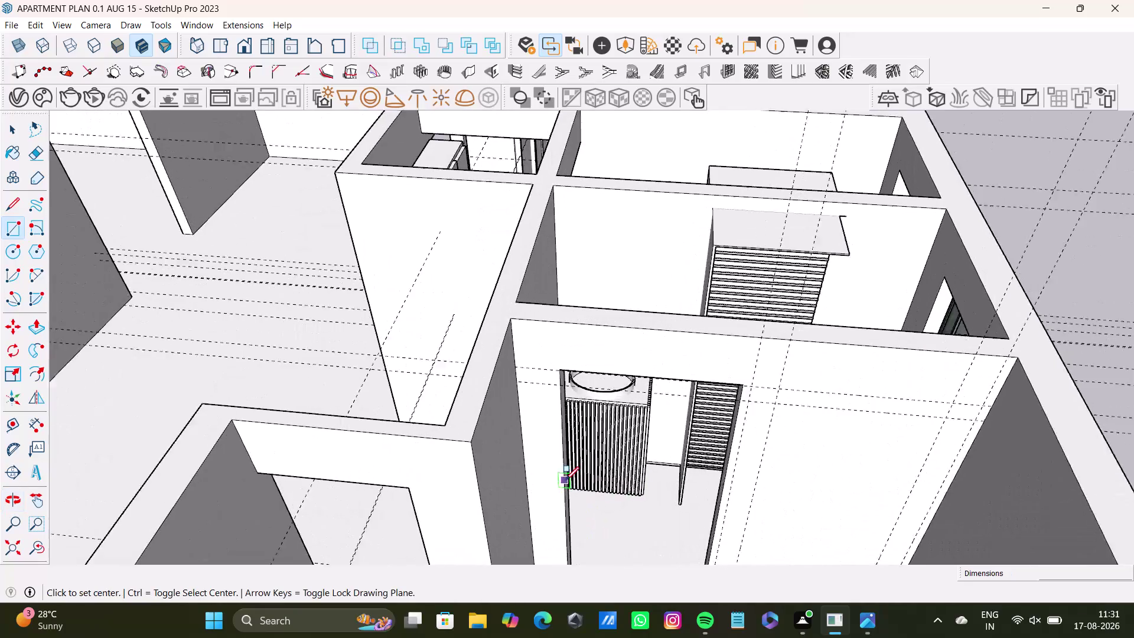
Cancel the rectangle tool and orbit in close to the AC niche wall.
middle_drag(565, 480, 535, 510)
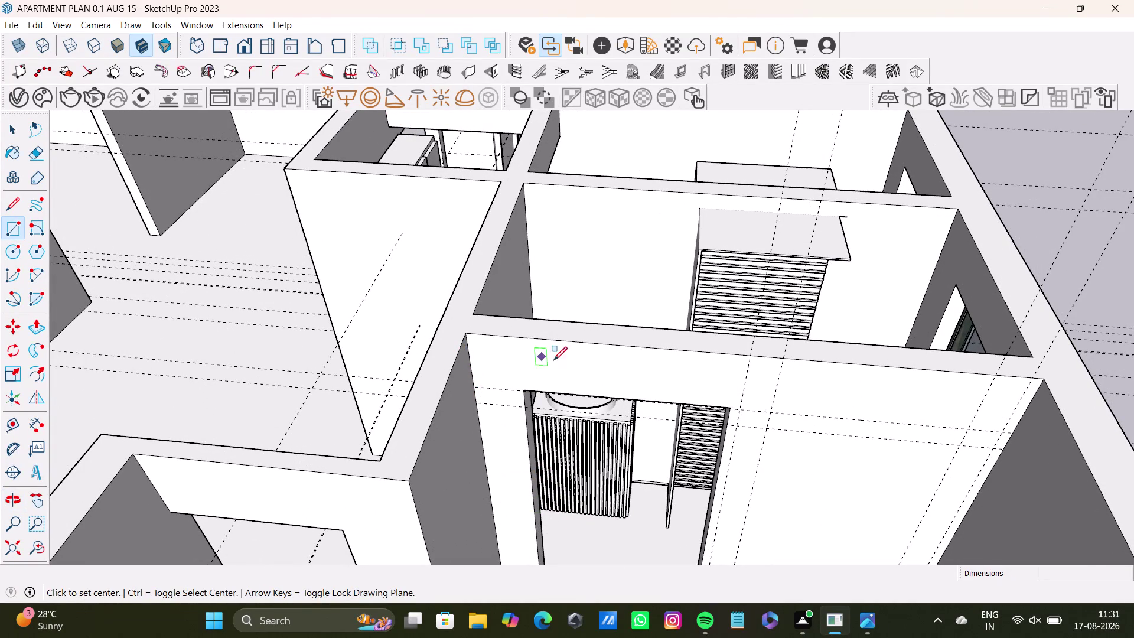
scroll(down, 3)
middle_drag(602, 462, 519, 372)
middle_drag(534, 393, 592, 403)
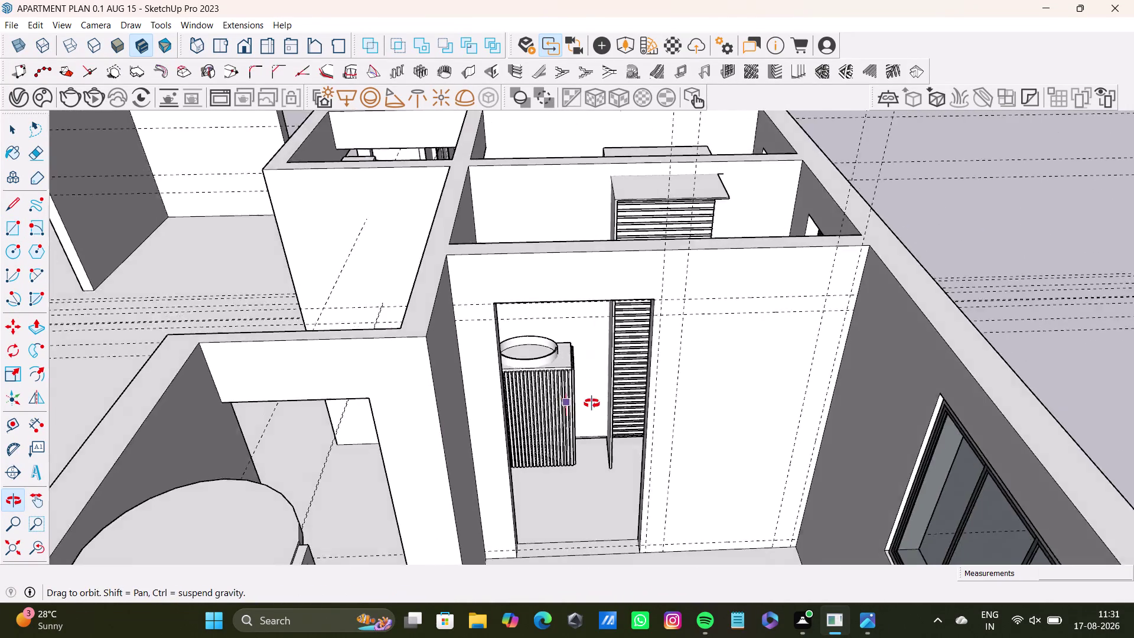
middle_drag(591, 403, 507, 387)
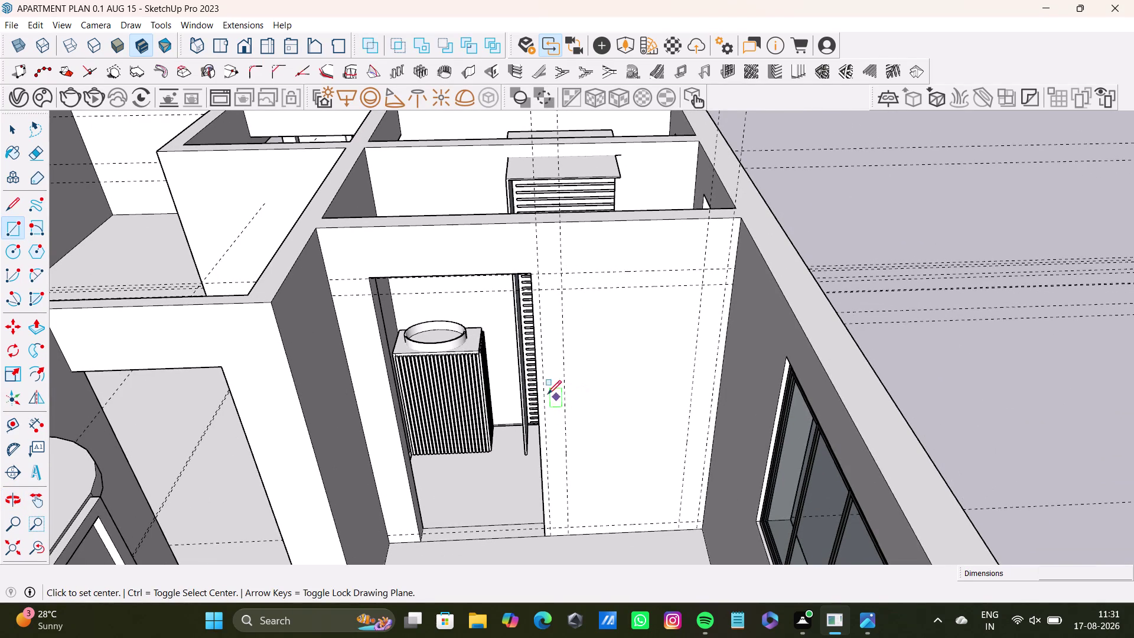
key(space)
click(16, 228)
scroll(up, 3)
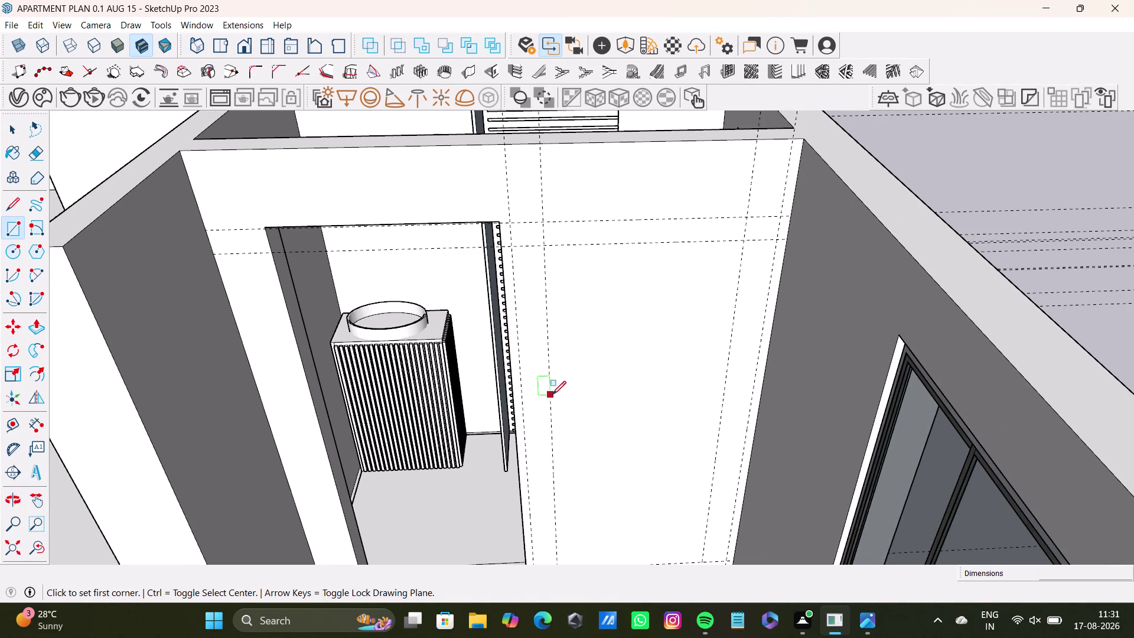
click(552, 394)
key(space)
middle_drag(475, 401, 482, 334)
middle_drag(529, 352, 528, 355)
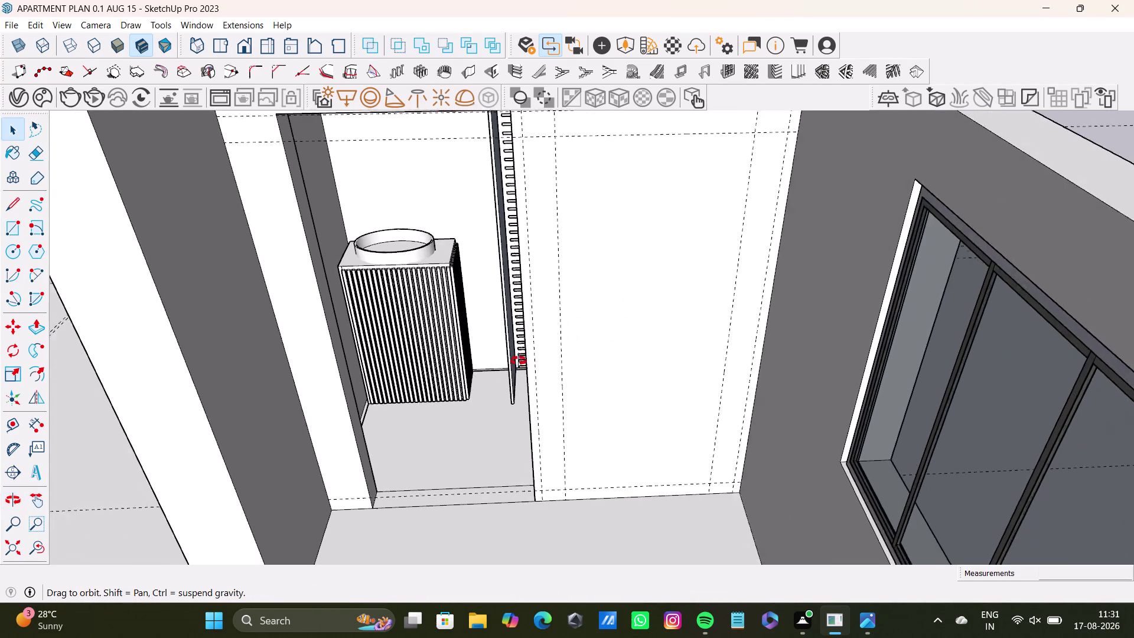
middle_drag(529, 355, 516, 435)
middle_drag(529, 437, 534, 336)
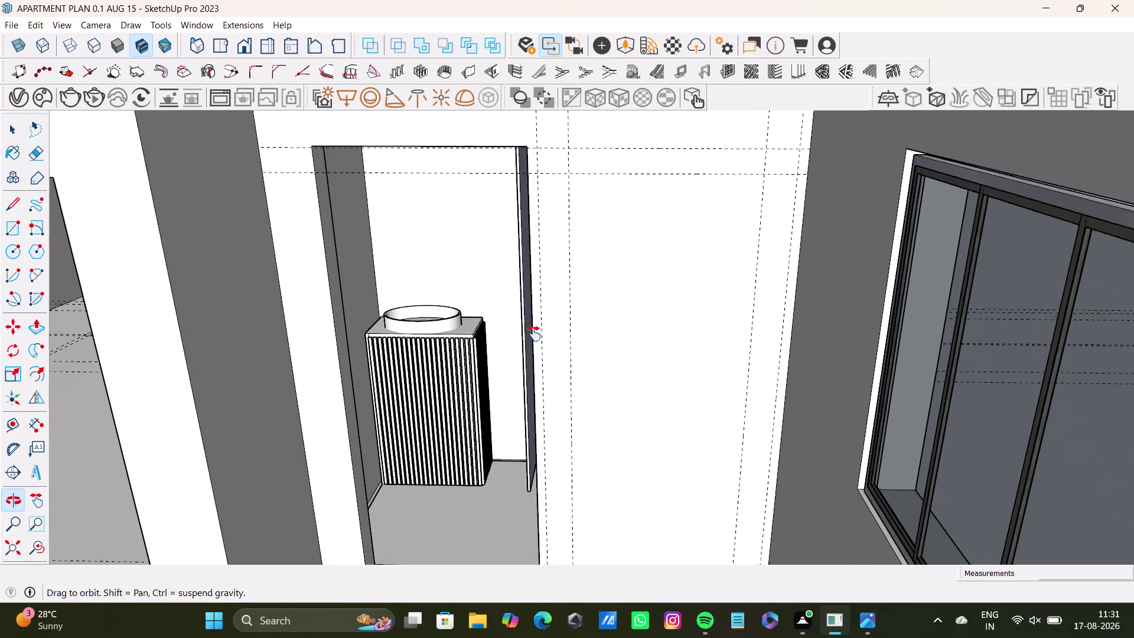
middle_drag(534, 337, 534, 330)
scroll(down, 3)
click(7, 548)
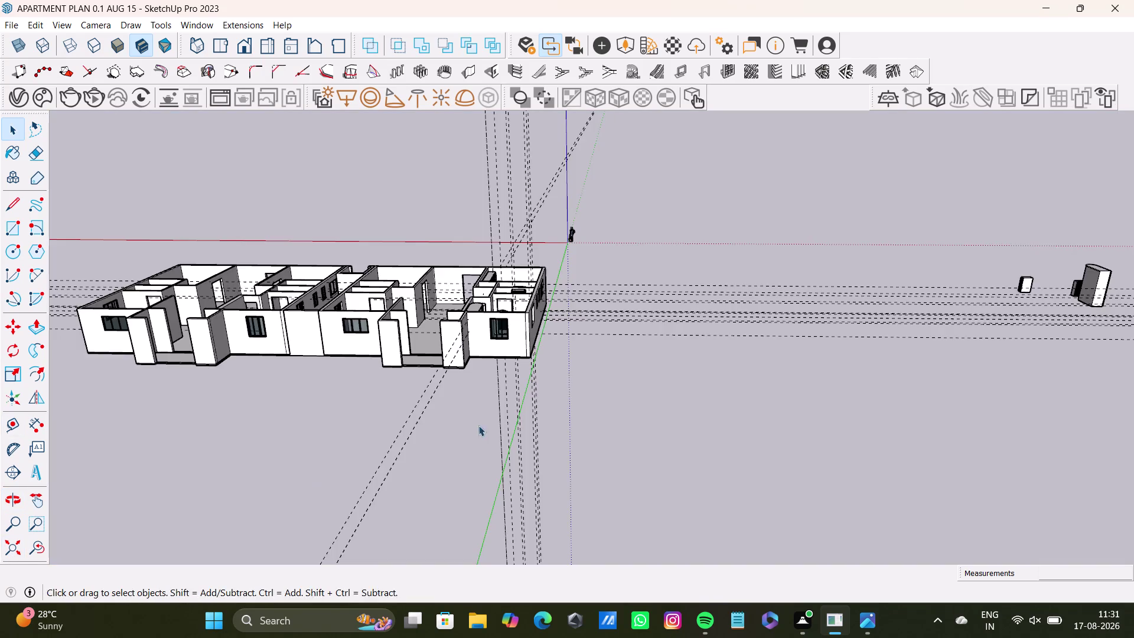
middle_drag(485, 408, 519, 506)
scroll(up, 3)
middle_drag(519, 335, 555, 443)
scroll(up, 3)
middle_drag(564, 443, 570, 375)
scroll(up, 3)
middle_drag(576, 380, 606, 365)
middle_drag(600, 376, 586, 385)
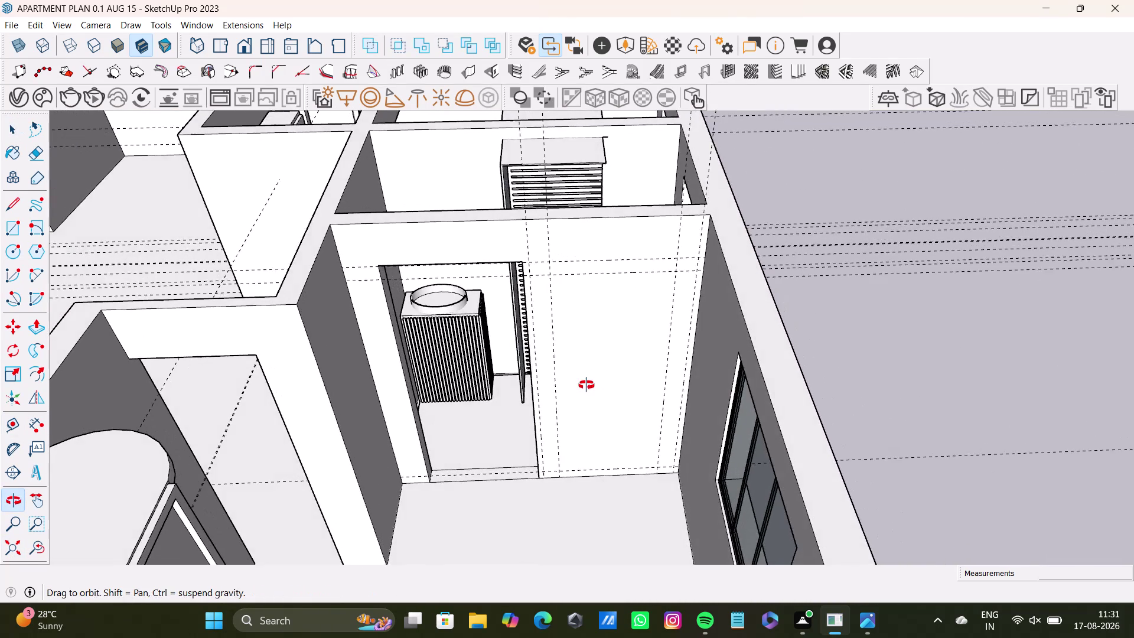
middle_drag(587, 385, 622, 387)
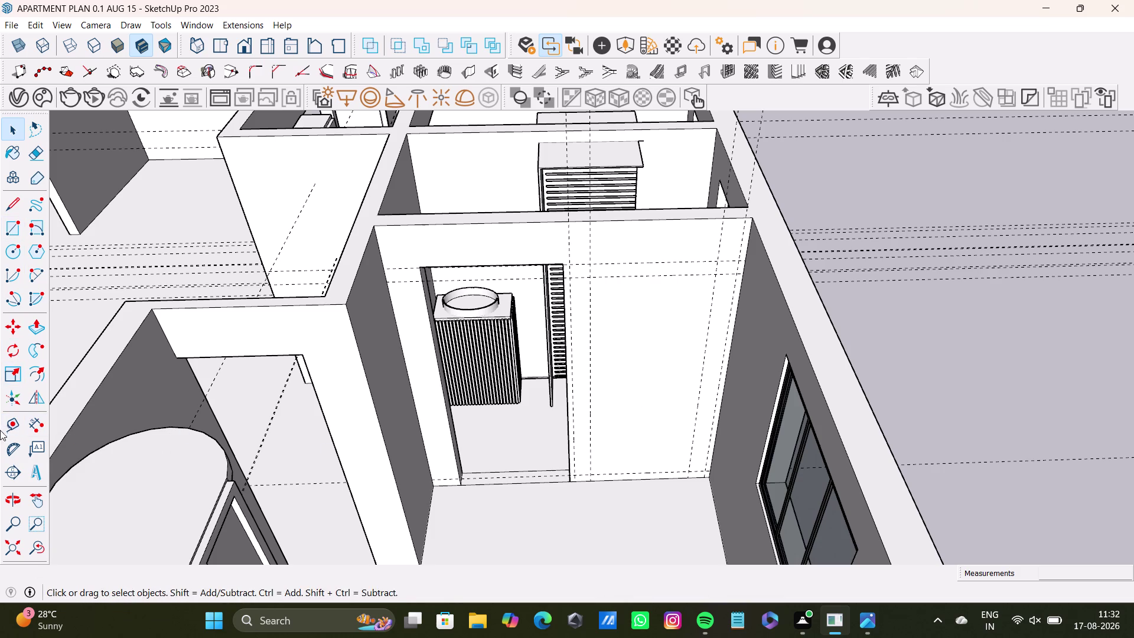
Pull a vertical guide about 2' 6 1/2" up from the wall's bottom edge.
drag(10, 425, 19, 424)
scroll(up, 3)
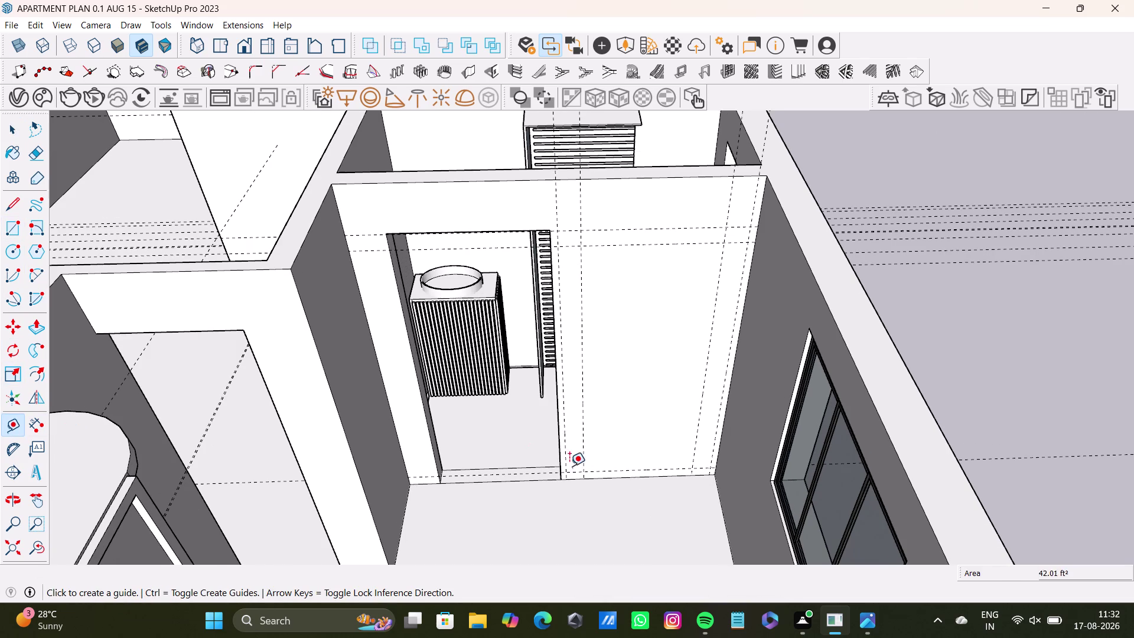
click(605, 472)
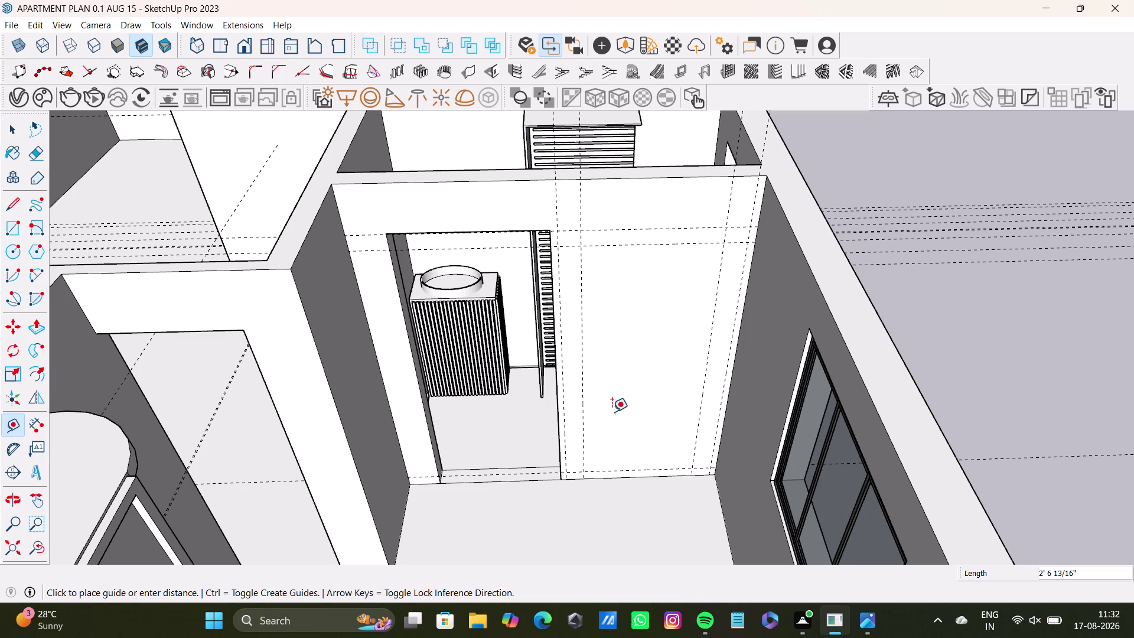
key(Up)
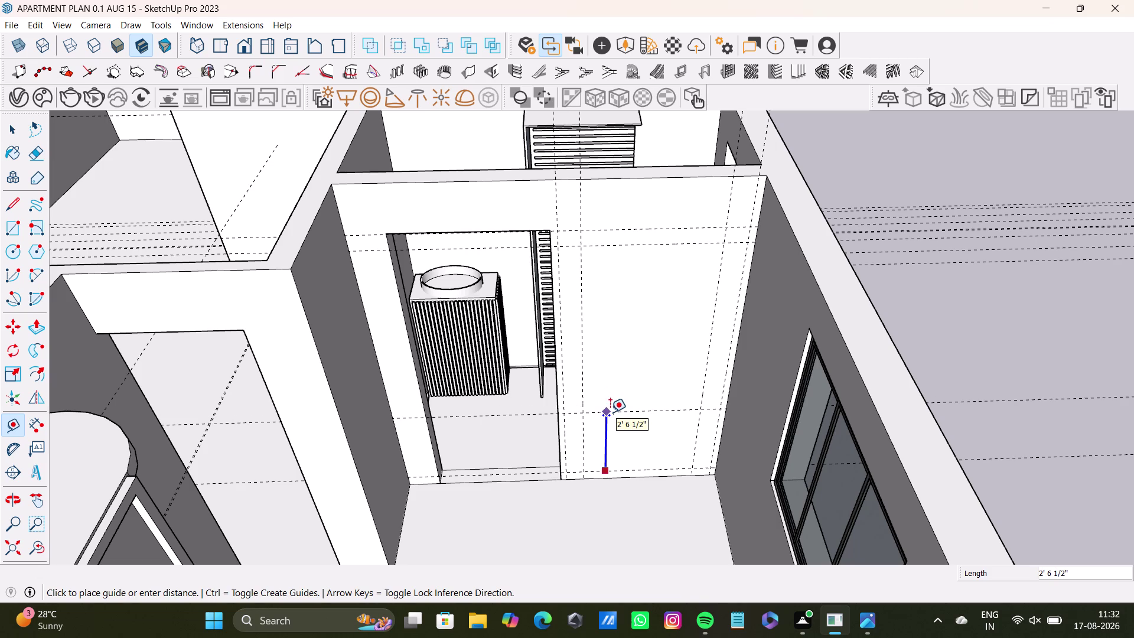
click(610, 412)
scroll(down, 3)
Zoom out and orbit around the full apartment floor model.
middle_drag(609, 441, 594, 458)
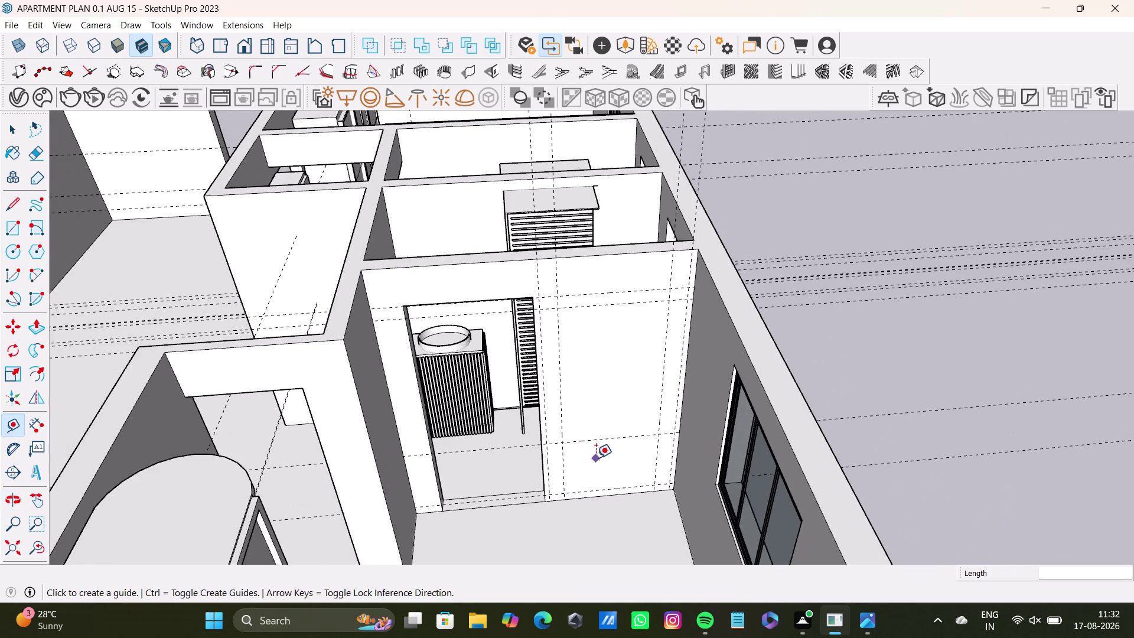
middle_drag(593, 458, 568, 401)
middle_drag(576, 423, 441, 471)
middle_drag(440, 431, 625, 497)
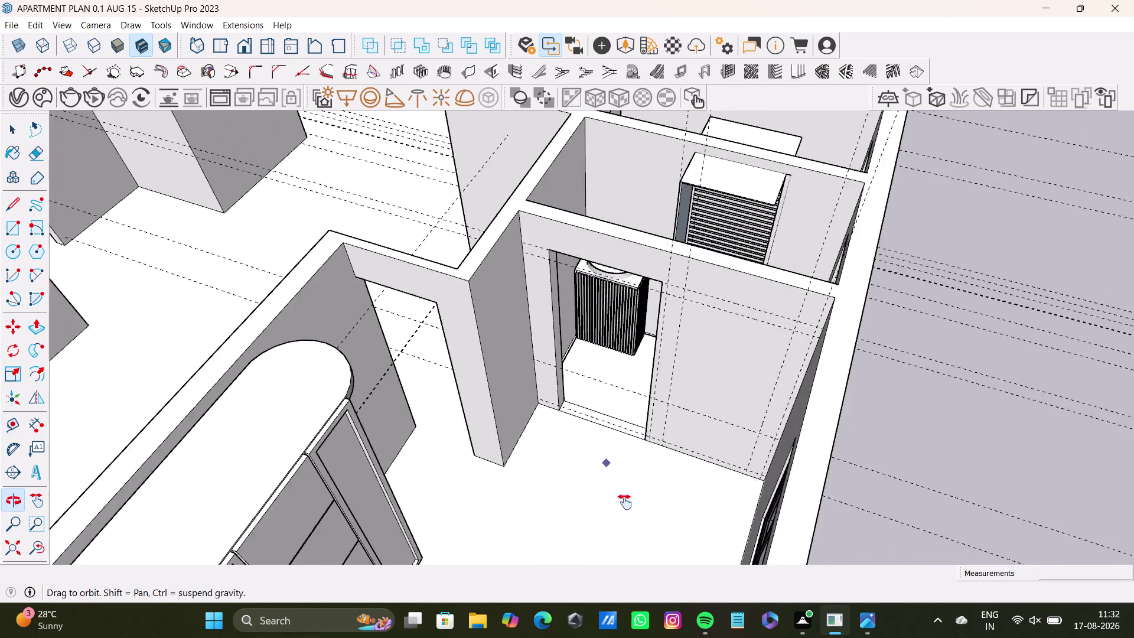
middle_drag(625, 497, 625, 501)
scroll(down, 3)
middle_drag(623, 483, 823, 511)
scroll(down, 3)
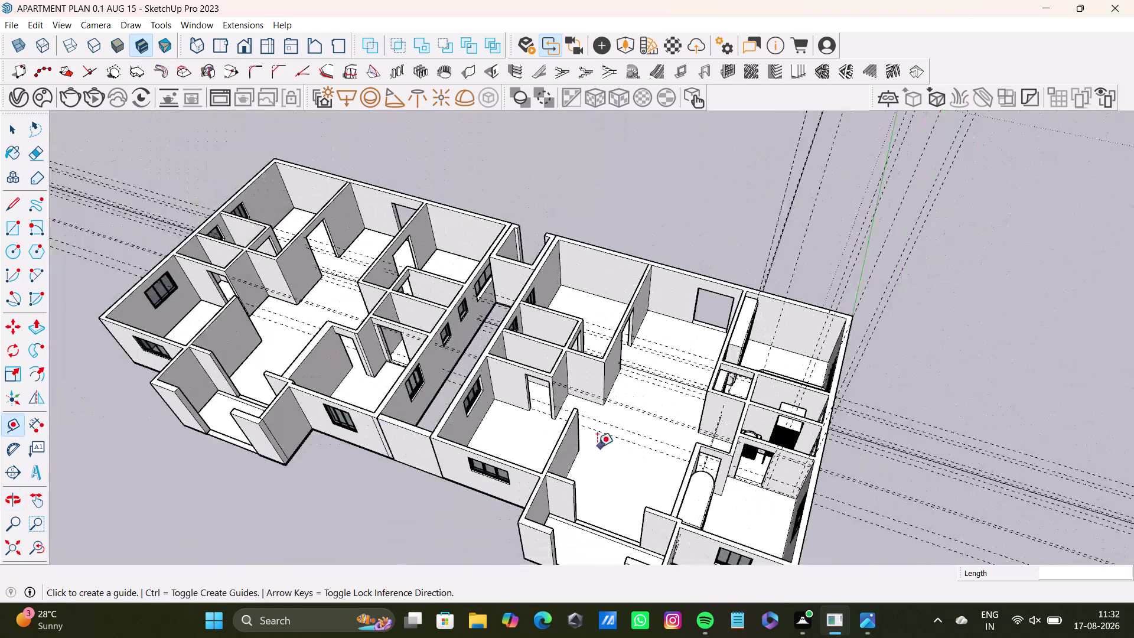
scroll(down, 3)
middle_drag(596, 515, 536, 356)
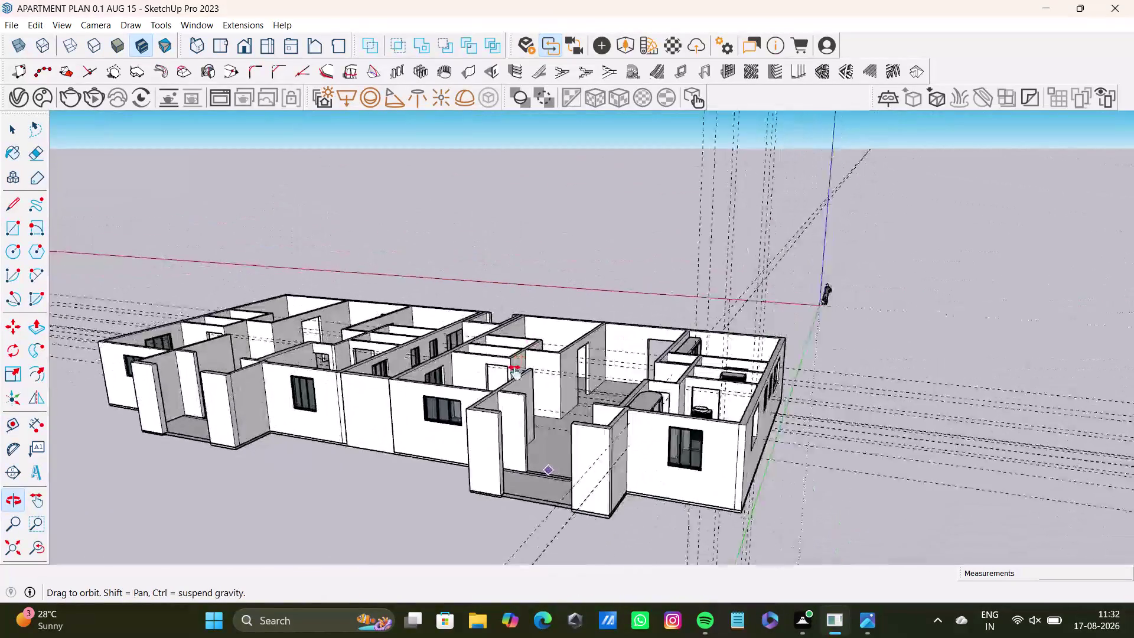
middle_drag(535, 356, 497, 393)
middle_drag(527, 467, 651, 615)
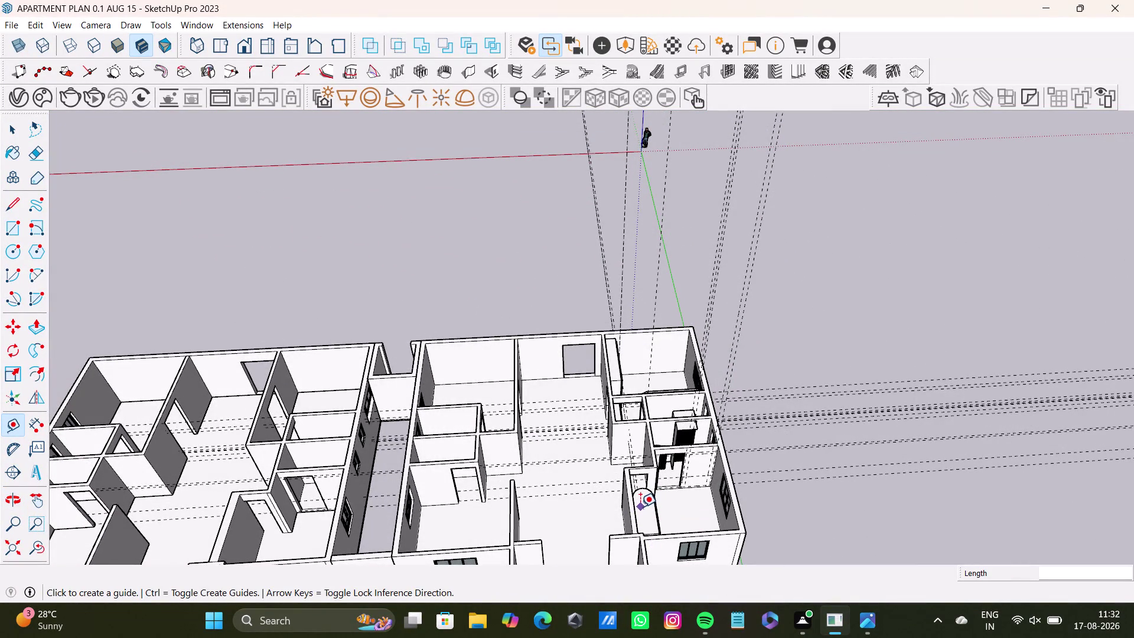
Zoom back in to face the wall beside the AC niche.
middle_drag(657, 492, 634, 543)
scroll(up, 3)
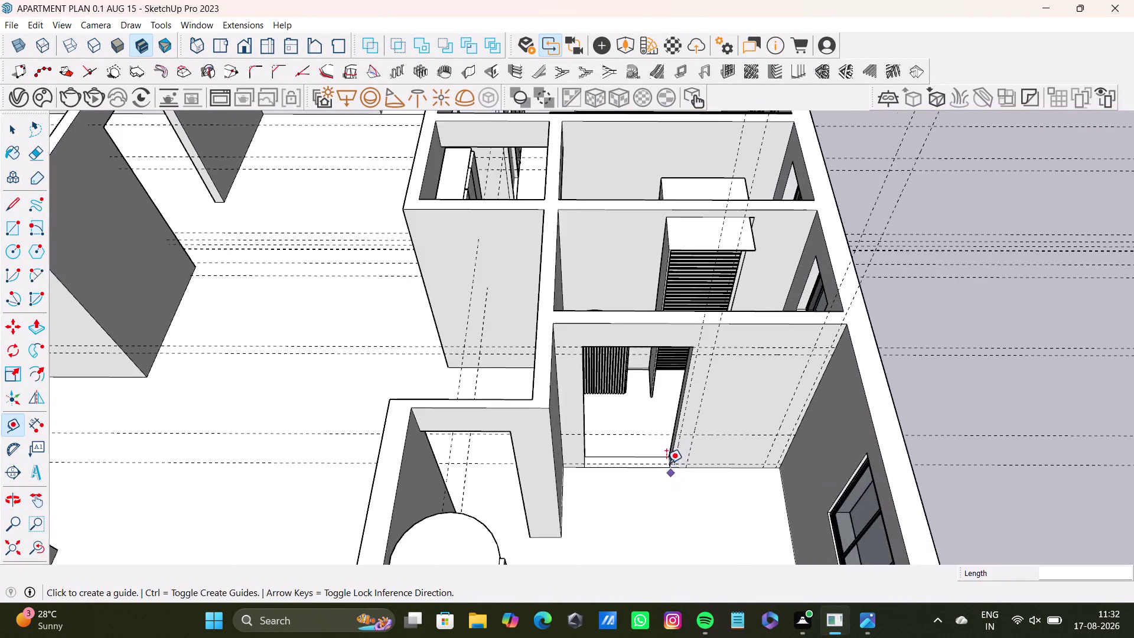
middle_drag(681, 465, 577, 508)
scroll(up, 3)
middle_drag(616, 403, 608, 314)
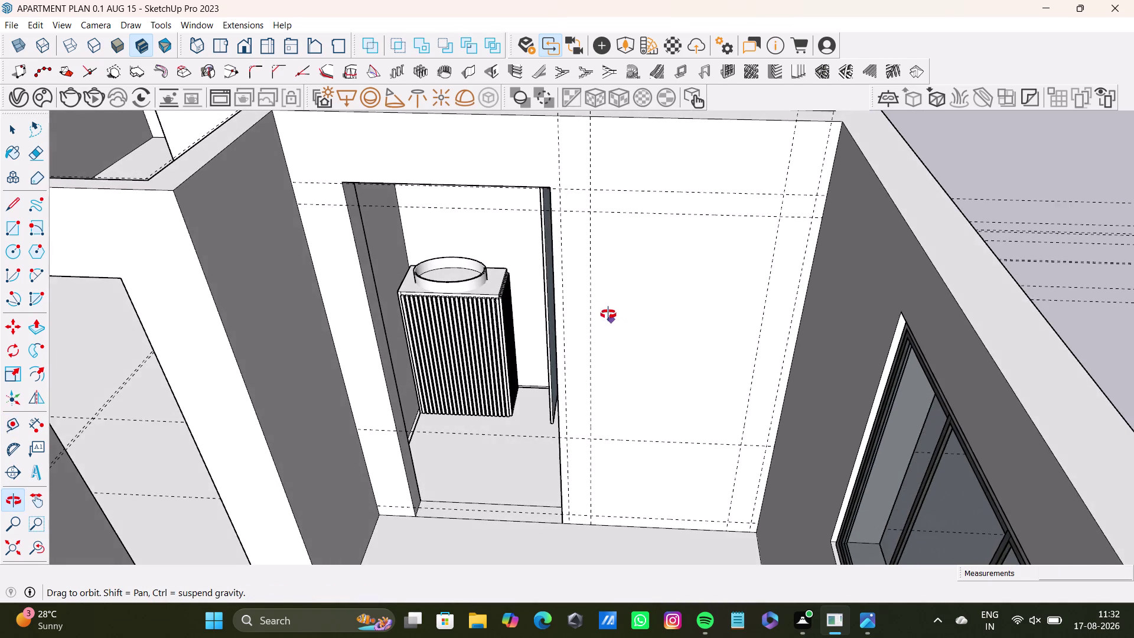
middle_drag(608, 314, 604, 345)
middle_drag(613, 365, 636, 344)
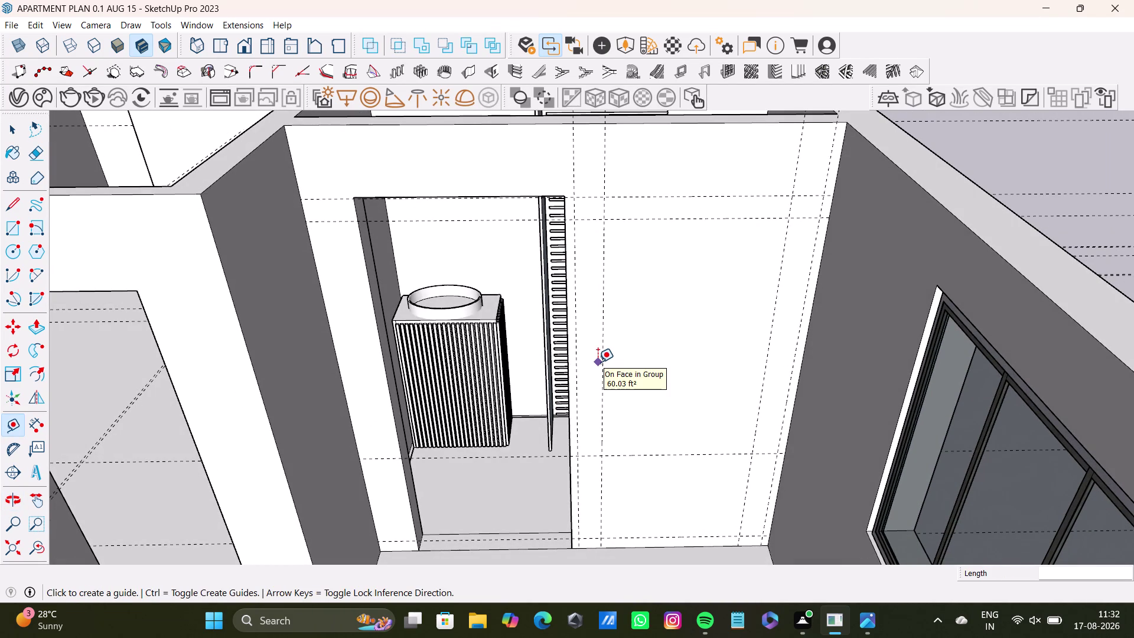
click(18, 224)
scroll(up, 3)
click(603, 218)
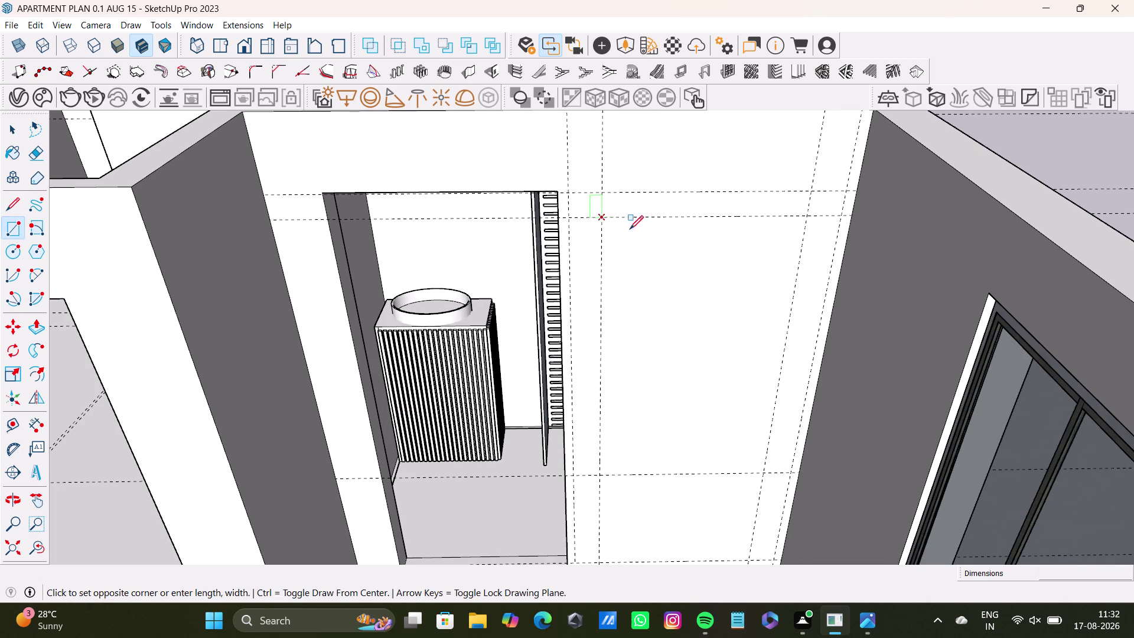
click(763, 470)
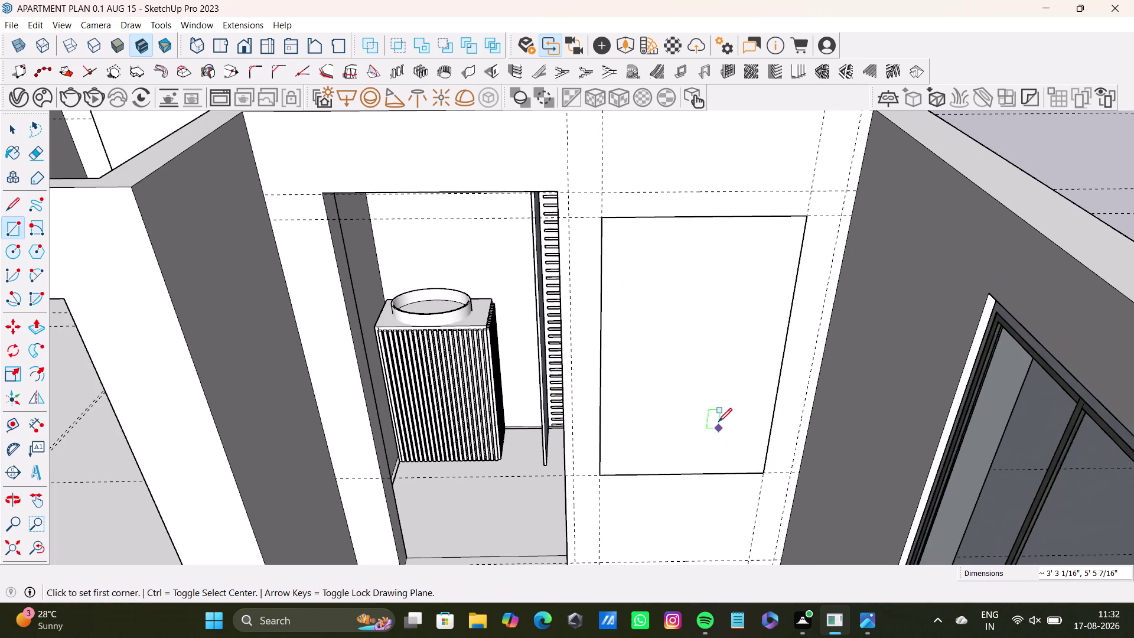
key(space)
click(693, 217)
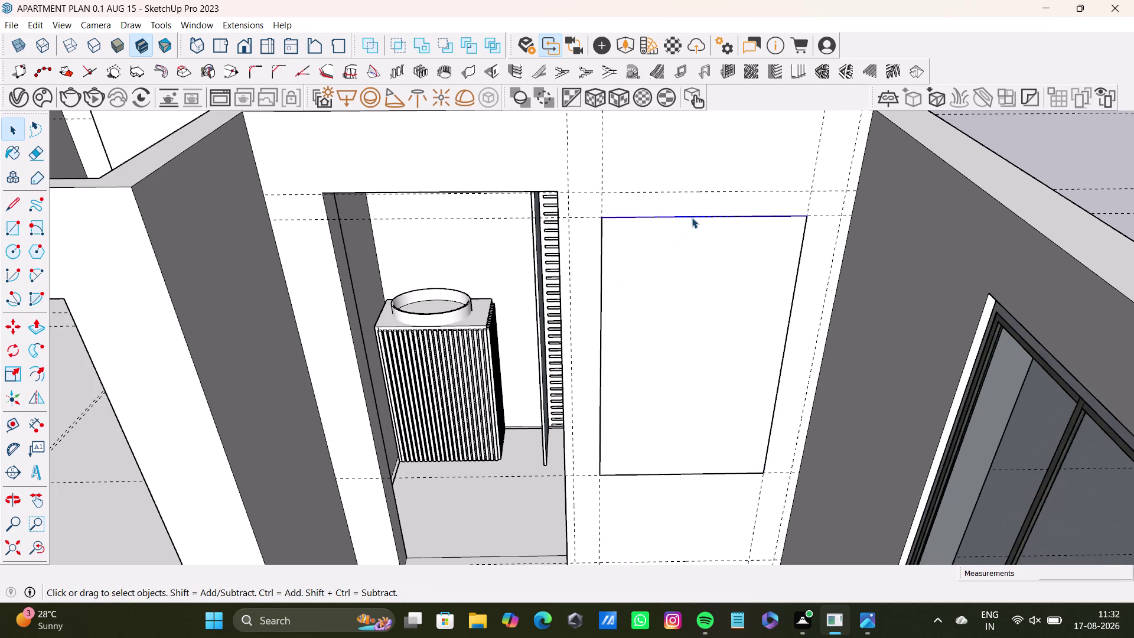
key(Delete)
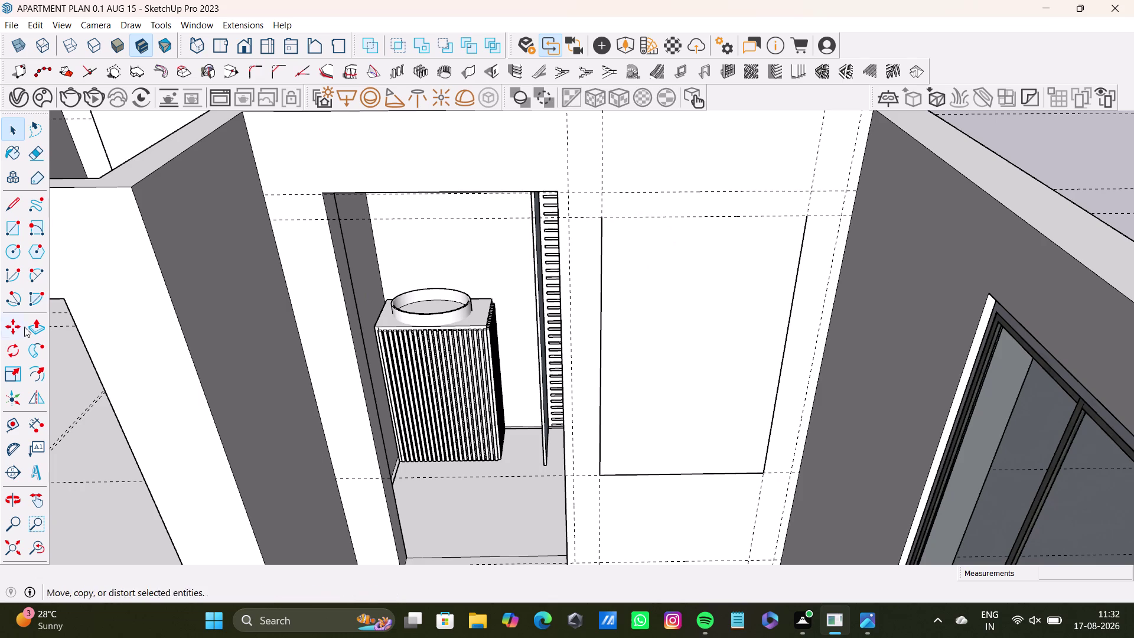
click(35, 273)
click(599, 218)
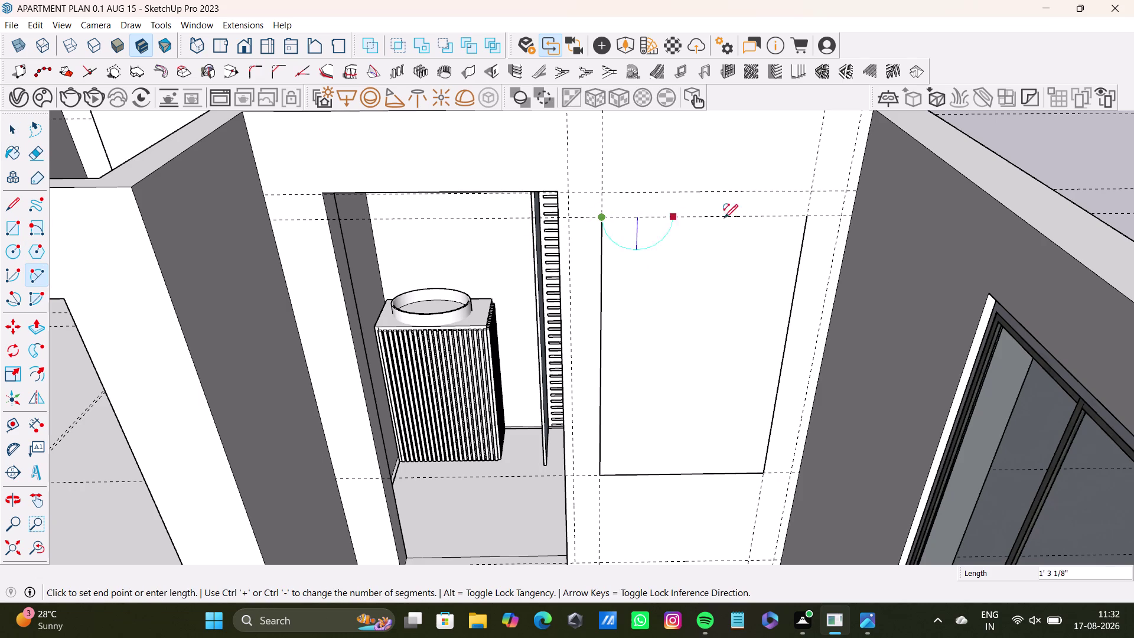
click(806, 216)
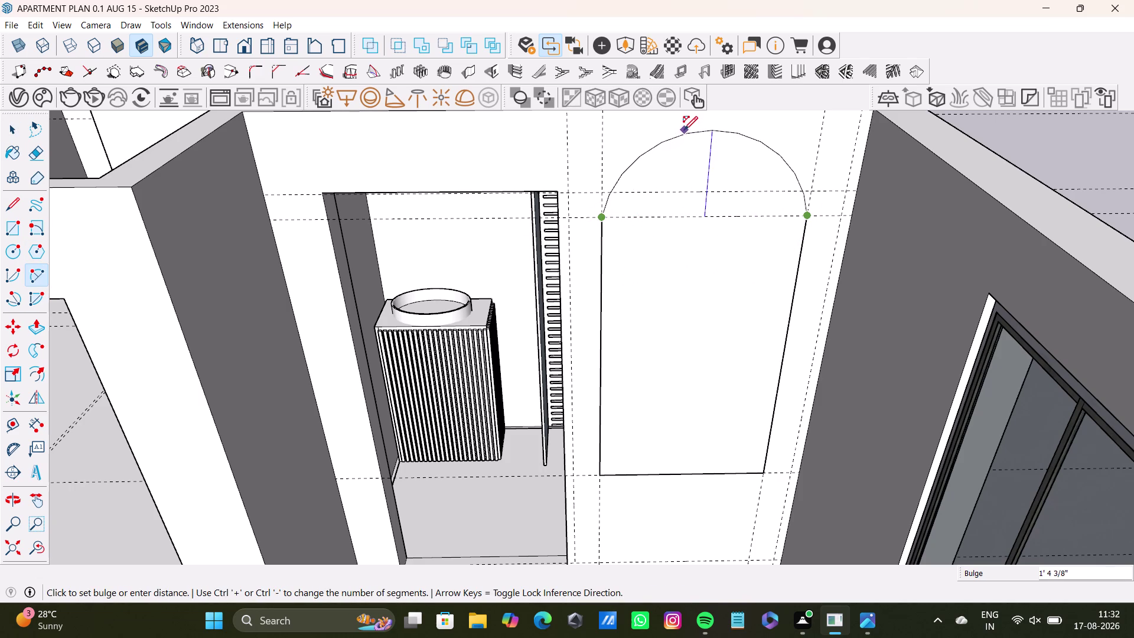
click(686, 125)
scroll(down, 3)
middle_drag(733, 322, 689, 370)
middle_drag(686, 390, 659, 362)
key(ctrl+z)
key(ctrl+z)
key(ctrl+z)
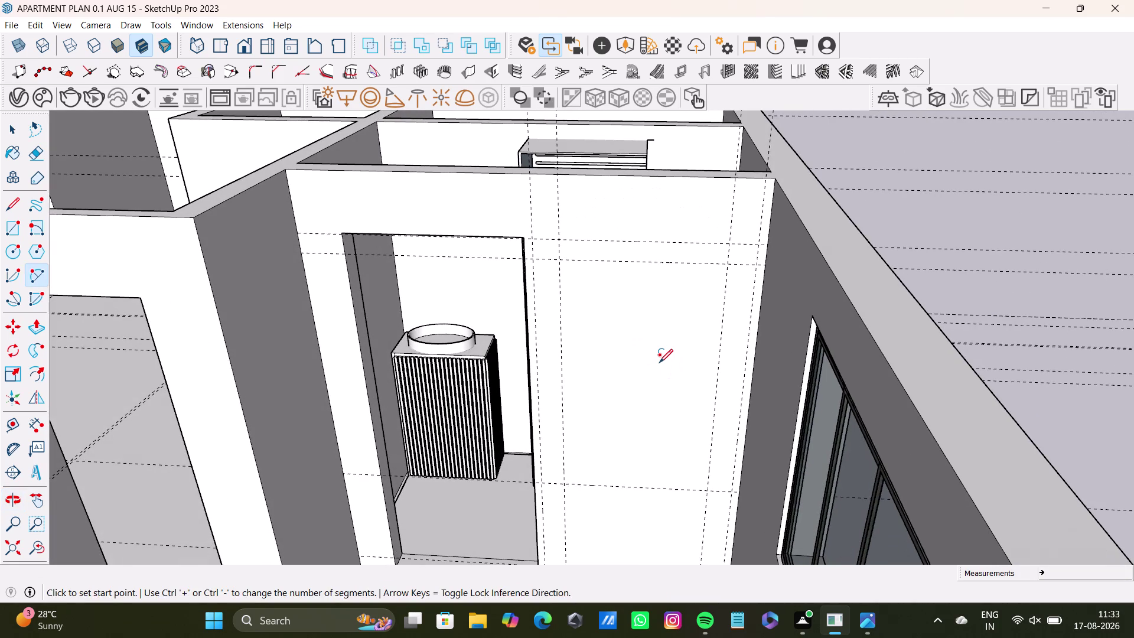
Undo the last edit and orbit to face the niche-side wall.
key(ctrl+z)
middle_drag(676, 441, 686, 375)
middle_drag(686, 373, 686, 405)
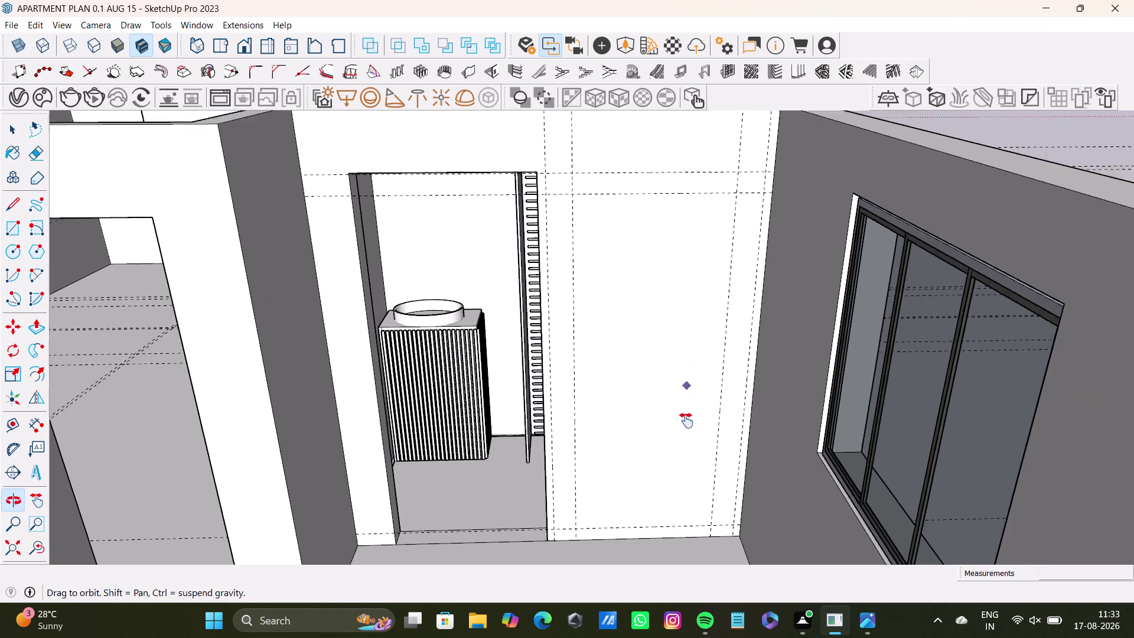
middle_drag(686, 405, 686, 426)
middle_drag(687, 422, 676, 442)
scroll(up, 3)
middle_drag(668, 416, 670, 341)
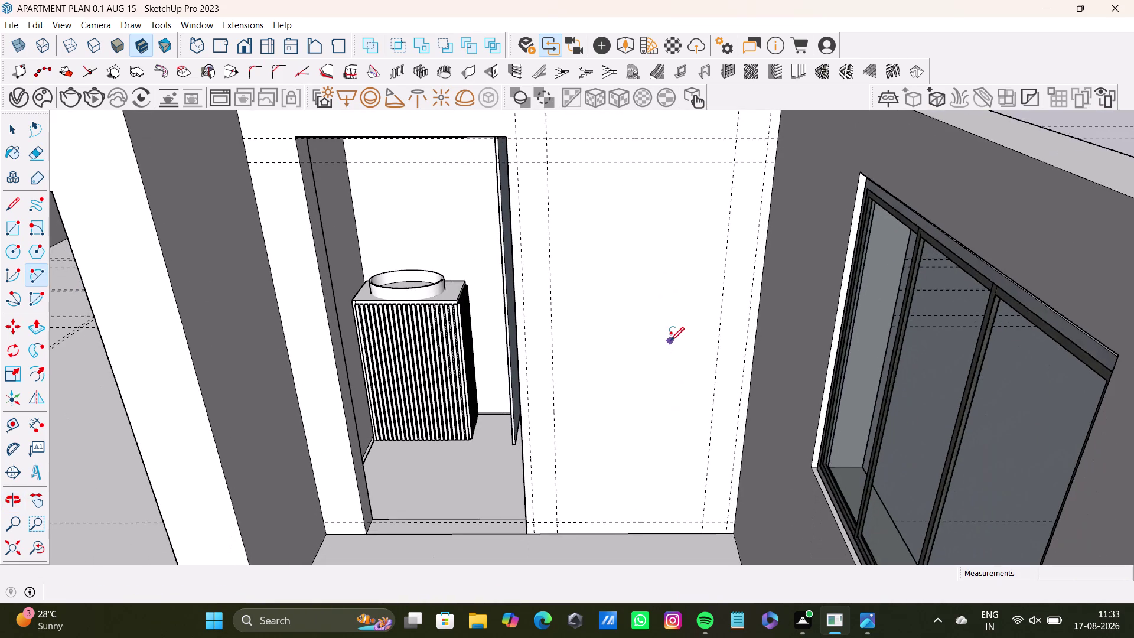
middle_drag(670, 341, 670, 332)
Try starting an arc at the wall's top guide, then cancel it.
click(651, 154)
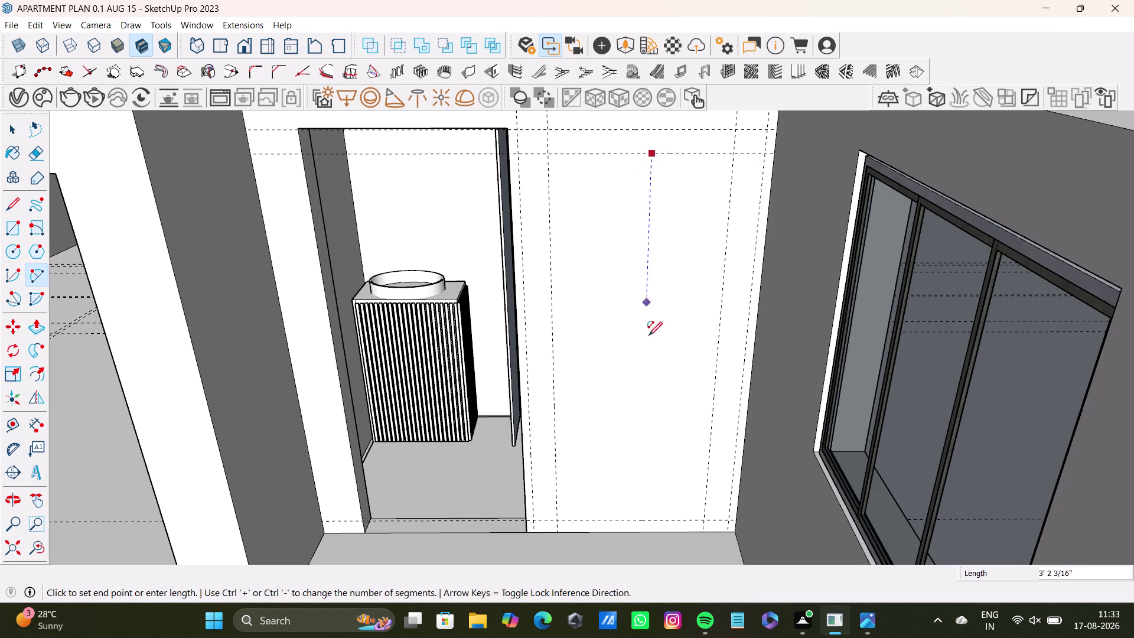
key(space)
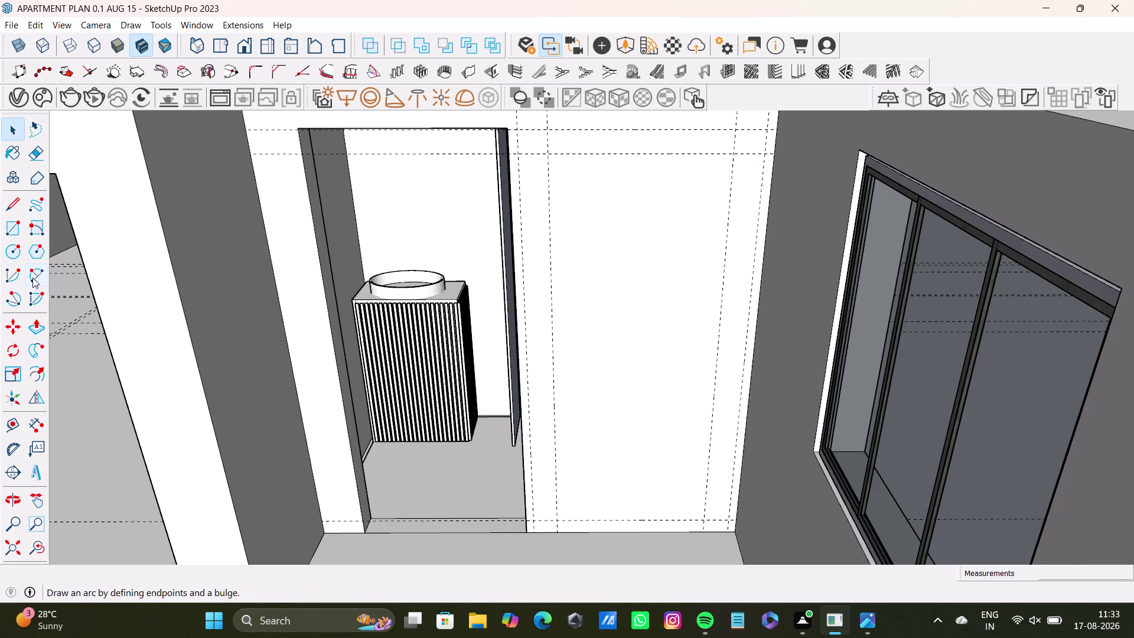
click(33, 275)
click(676, 153)
key(space)
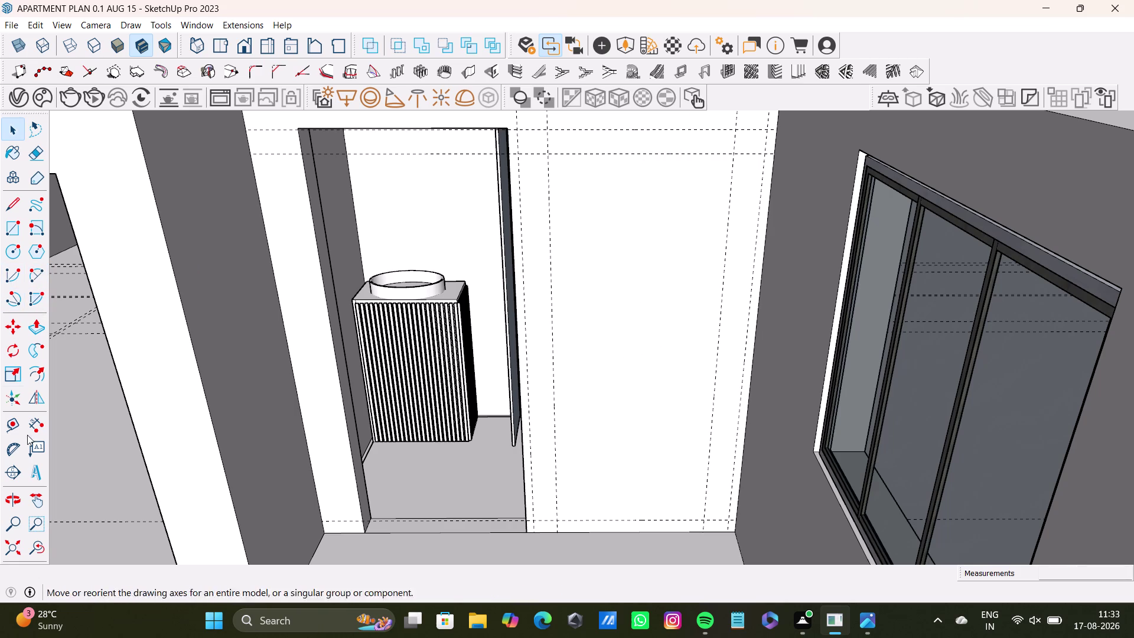
Pull a horizontal guide down from the wall's top edge to mark the panel top.
click(5, 424)
click(598, 153)
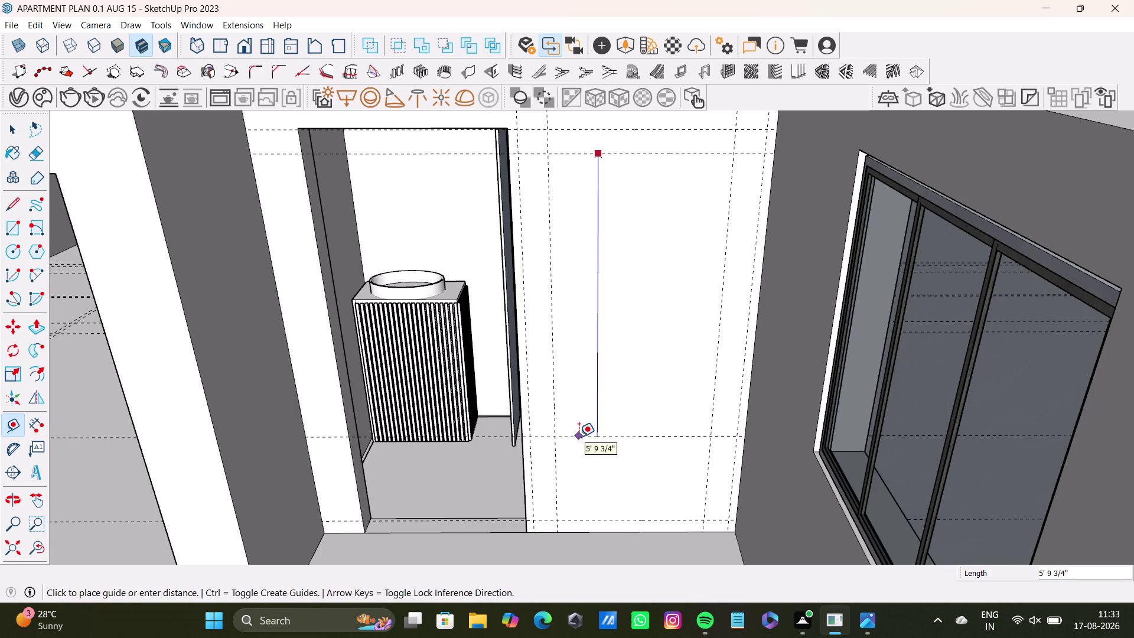
key(space)
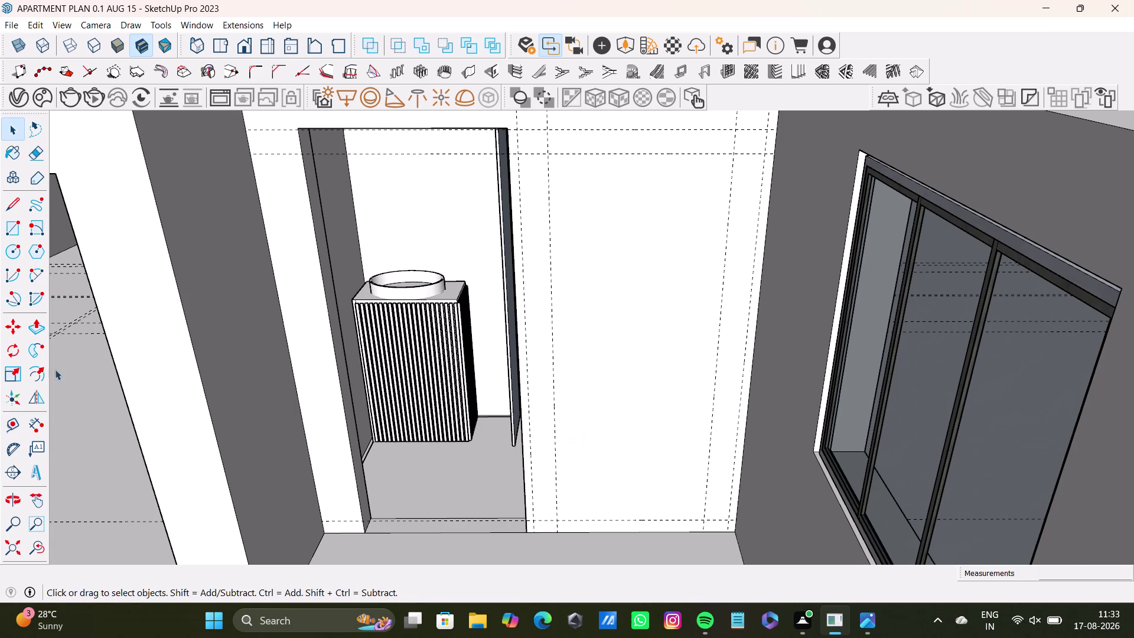
click(10, 422)
click(634, 151)
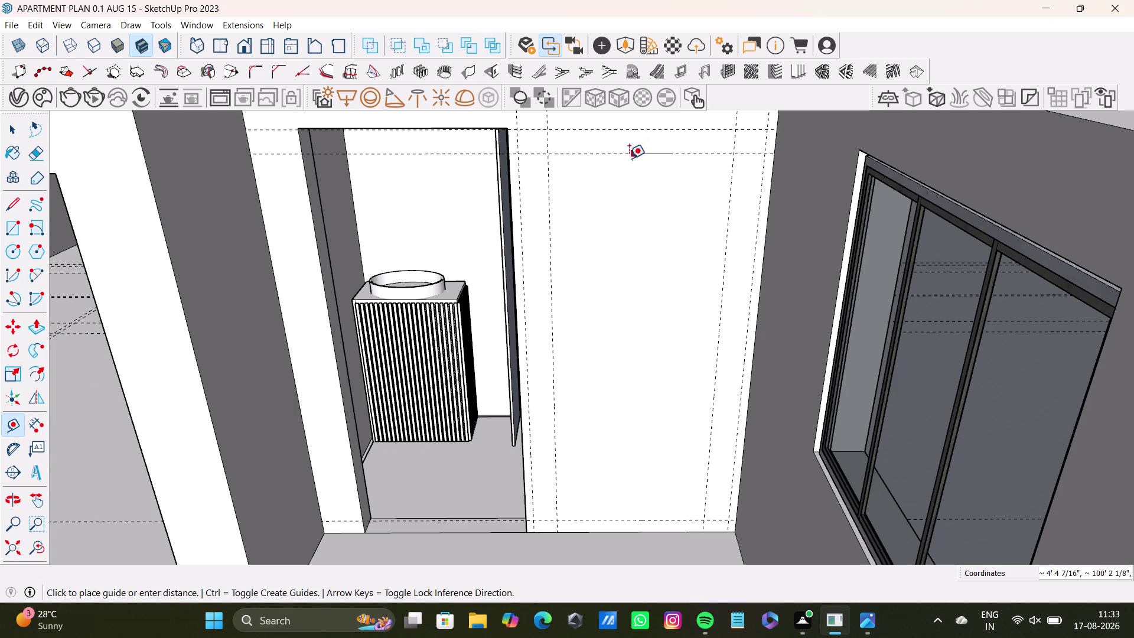
click(620, 220)
middle_drag(664, 296, 664, 262)
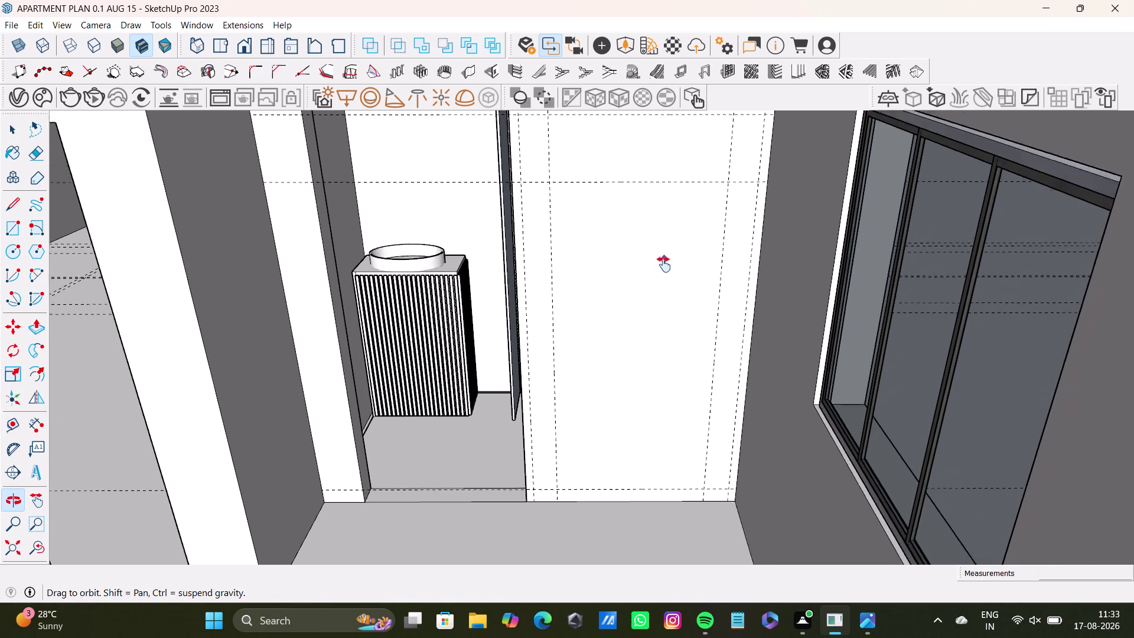
middle_drag(664, 262, 662, 281)
middle_drag(660, 288, 662, 279)
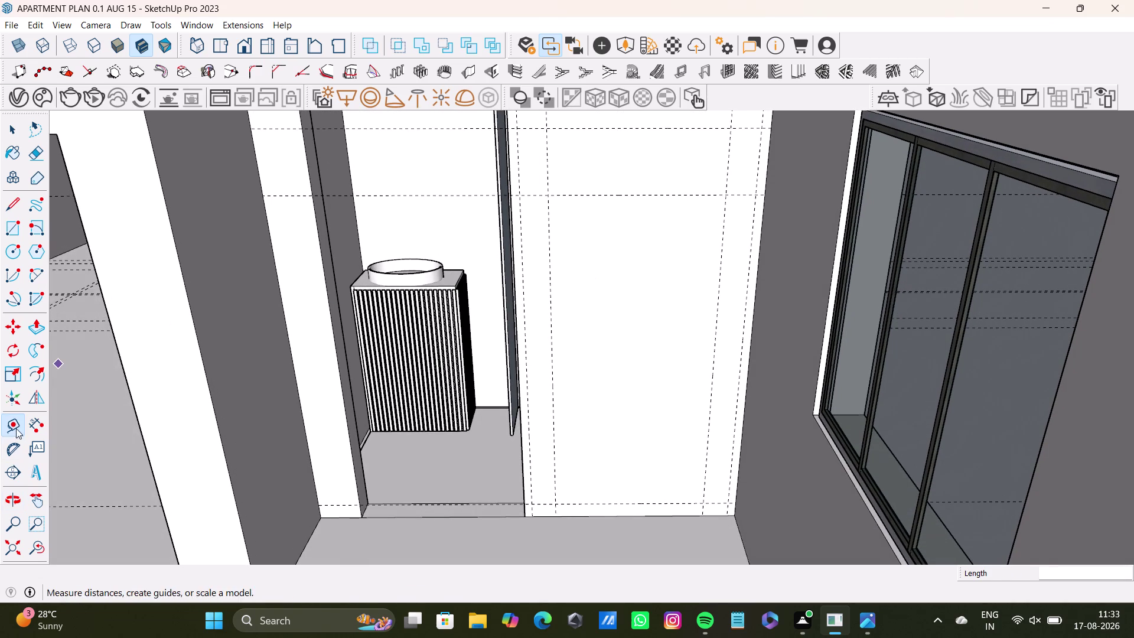
click(16, 426)
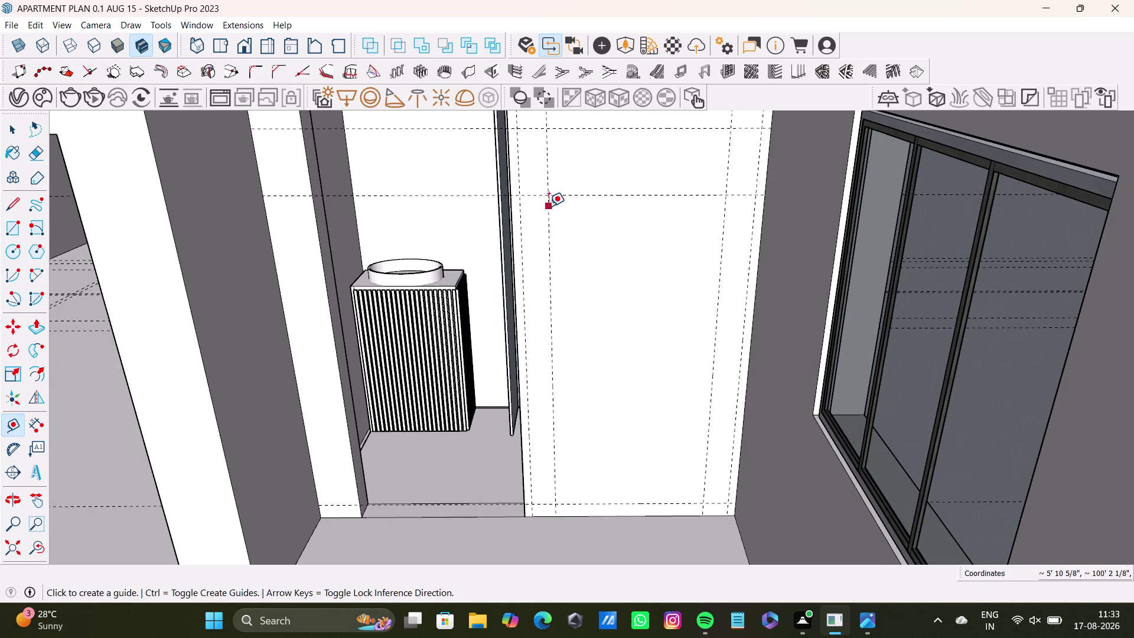
Draw a rectangle from a guide intersection, delete its top edge, then undo both.
click(7, 229)
scroll(up, 3)
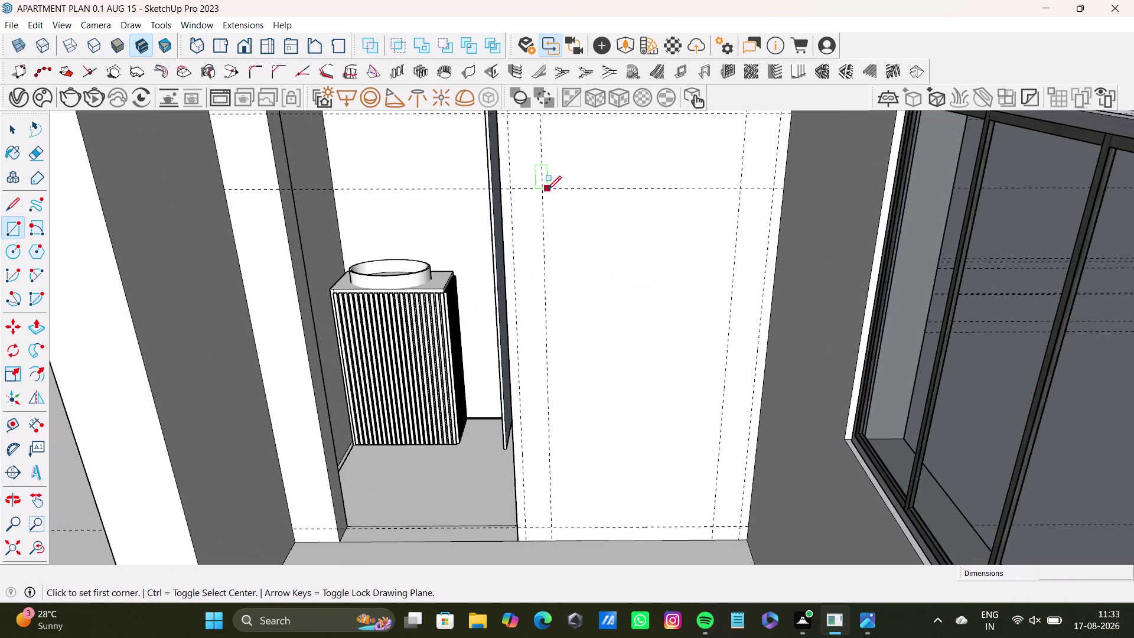
click(542, 190)
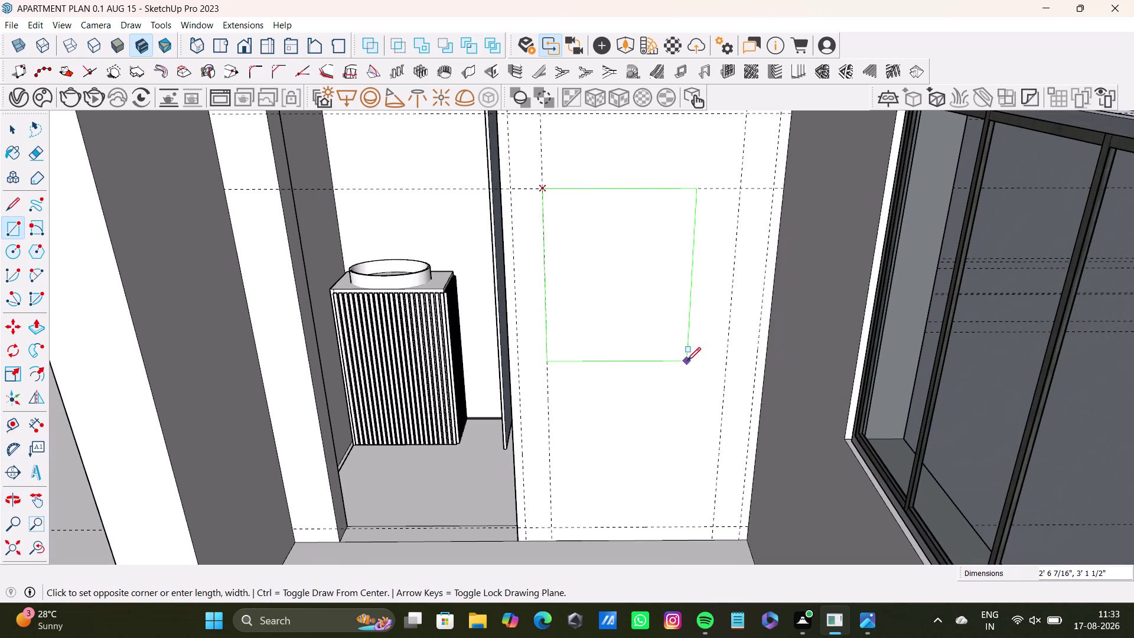
key(Right)
key(Left)
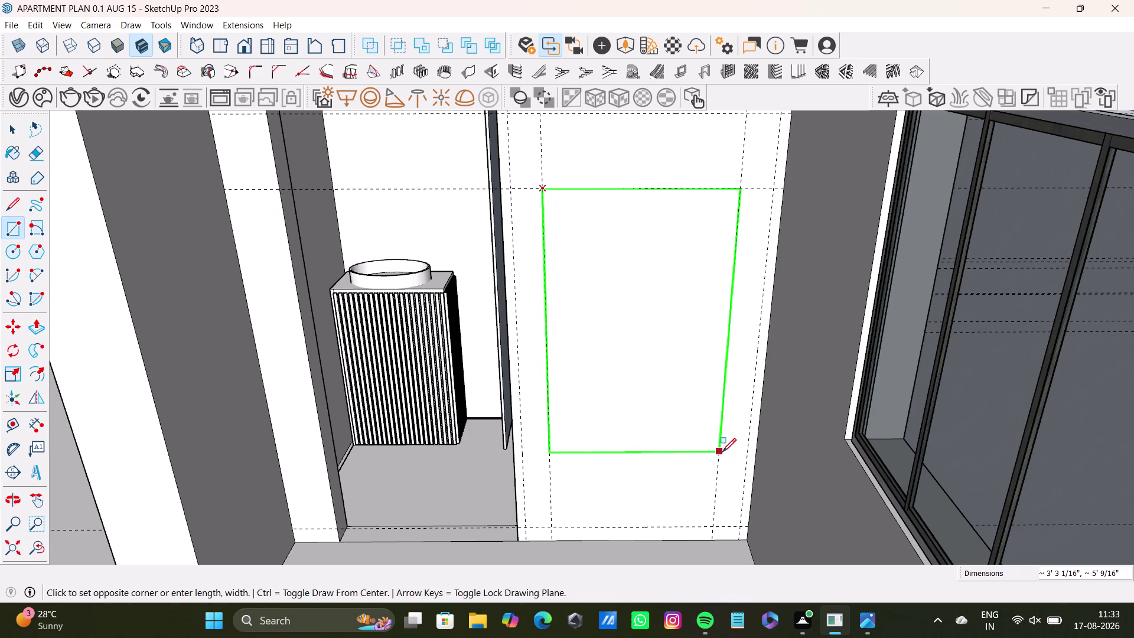
click(722, 453)
key(space)
click(625, 189)
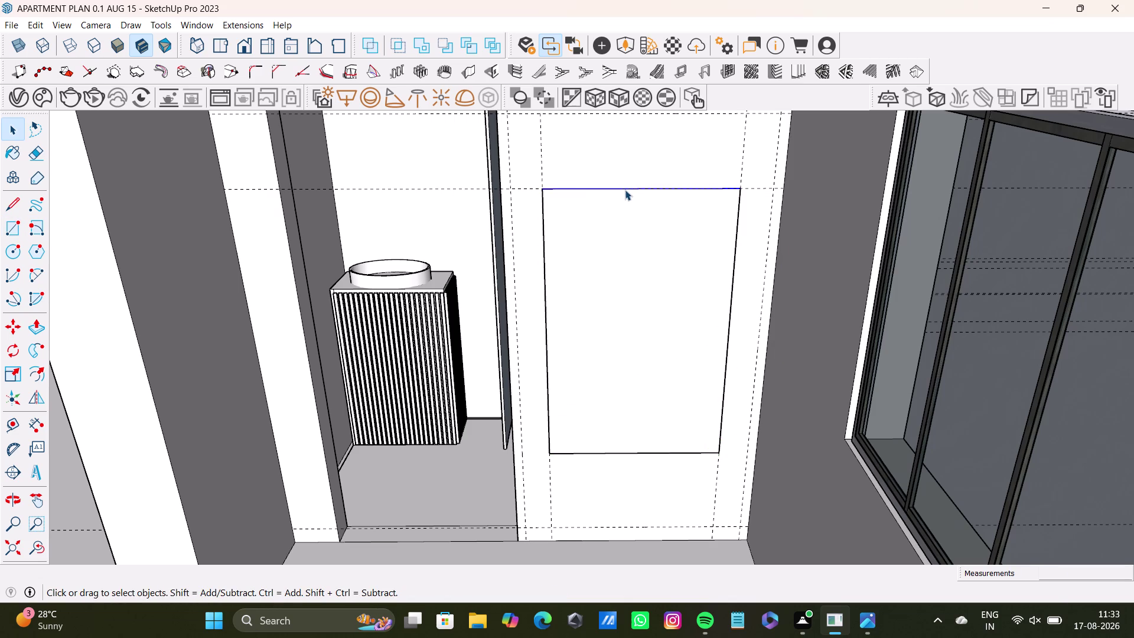
key(Delete)
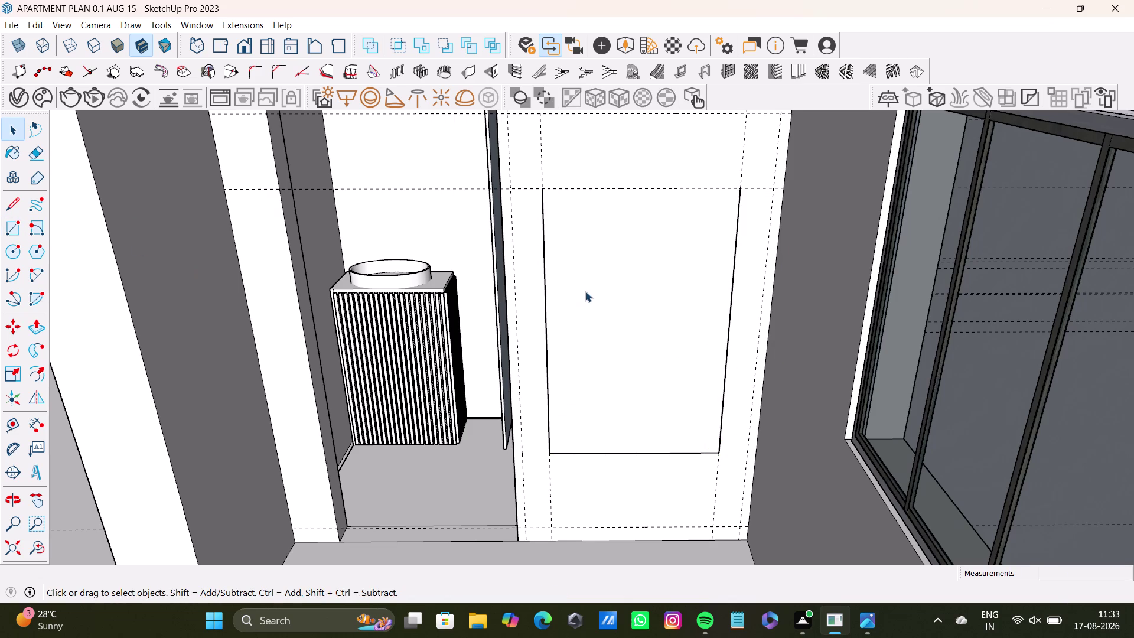
middle_click(585, 291)
key(ctrl+z)
key(ctrl+z)
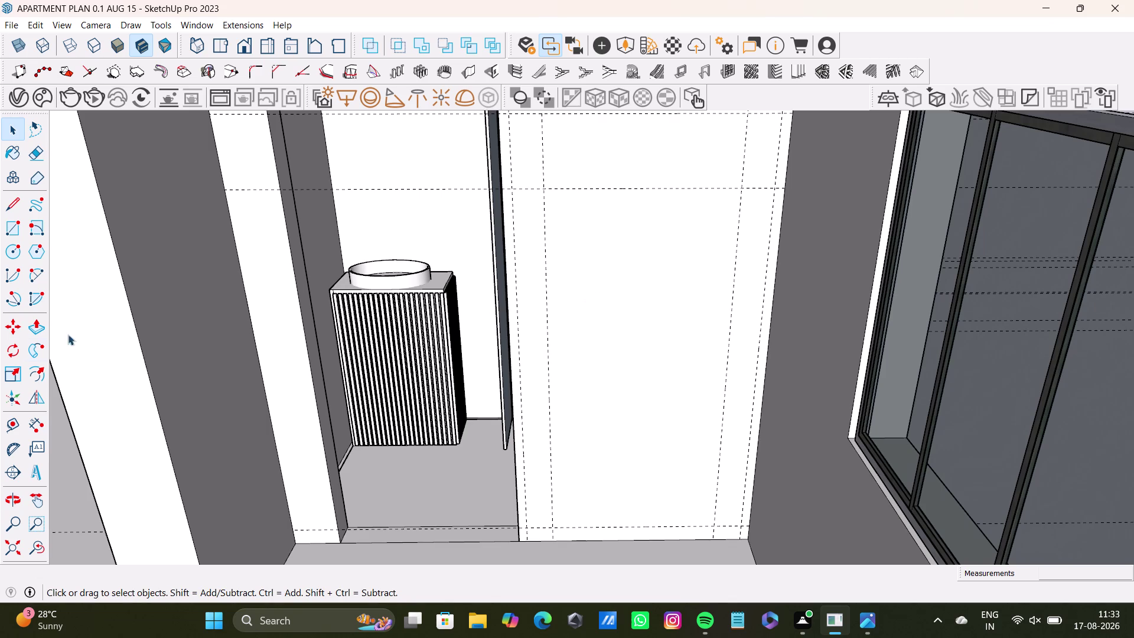
Add left and right vertical guides marking the panel's sides.
click(6, 424)
click(548, 390)
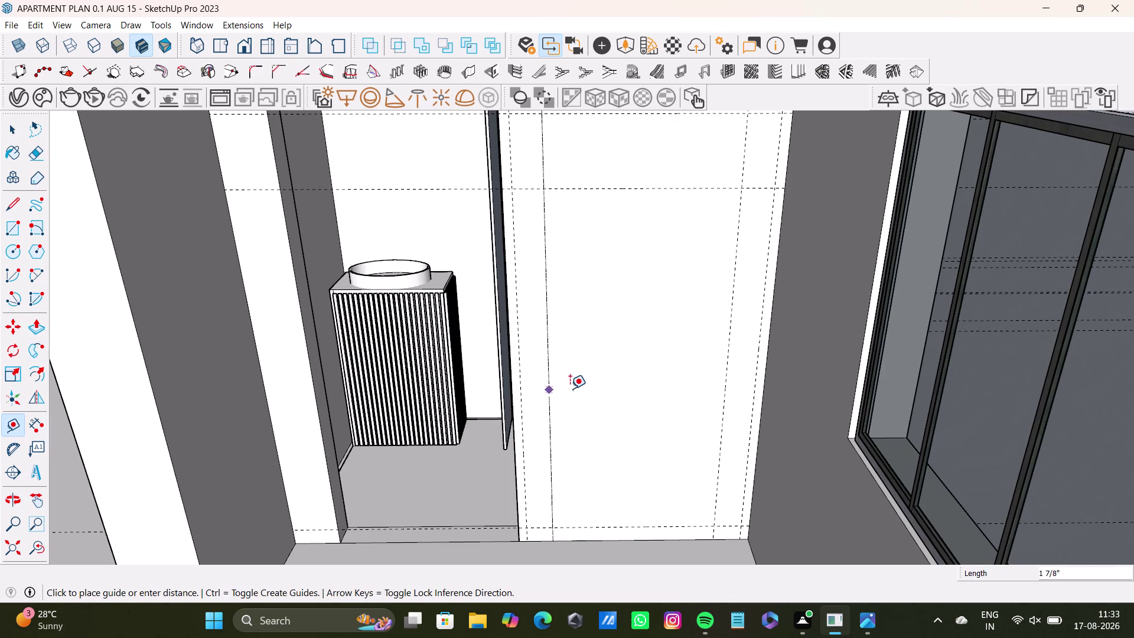
click(580, 388)
click(728, 362)
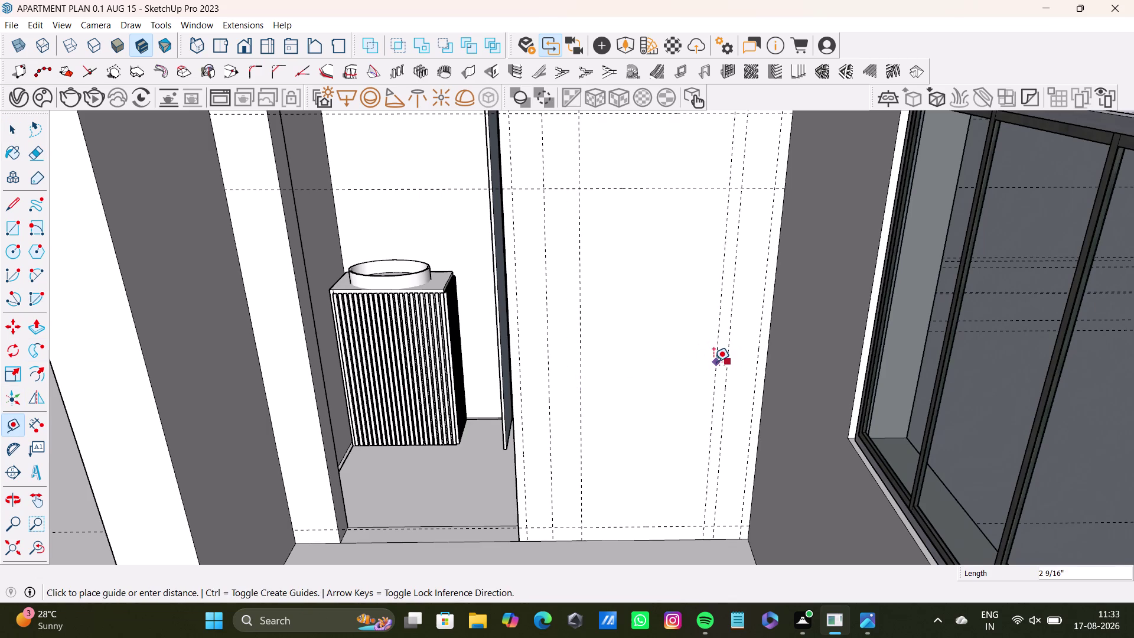
click(705, 360)
middle_drag(695, 355, 687, 407)
Trace lines down the left guide, across the bottom, and up the right guide.
middle_drag(692, 402, 693, 397)
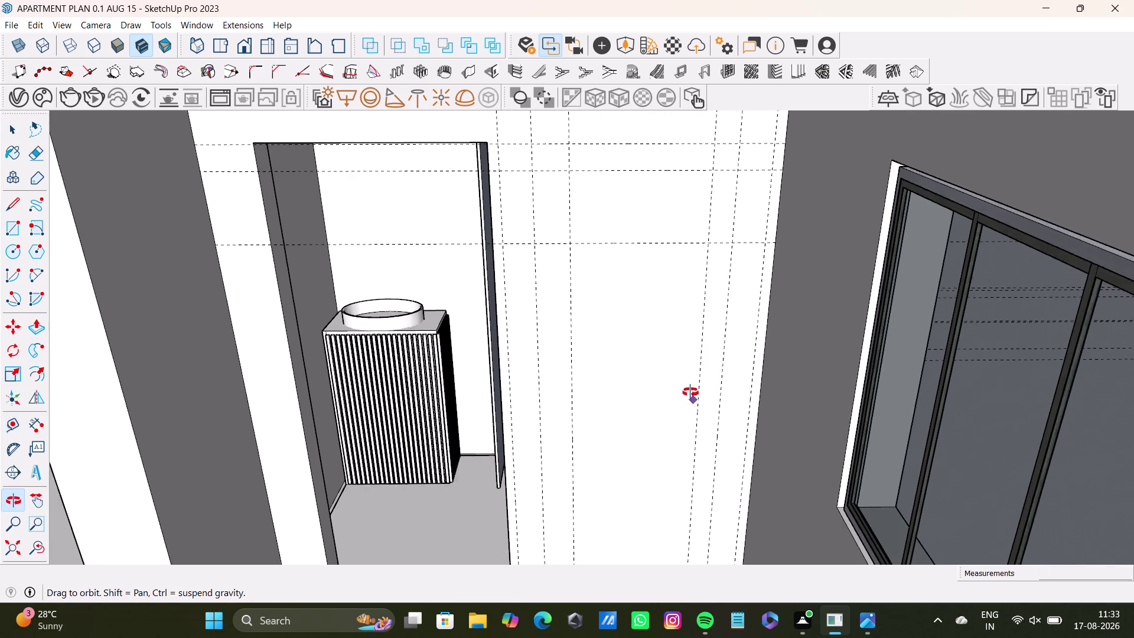
middle_drag(693, 396, 683, 375)
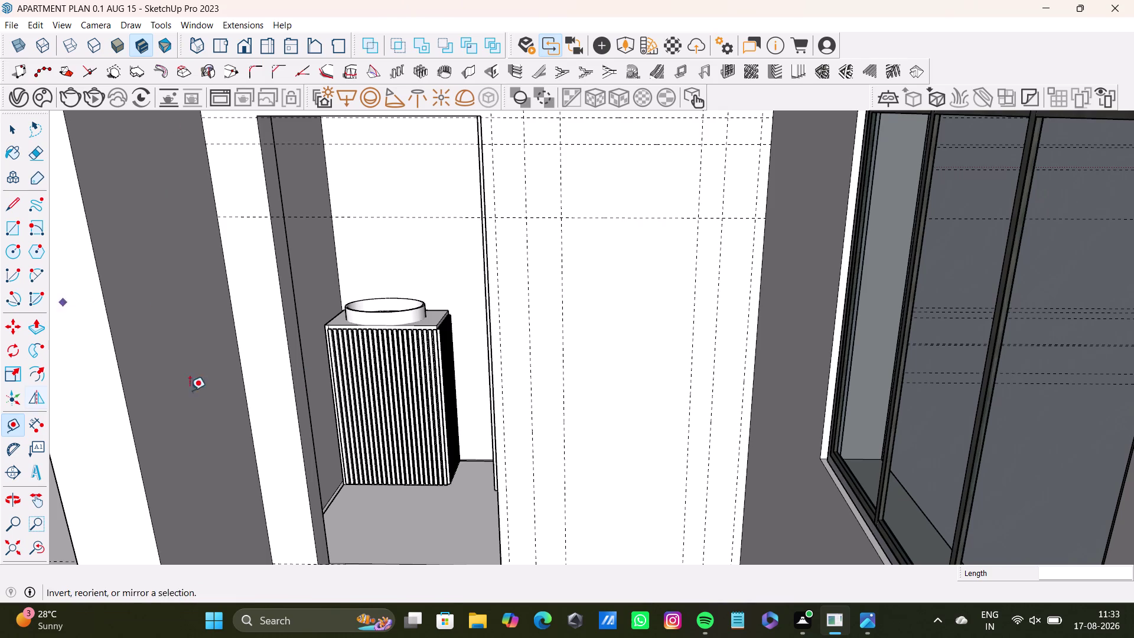
click(13, 207)
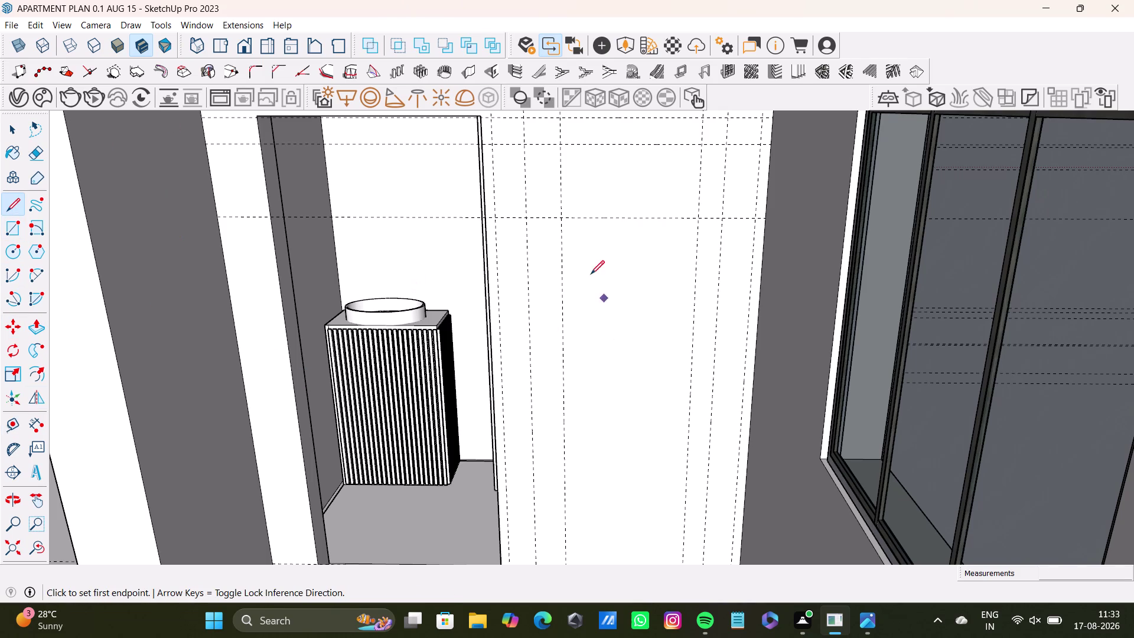
click(560, 215)
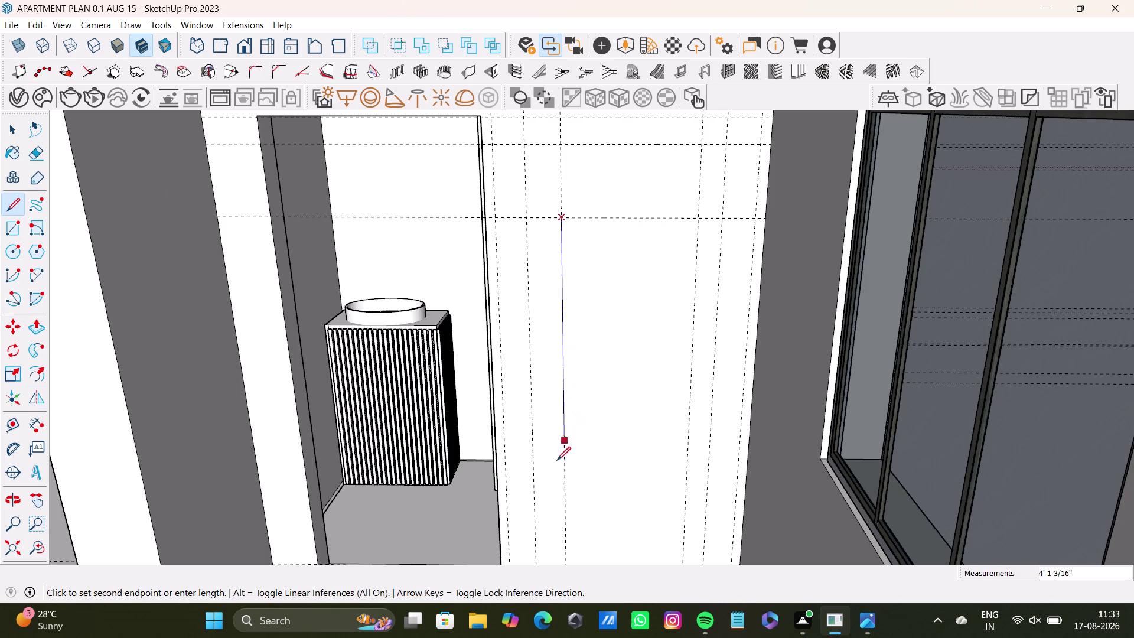
click(564, 501)
click(686, 502)
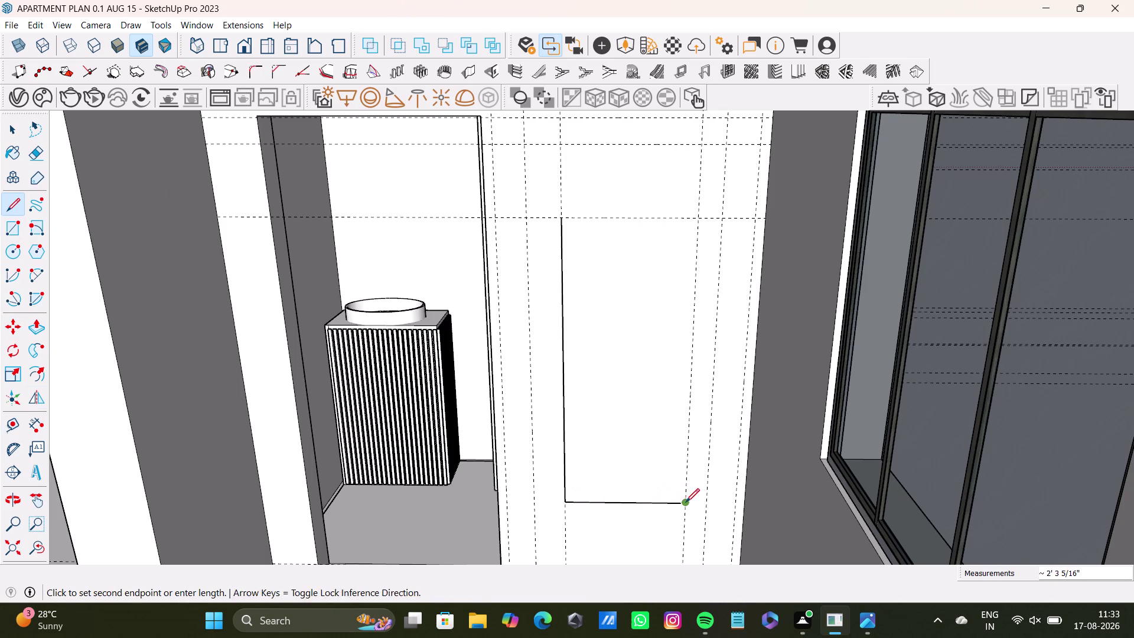
click(700, 220)
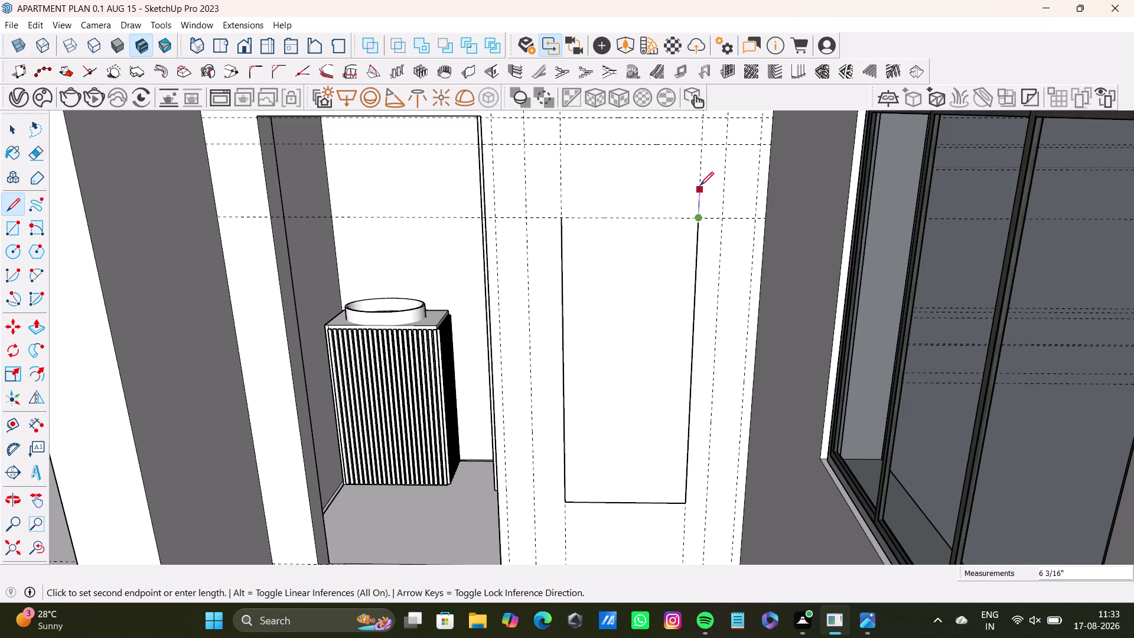
key(space)
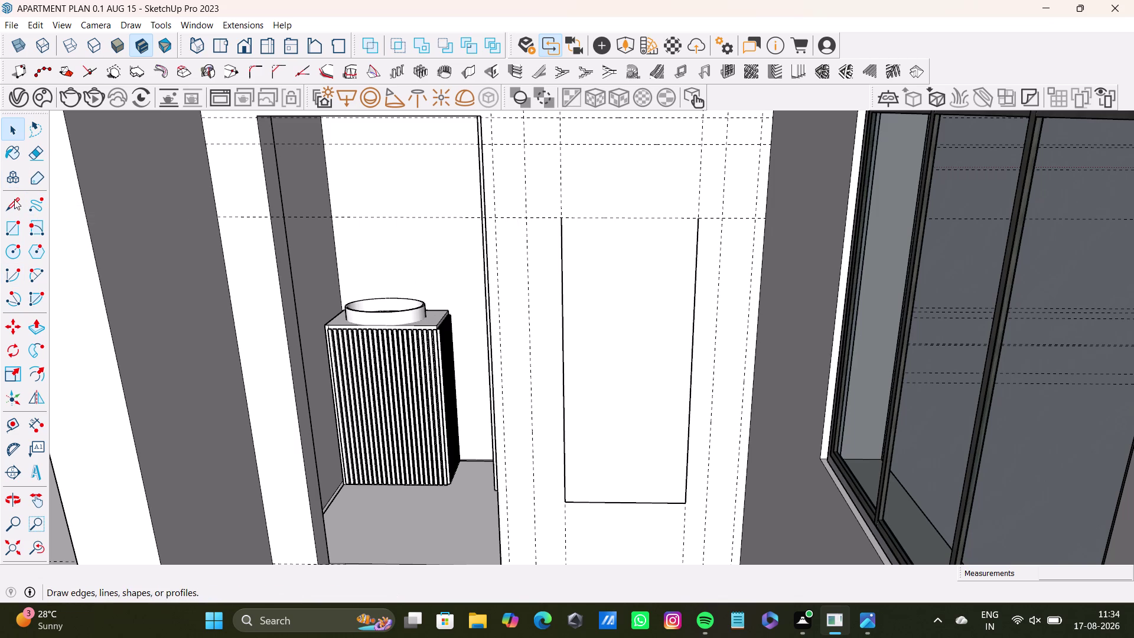
Draw a half-circle 2 Point Arc between the outline's top-left and top-right corners.
click(15, 207)
scroll(up, 3)
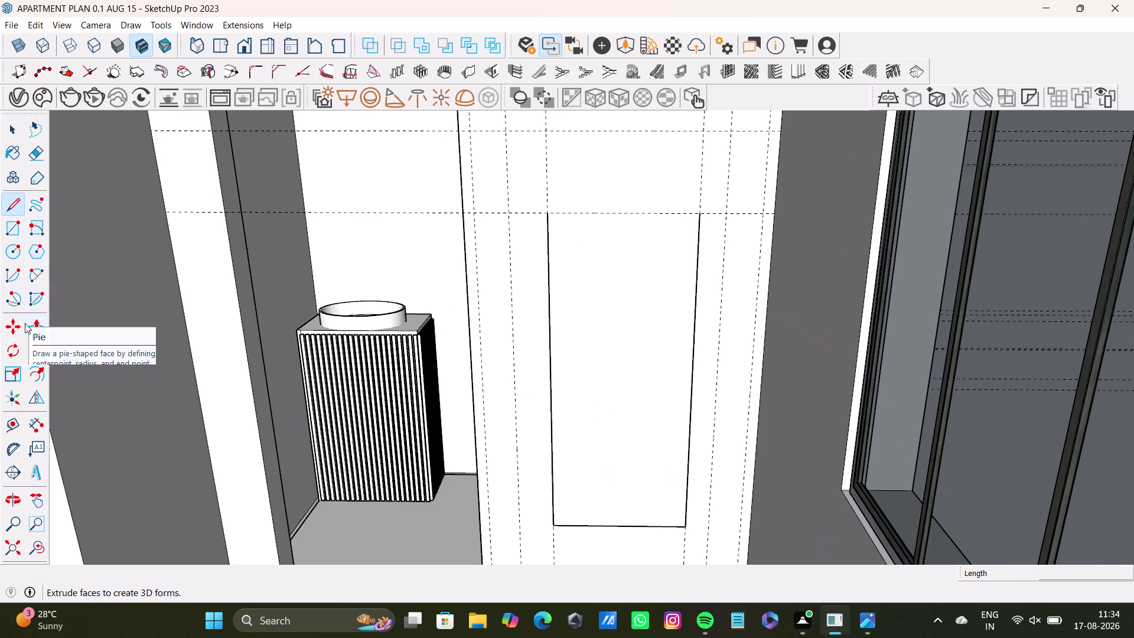
click(37, 277)
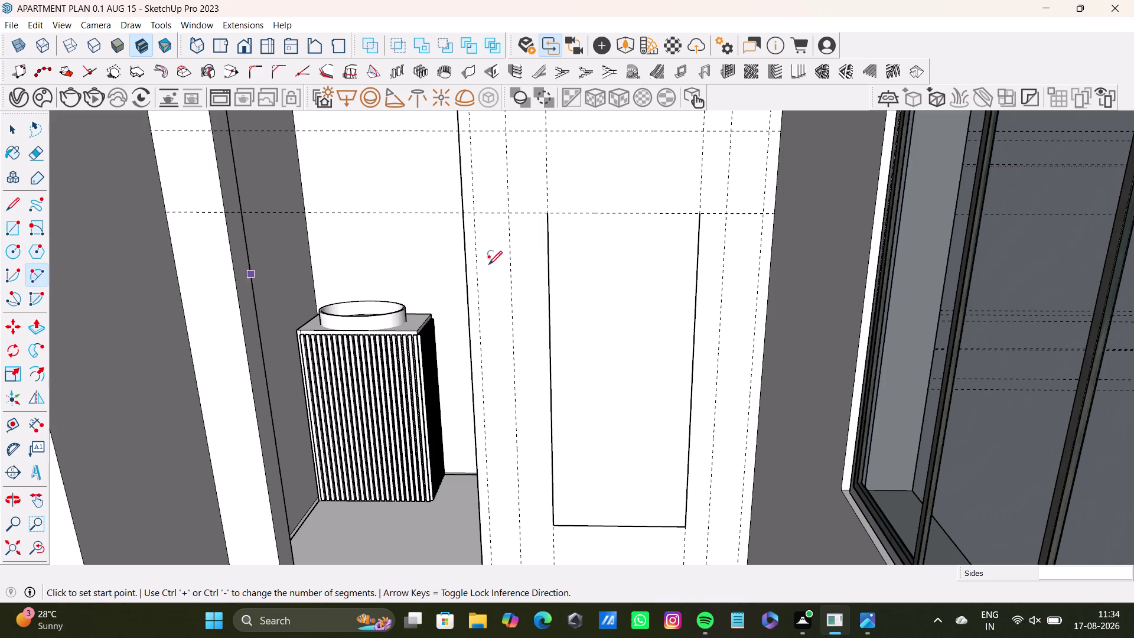
click(546, 212)
click(697, 214)
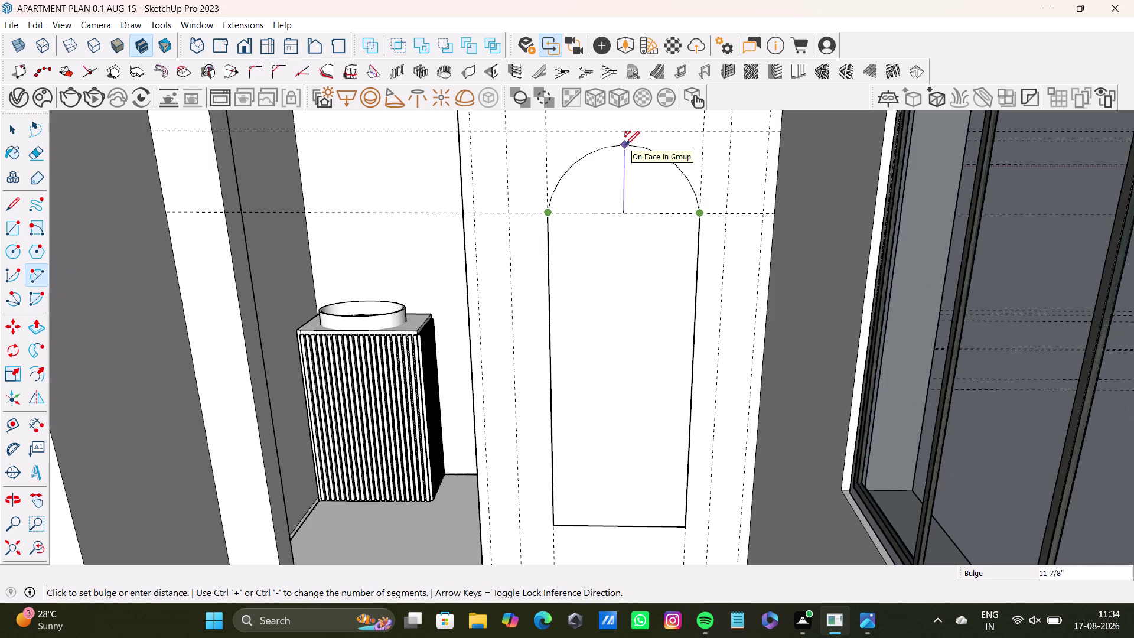
key(Up)
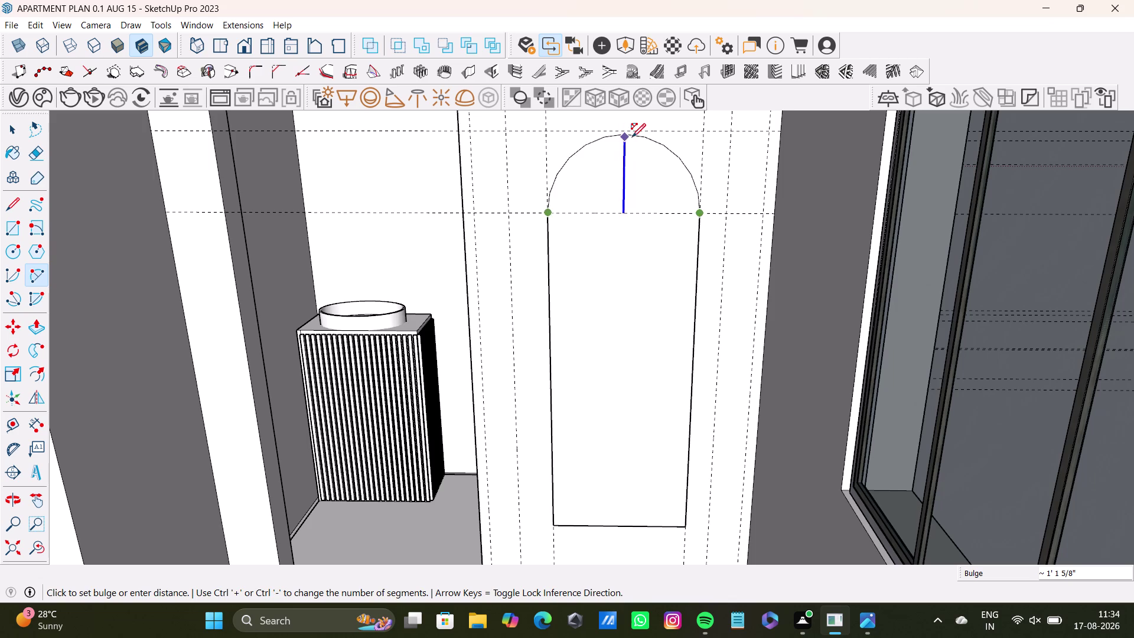
middle_drag(637, 140, 638, 202)
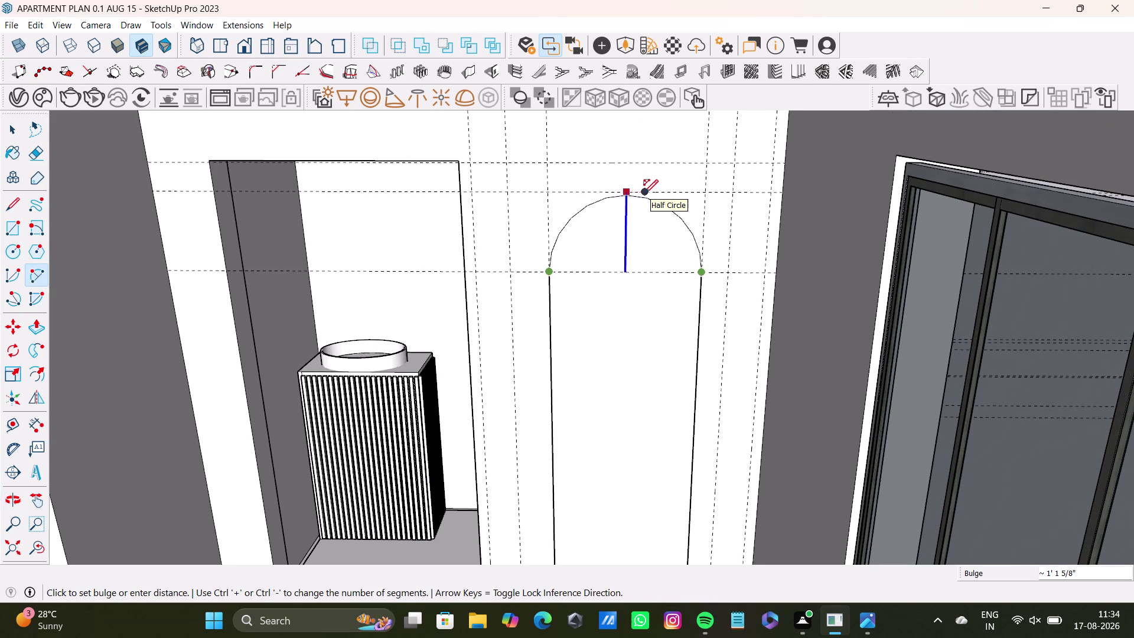
click(644, 193)
key(space)
scroll(down, 3)
middle_drag(554, 332, 607, 288)
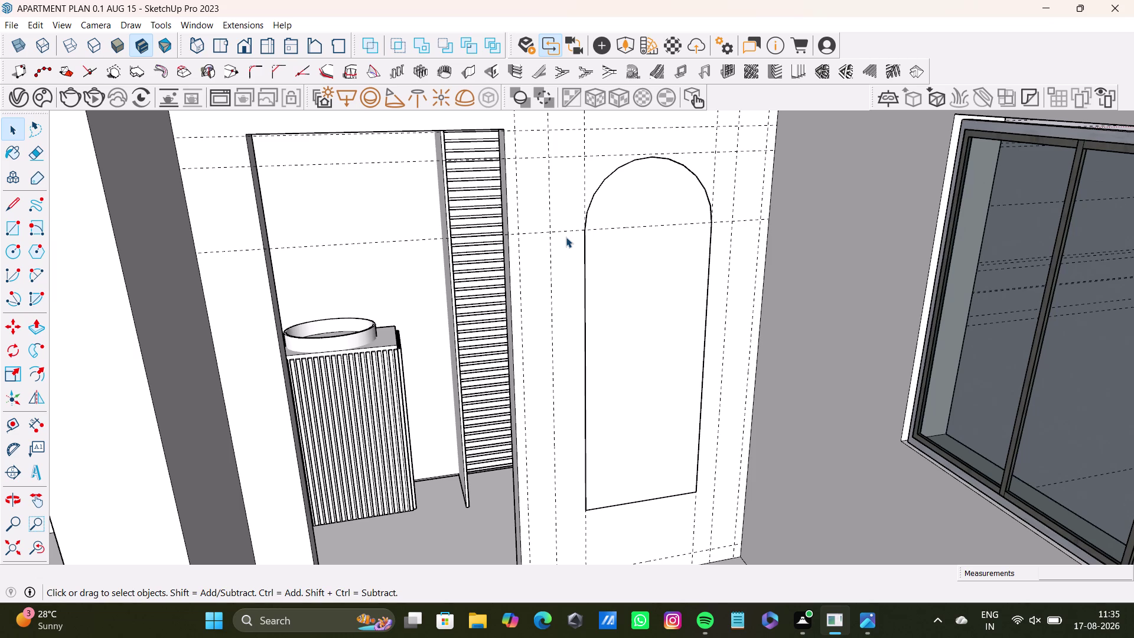
Select the arched face with its edges and view it from lower down.
key(space)
click(640, 306)
click(641, 325)
double_click(644, 373)
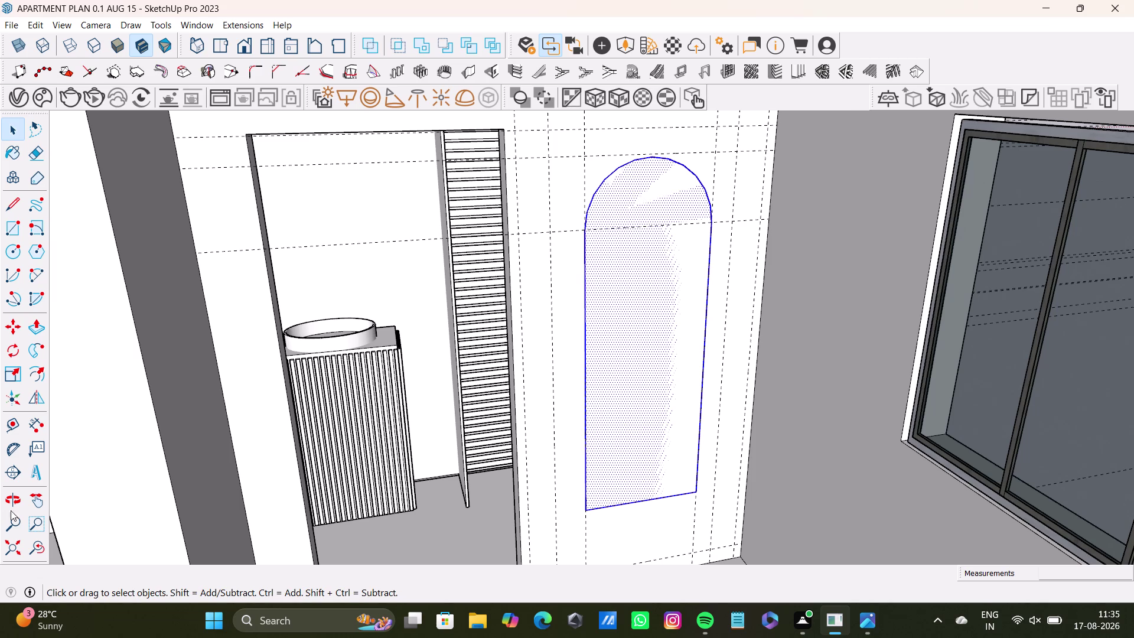
middle_drag(470, 462, 472, 463)
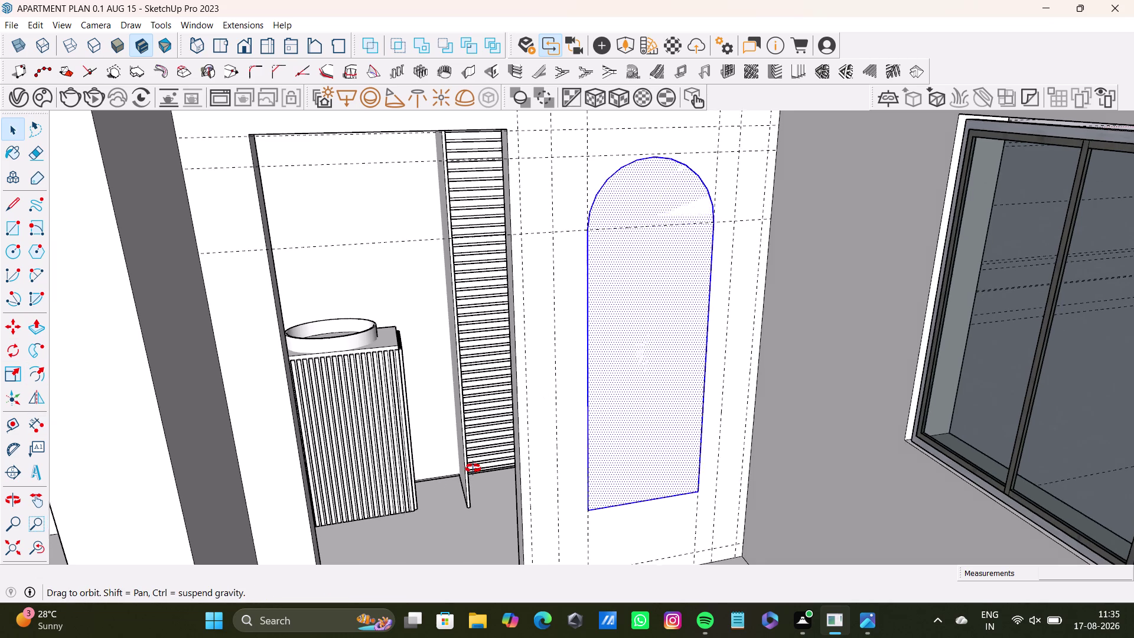
middle_drag(472, 462, 448, 429)
middle_drag(450, 426, 440, 426)
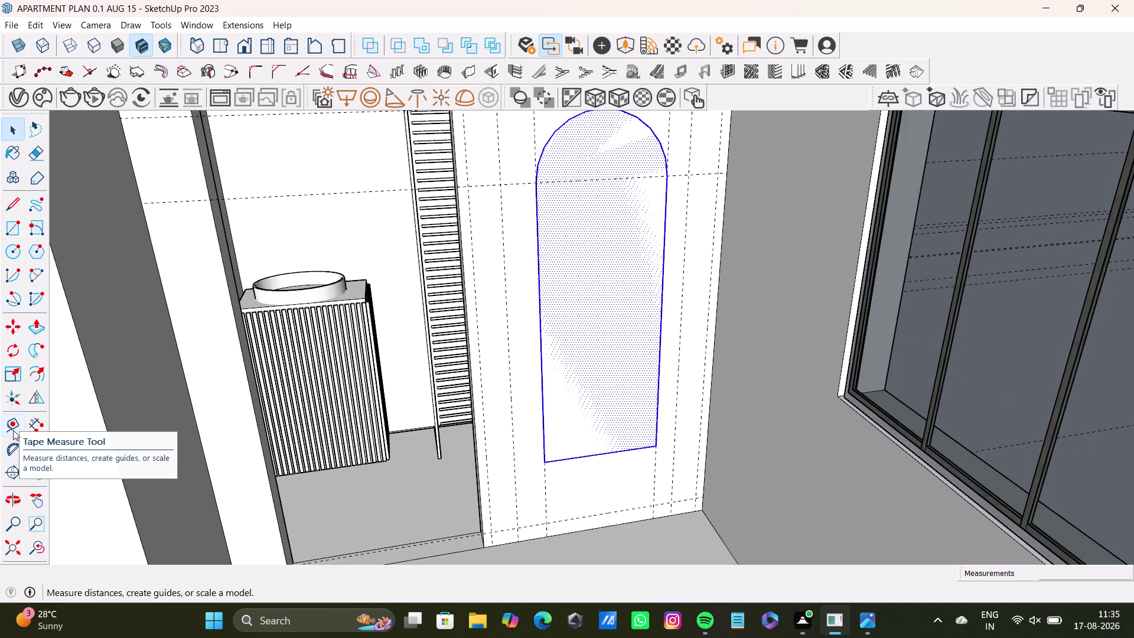
Offset the arch outline inward and orbit to inspect the panel edges.
click(35, 375)
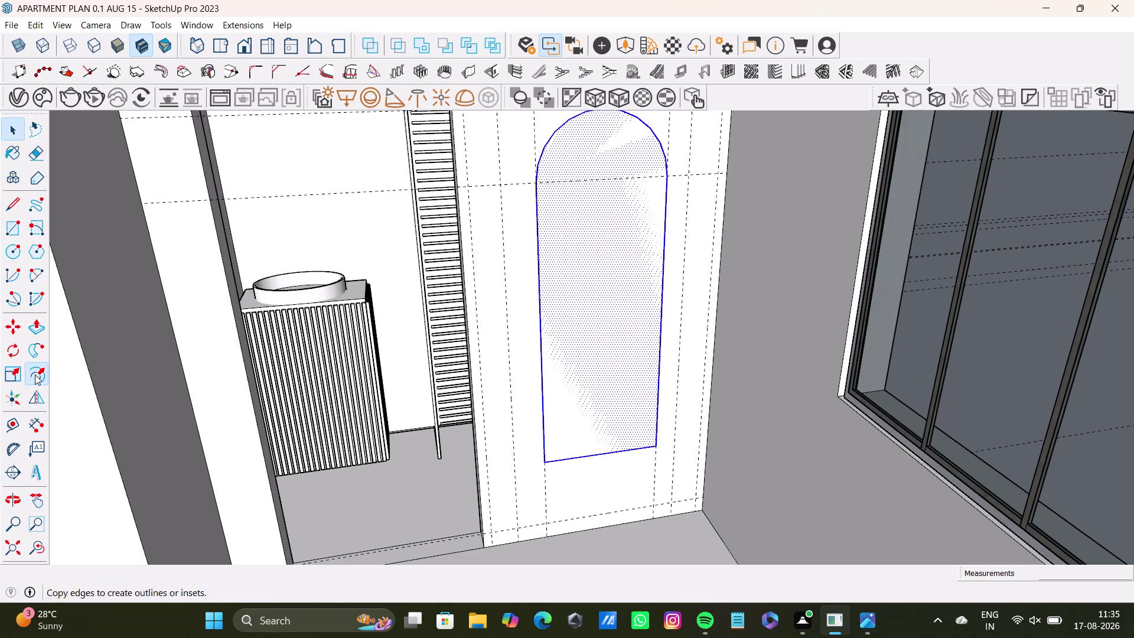
click(581, 356)
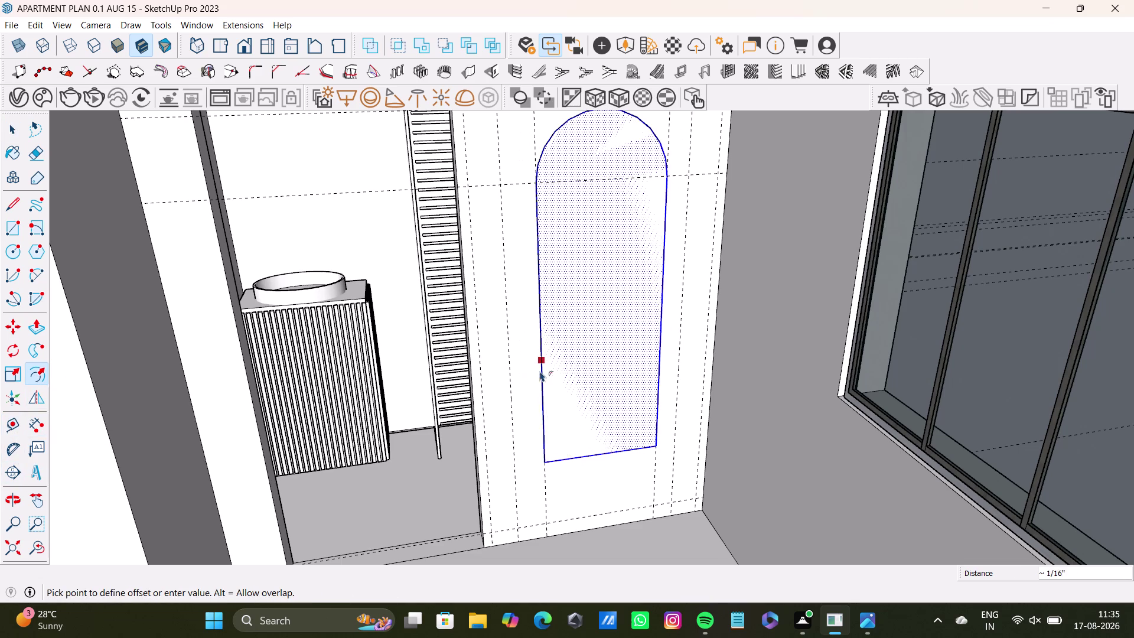
click(535, 374)
middle_drag(576, 392, 571, 421)
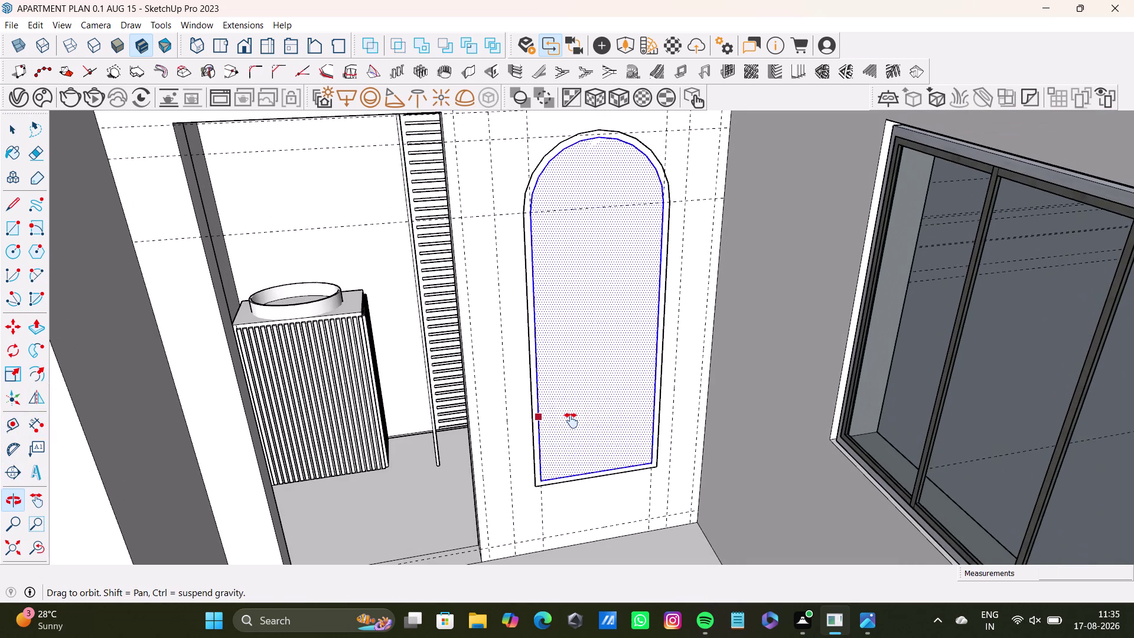
middle_drag(571, 420, 571, 416)
middle_drag(578, 486, 611, 434)
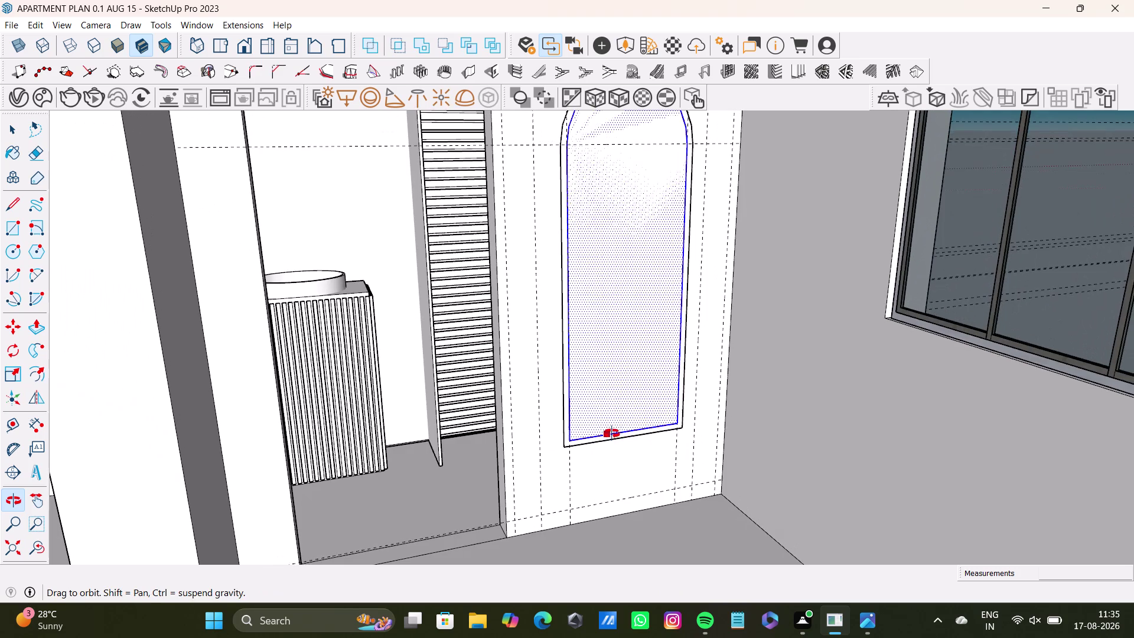
middle_drag(611, 433, 611, 434)
middle_drag(653, 392, 598, 422)
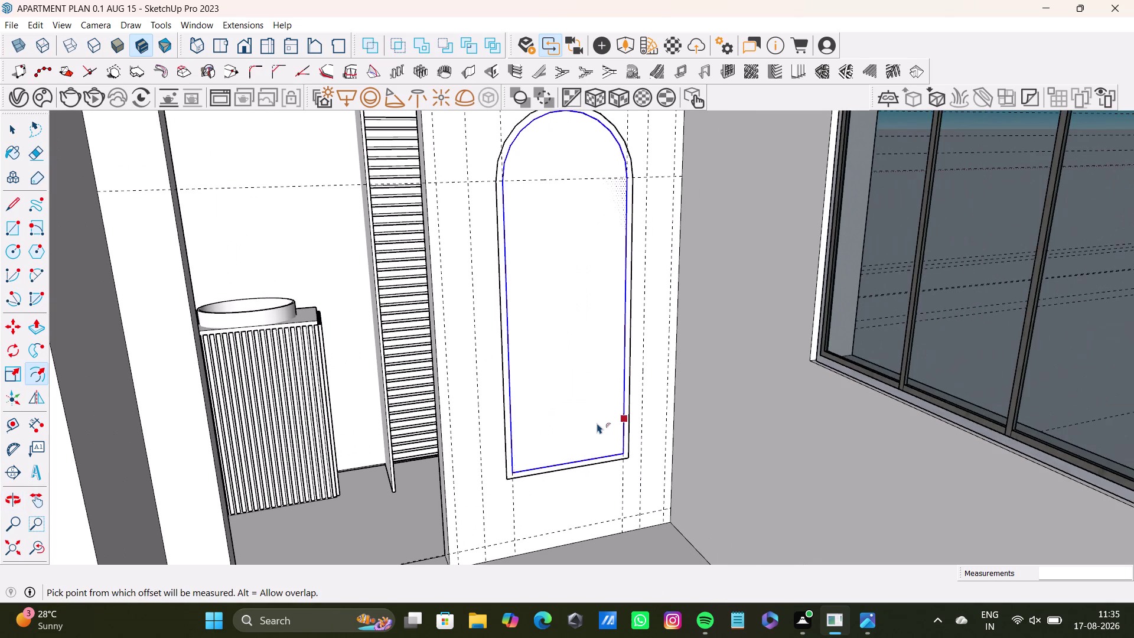
Undo the offset and arch edits five times to remove the panel.
key(ctrl+z)
key(ctrl+z)
key(ctrl+z)
key(ctrl+z)
key(ctrl+z)
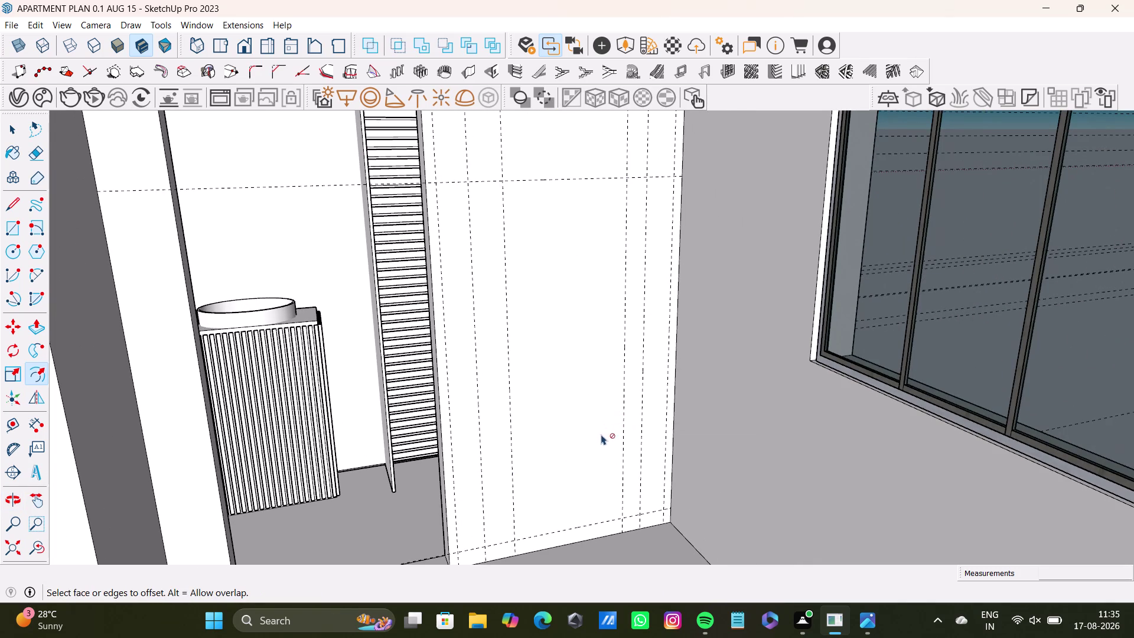
middle_drag(601, 435, 574, 447)
middle_drag(591, 424, 608, 457)
middle_drag(612, 459, 595, 467)
middle_drag(598, 428, 621, 398)
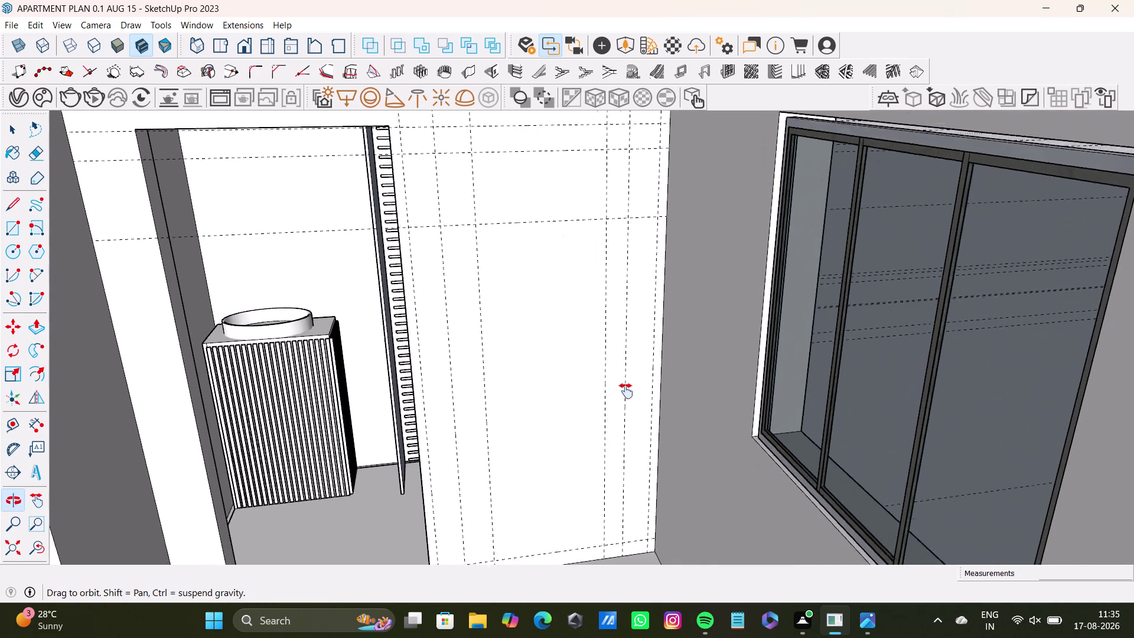
middle_drag(621, 398, 649, 374)
middle_drag(654, 399, 612, 402)
middle_drag(625, 389, 640, 435)
middle_drag(619, 429, 676, 415)
middle_drag(674, 425, 657, 431)
middle_drag(653, 413, 715, 425)
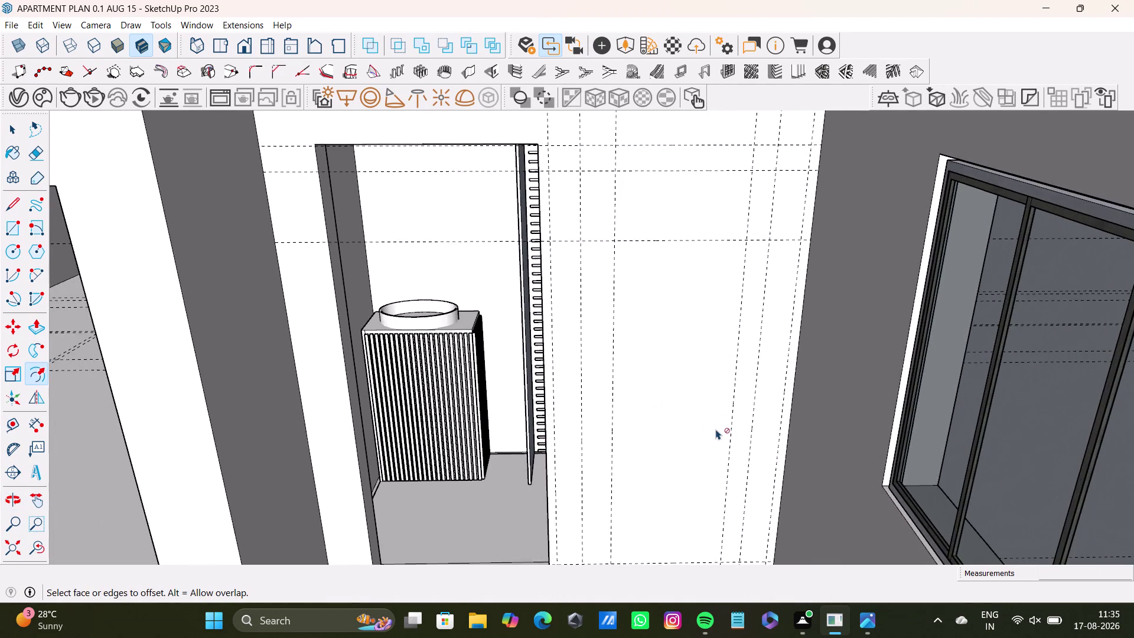
middle_drag(716, 428, 708, 410)
middle_drag(711, 409, 721, 394)
middle_drag(716, 426, 706, 424)
key(space)
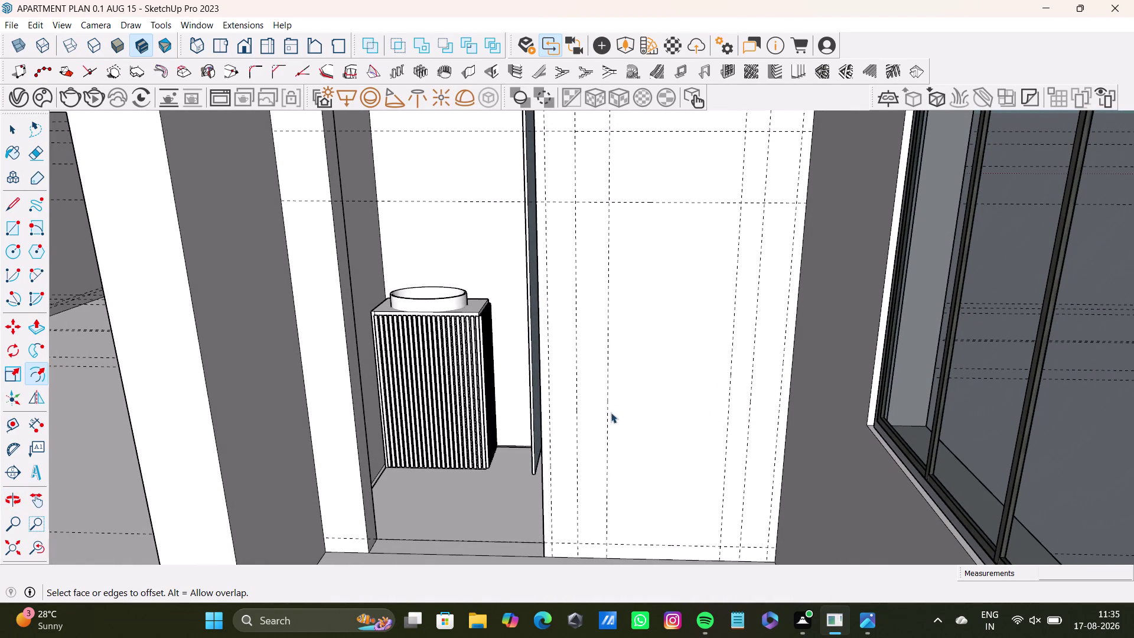
click(608, 416)
key(Delete)
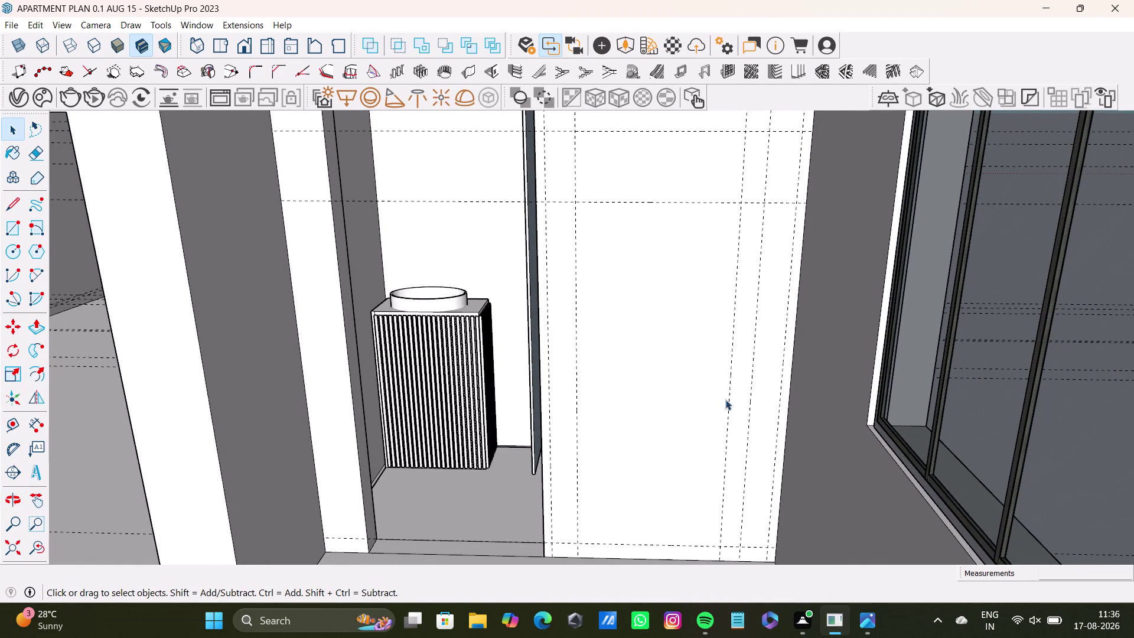
click(728, 418)
key(Delete)
middle_drag(671, 434, 675, 491)
middle_drag(675, 491, 676, 447)
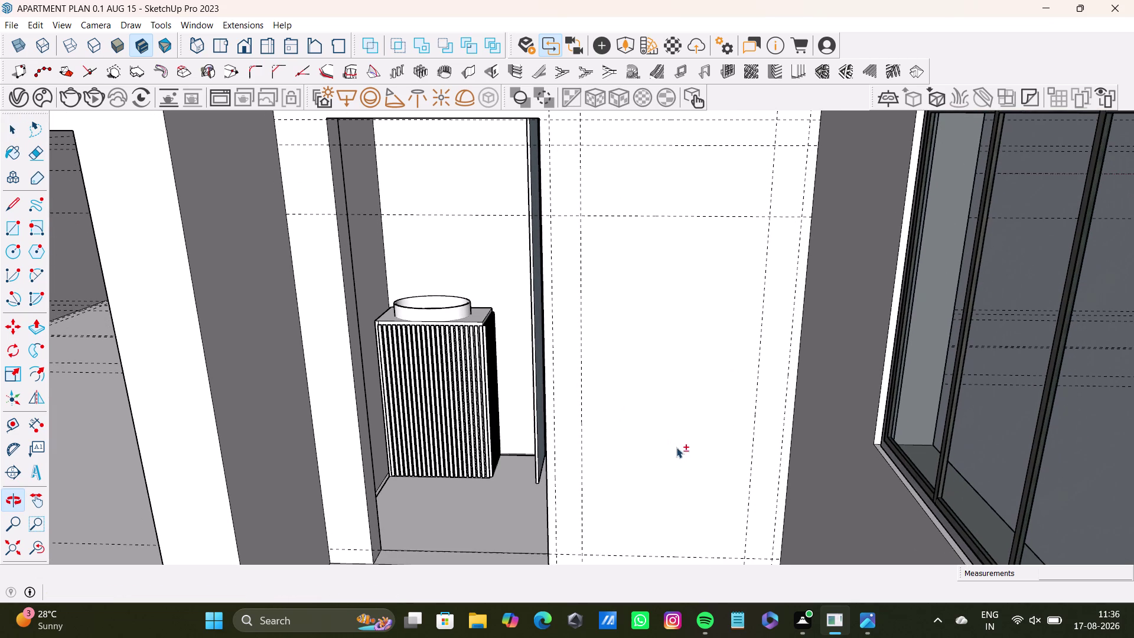
Place a vertical guide offset from the AC niche edge with the Tape Measure.
click(8, 424)
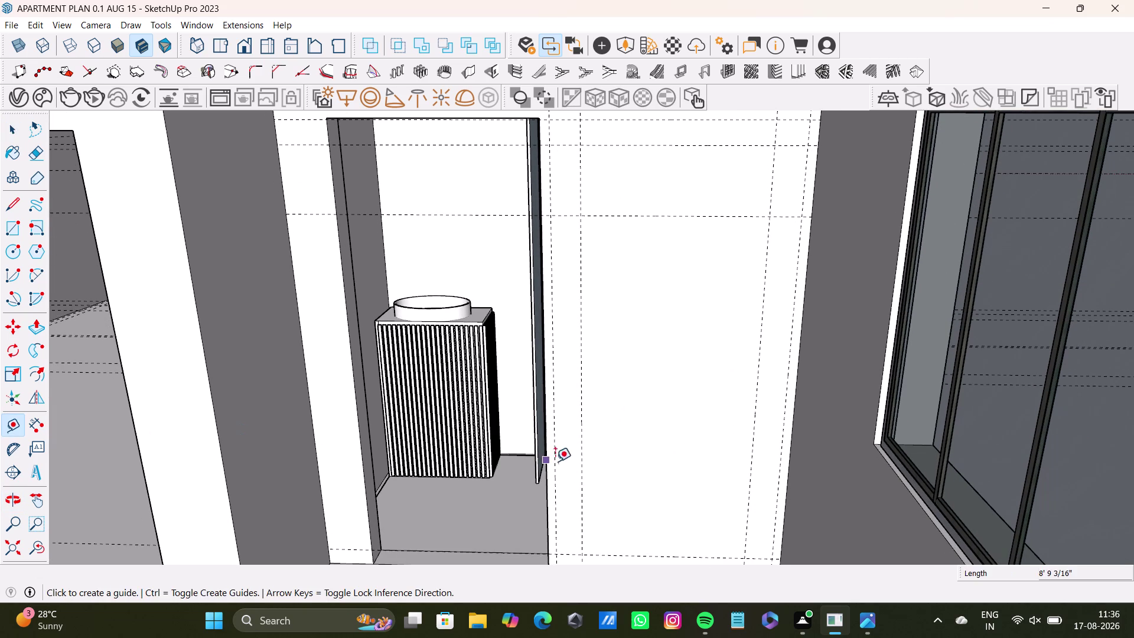
click(553, 463)
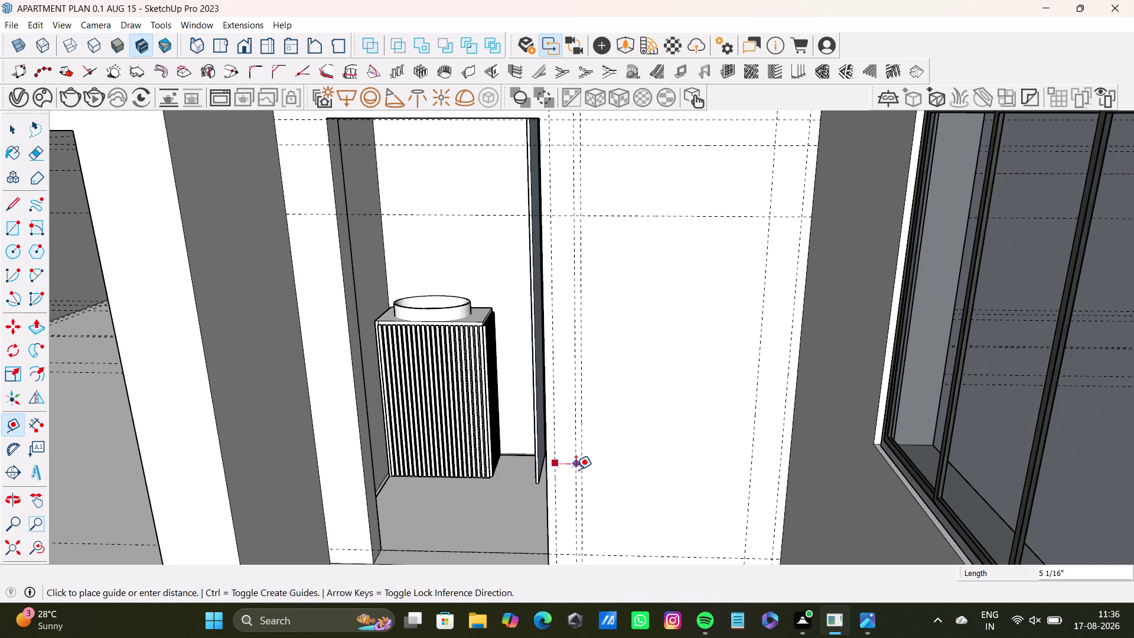
key(space)
click(583, 477)
key(Delete)
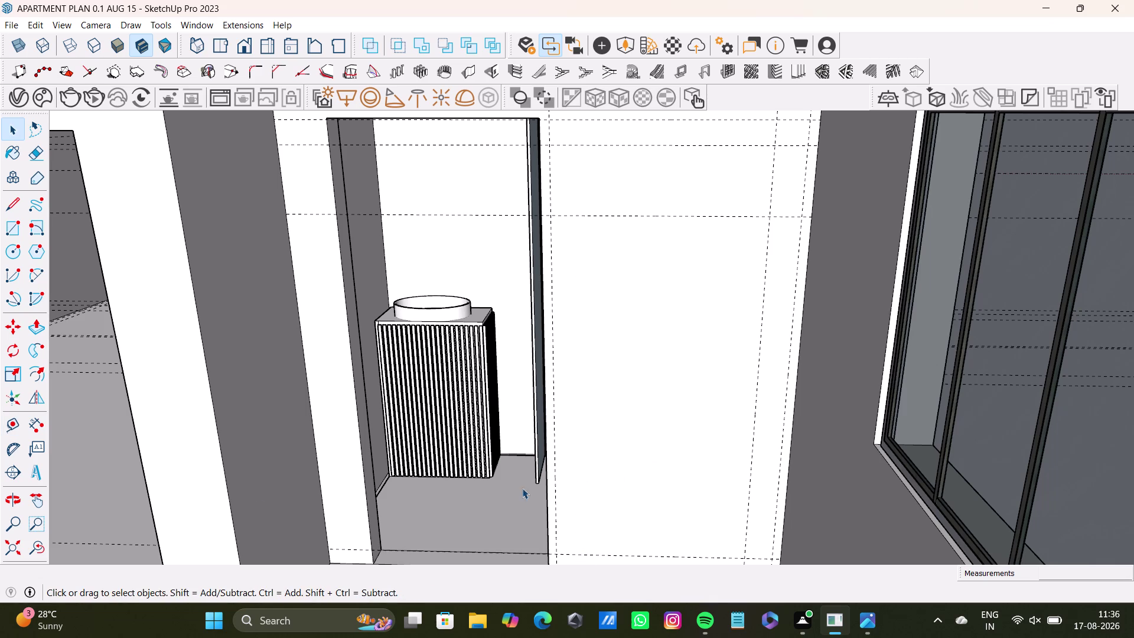
Pull a second vertical guide from the niche edge across the wall.
click(9, 425)
click(556, 444)
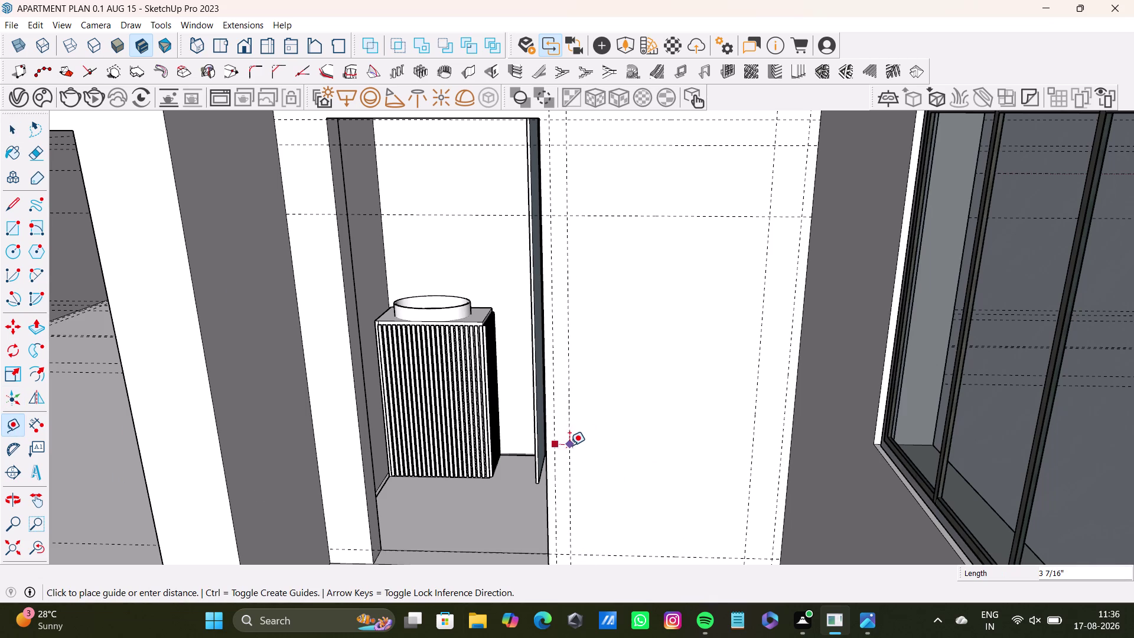
click(569, 445)
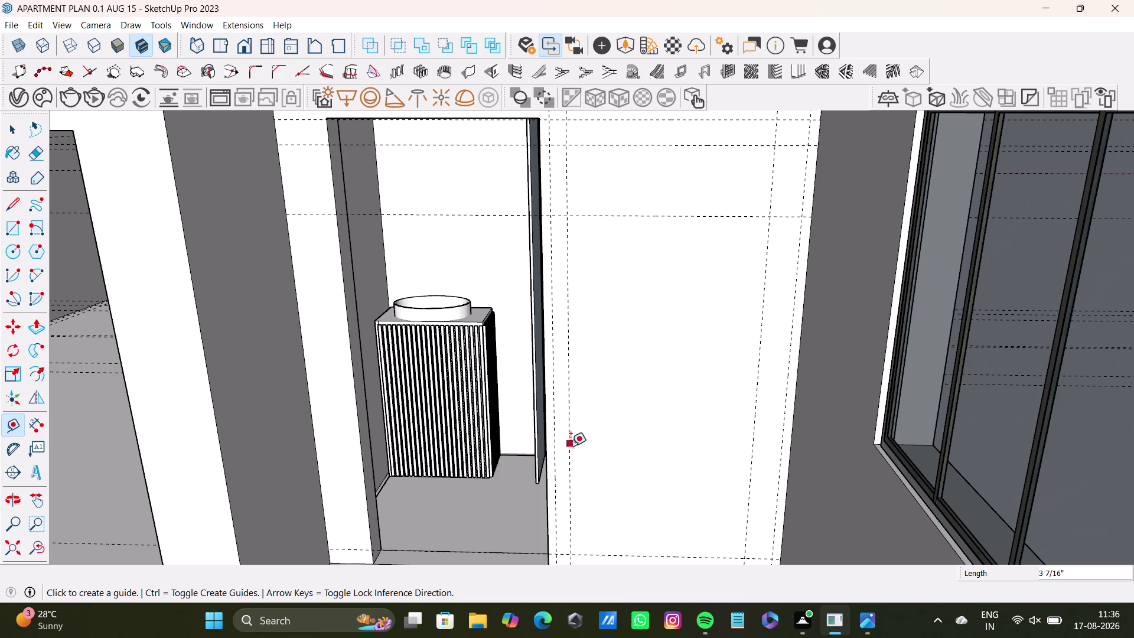
drag(570, 446, 581, 445)
click(693, 443)
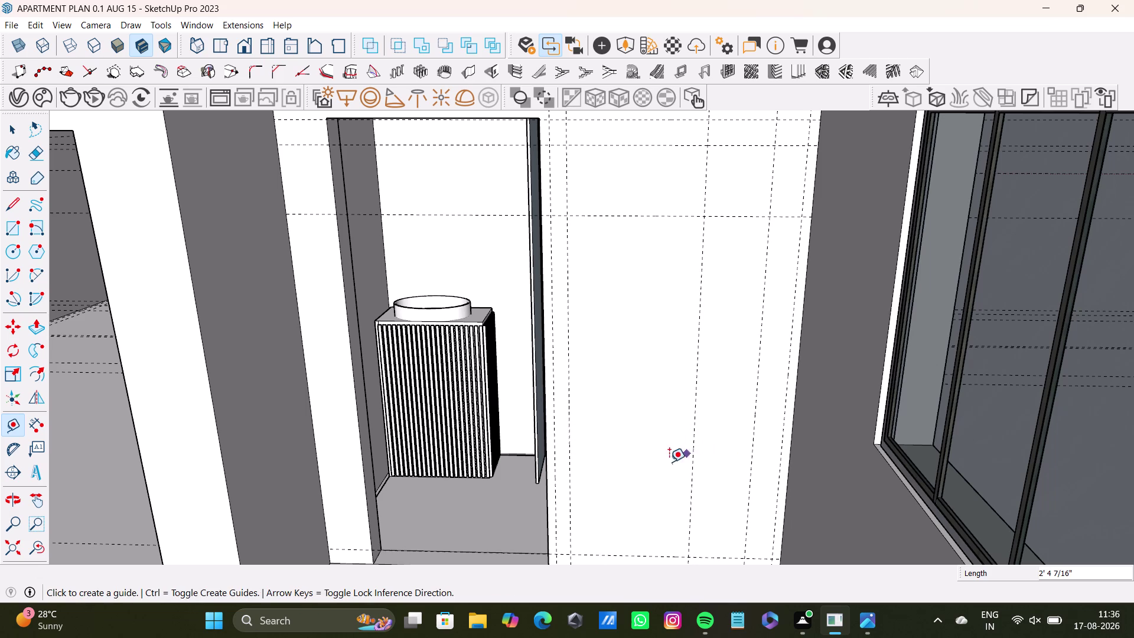
middle_drag(666, 456, 662, 387)
middle_drag(661, 387, 640, 457)
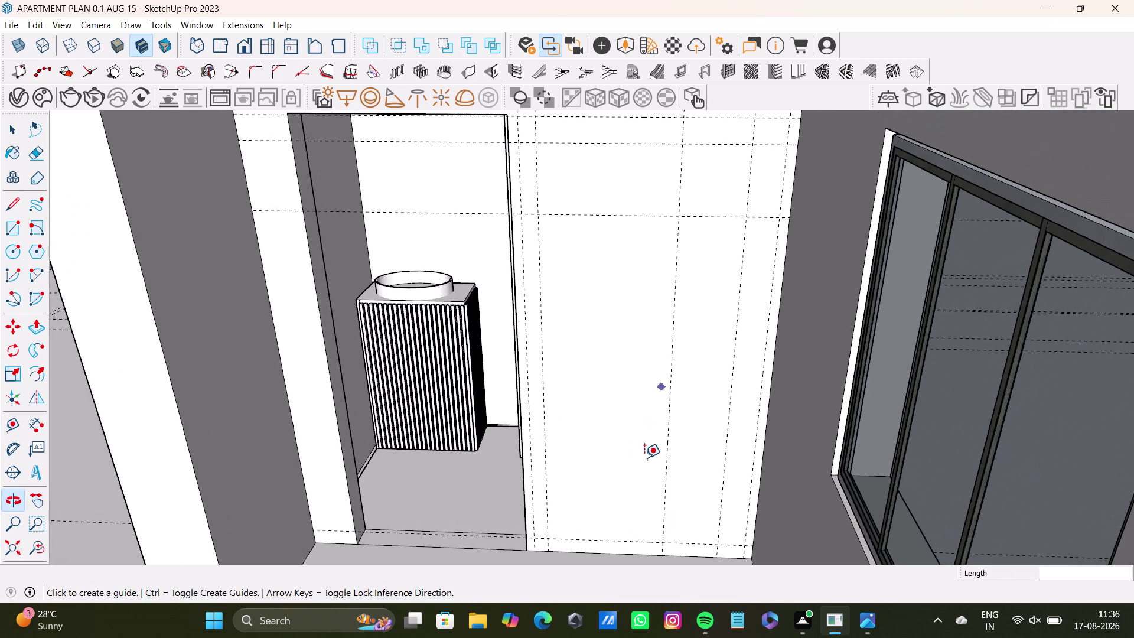
middle_drag(657, 459, 670, 454)
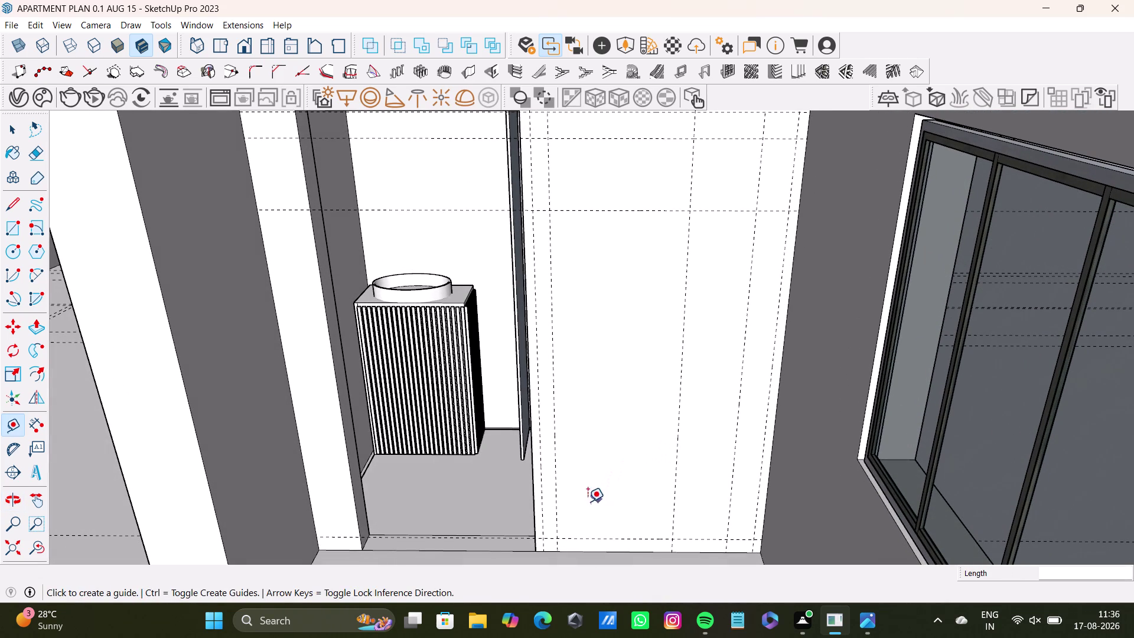
middle_drag(630, 433, 627, 469)
middle_drag(711, 449, 711, 418)
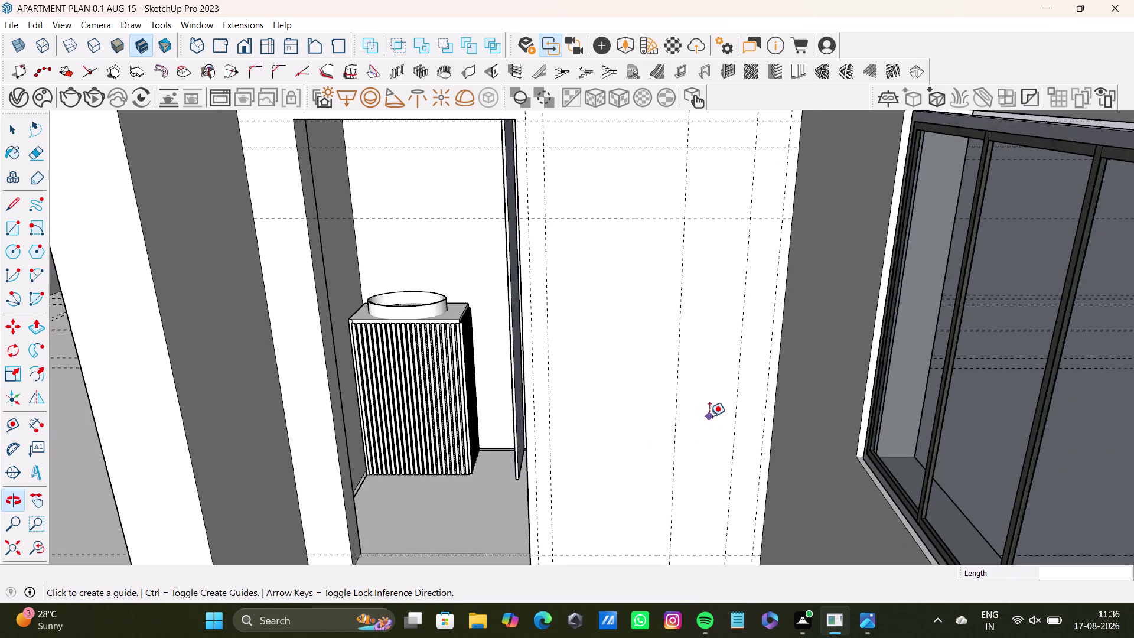
Select and delete the stray guides near the wall's right edge.
key(space)
click(737, 384)
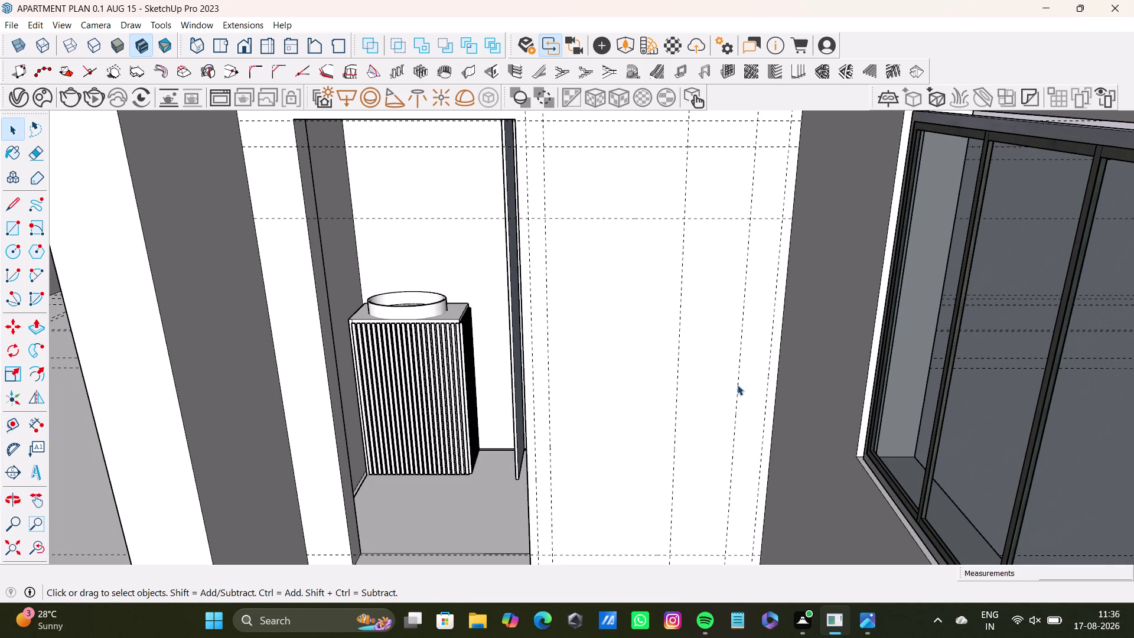
key(Delete)
click(764, 394)
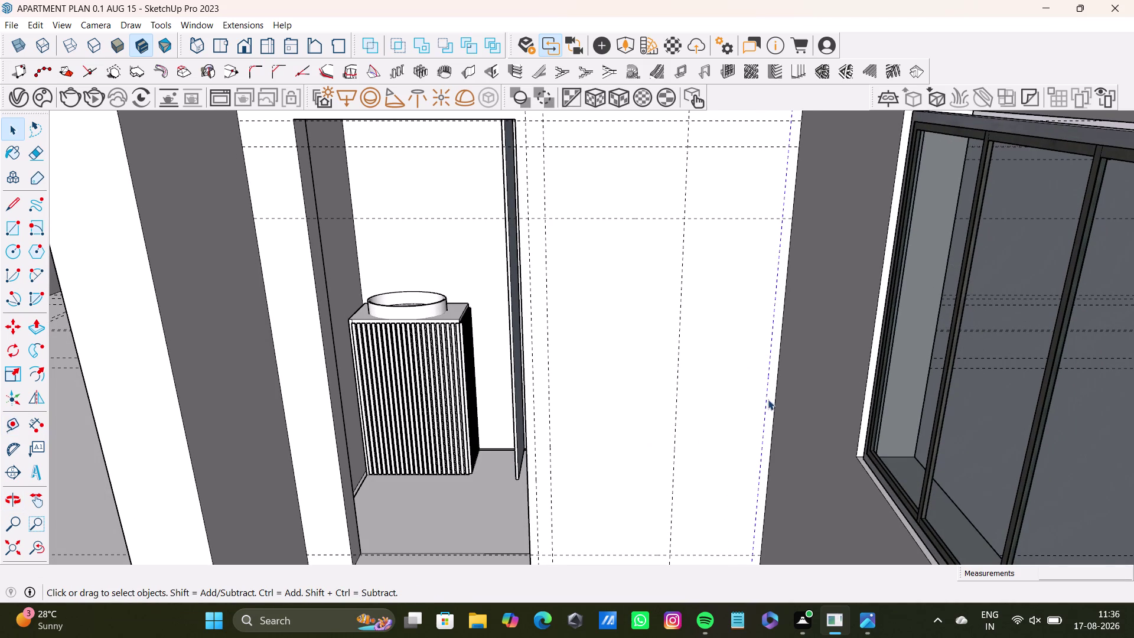
key(Delete)
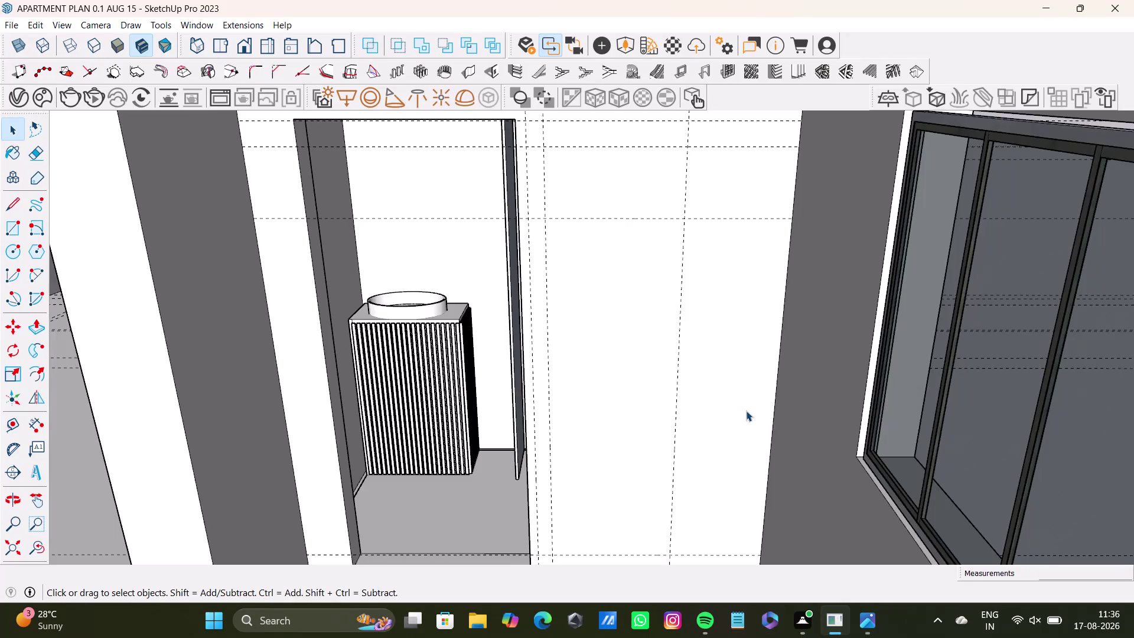
Zoom out to see the whole floor, then navigate back to face the AC niche wall.
scroll(down, 3)
middle_drag(746, 410, 750, 361)
drag(12, 547, 20, 545)
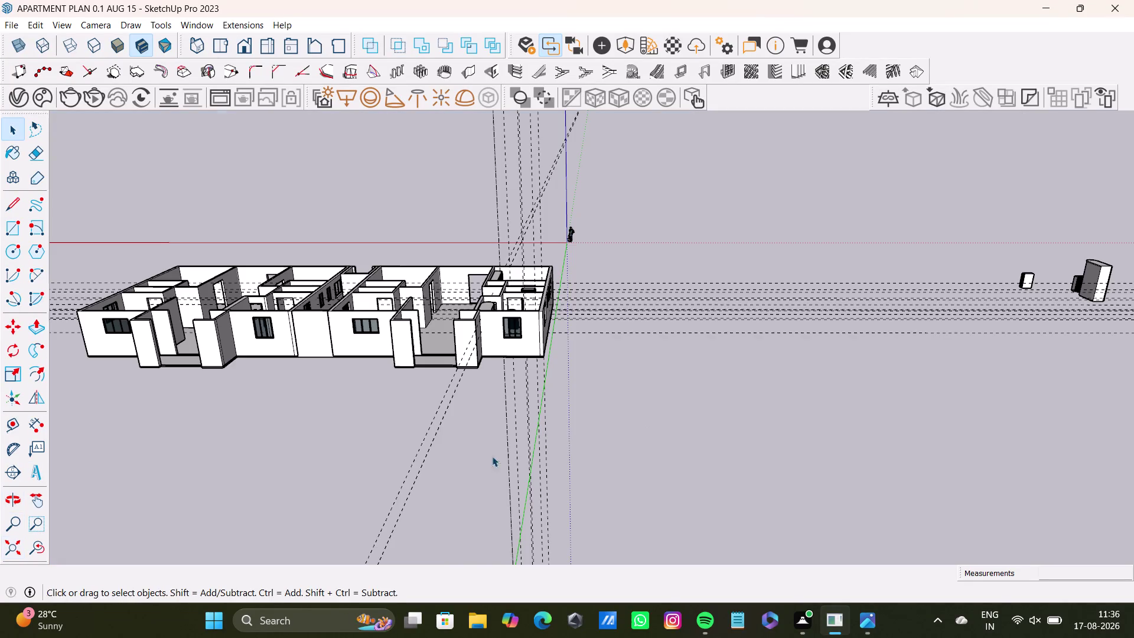
middle_drag(706, 366, 710, 455)
scroll(up, 3)
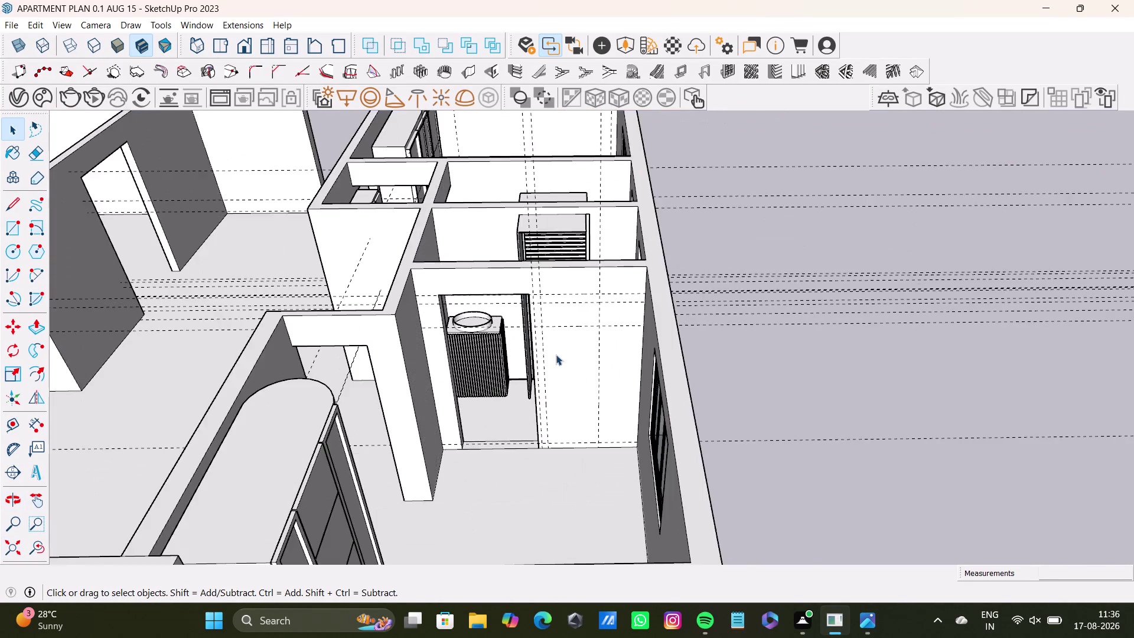
scroll(up, 3)
middle_drag(567, 365, 608, 423)
scroll(up, 3)
middle_drag(622, 400, 626, 319)
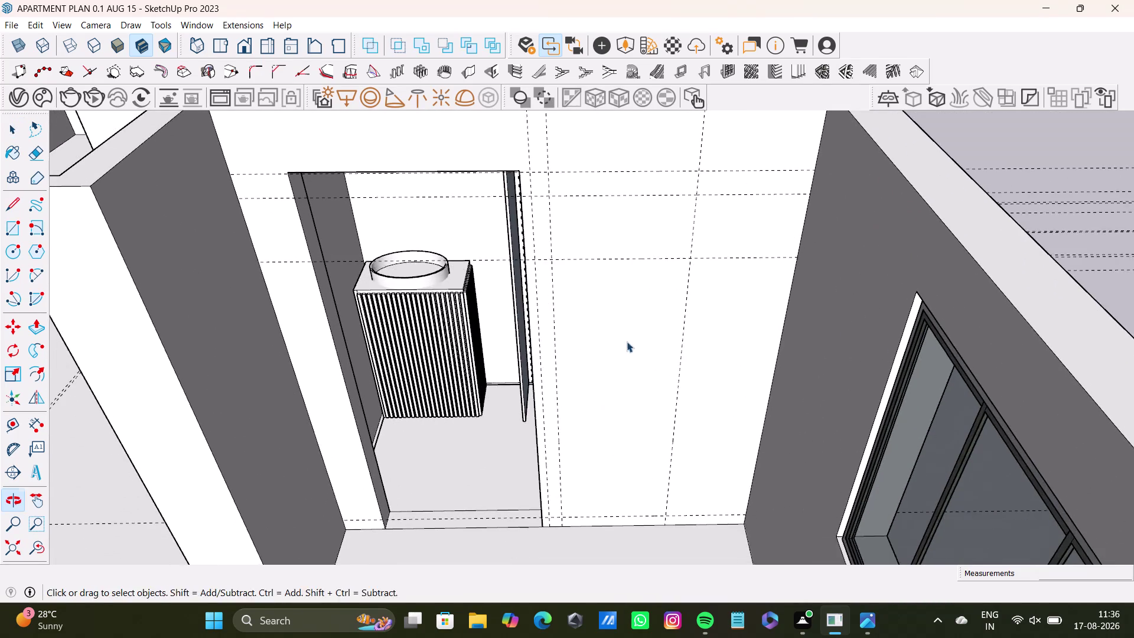
middle_drag(626, 341, 621, 370)
middle_drag(622, 357, 610, 274)
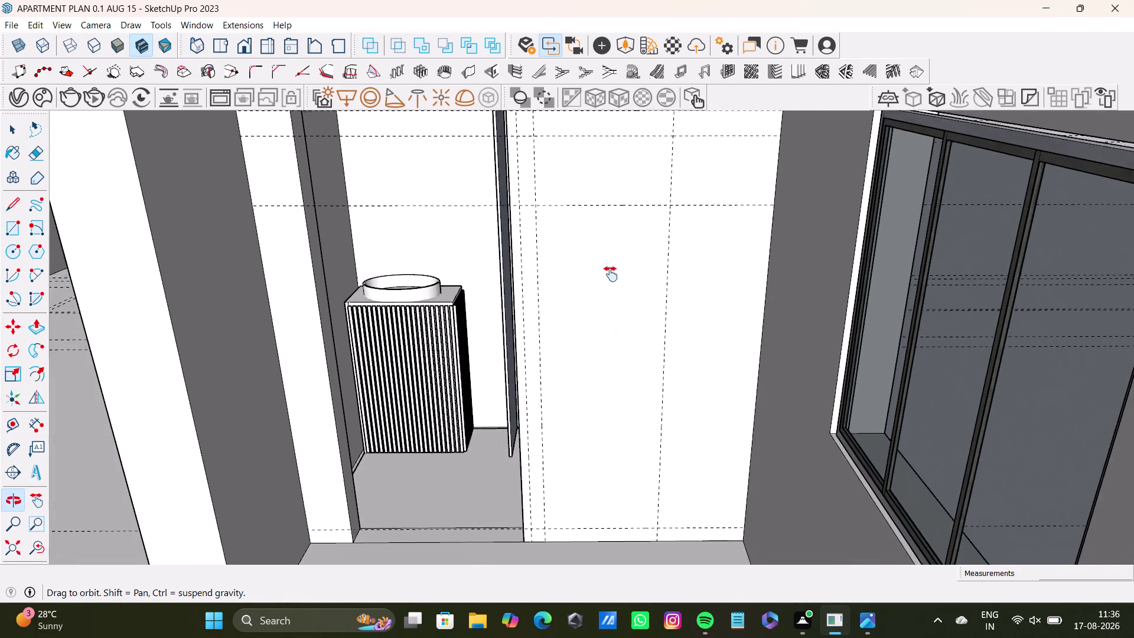
middle_drag(611, 274, 622, 287)
middle_click(627, 292)
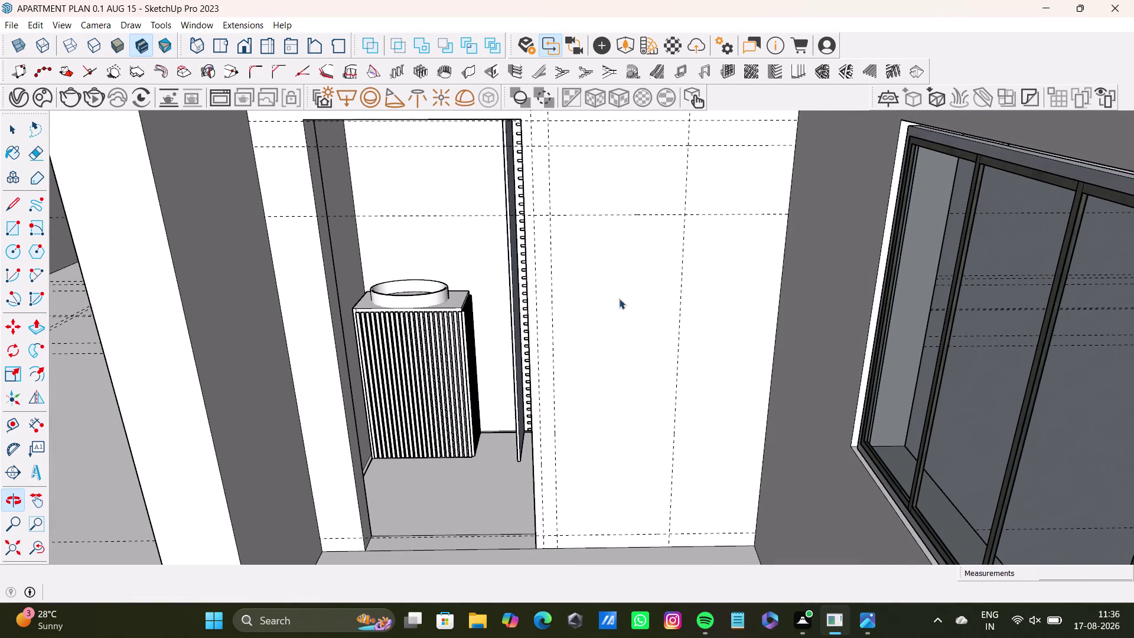
click(11, 203)
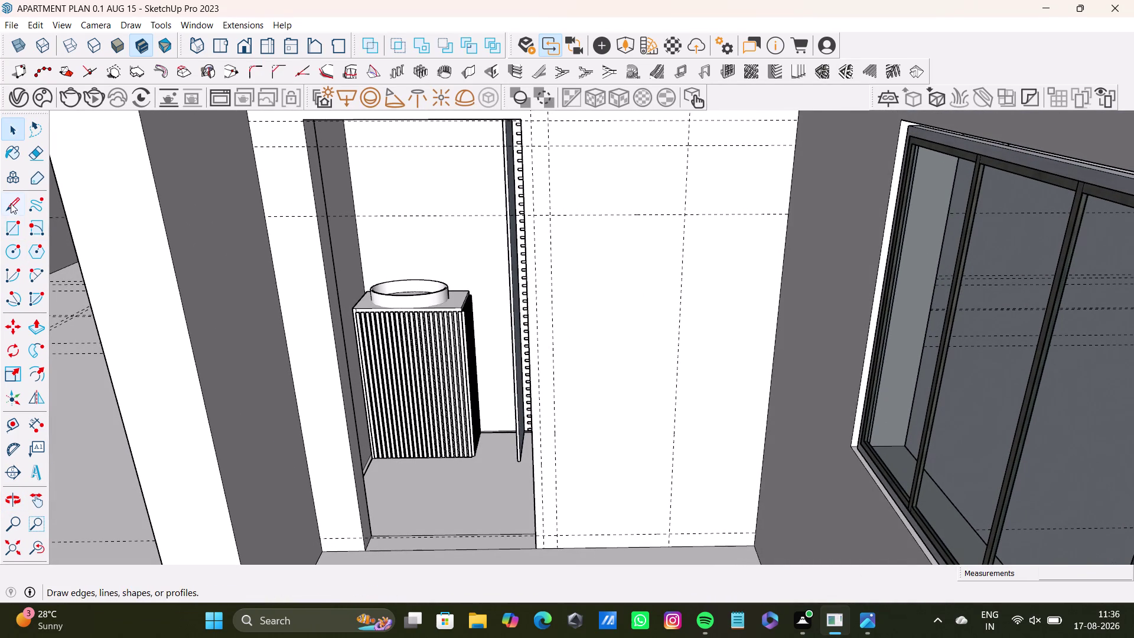
Draw the tall panel's left, bottom and right edges between the guides.
click(553, 212)
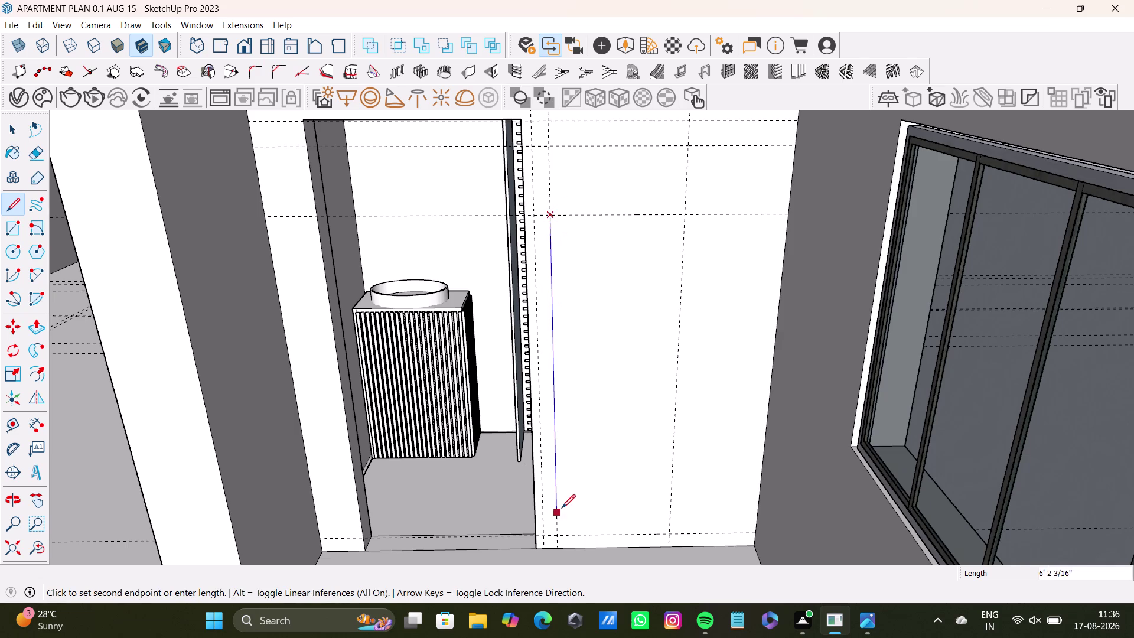
click(560, 513)
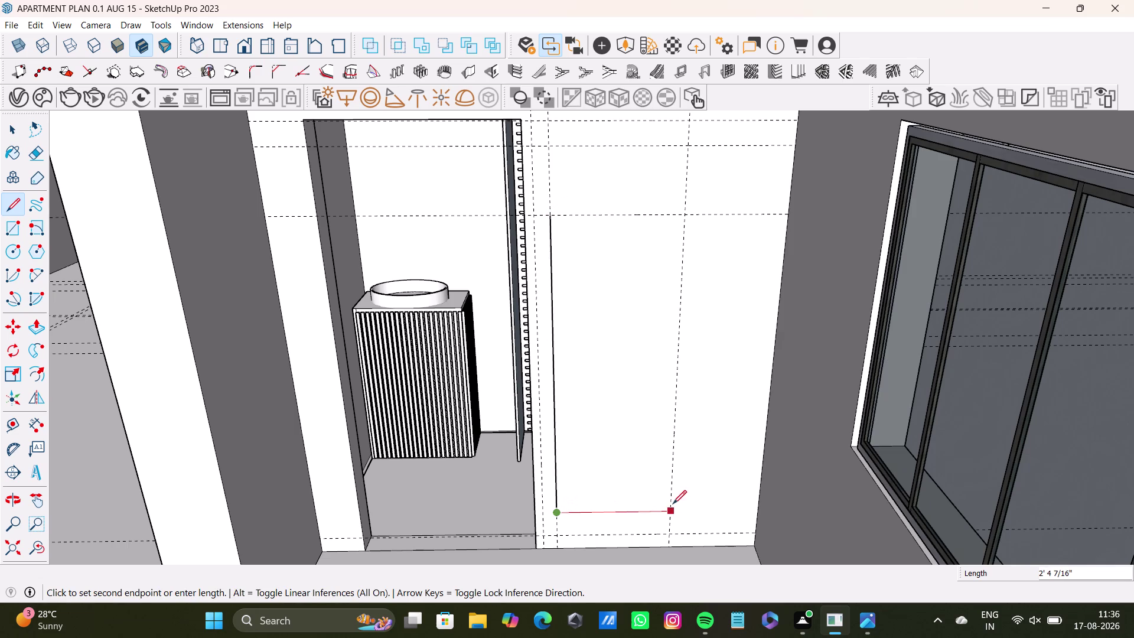
click(672, 503)
click(688, 222)
key(space)
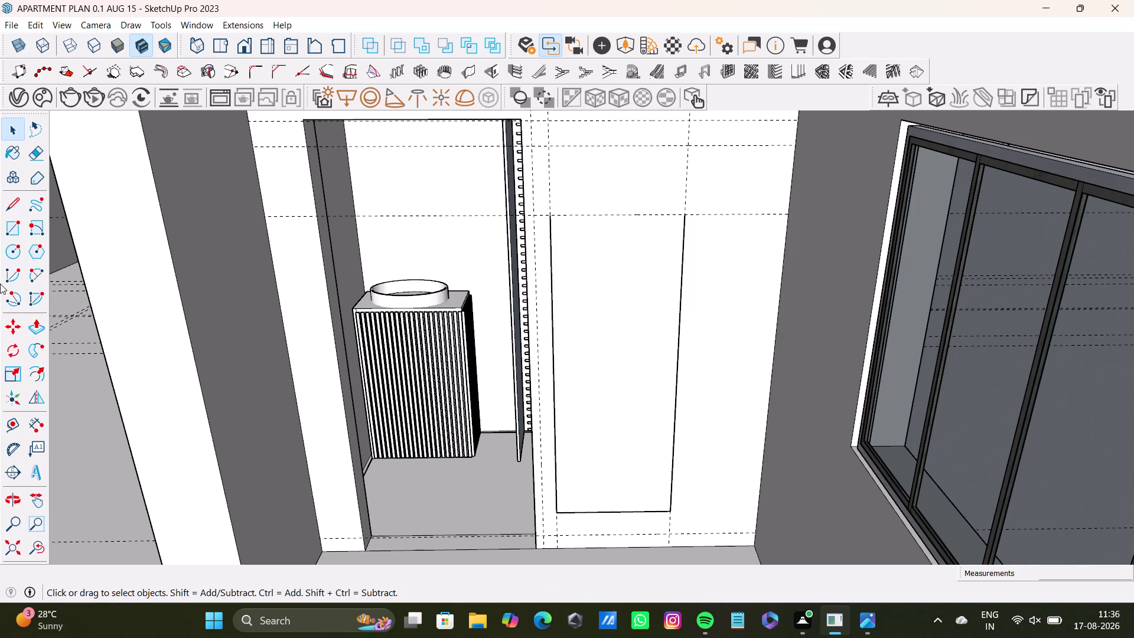
Add a half-circle arc across the panel's top corners to form the arch.
drag(36, 275, 45, 274)
click(549, 215)
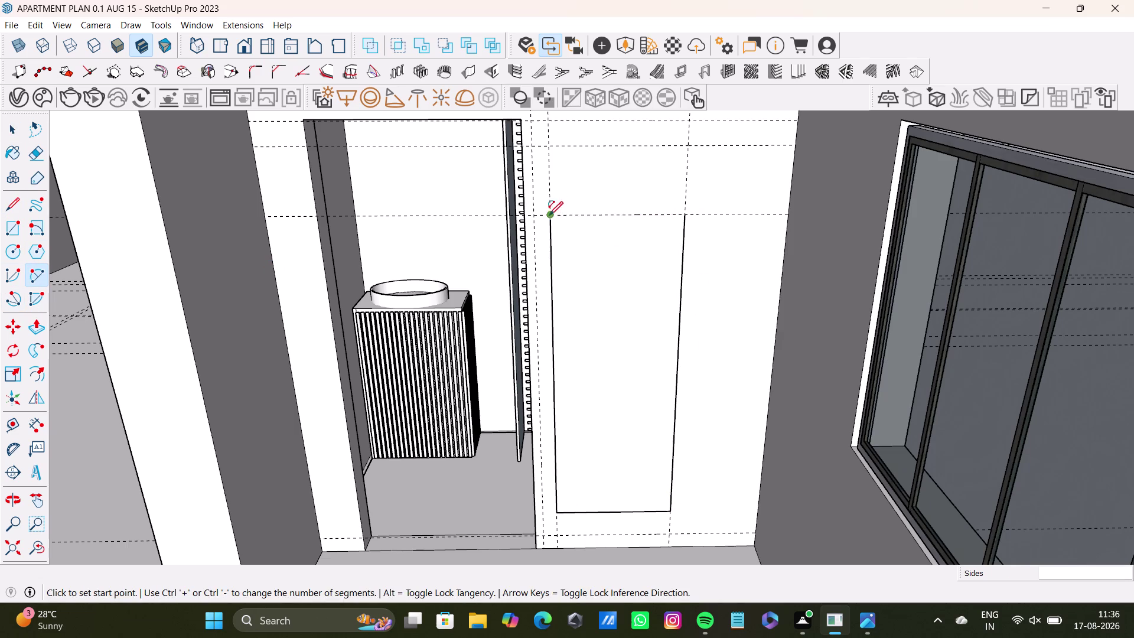
click(685, 213)
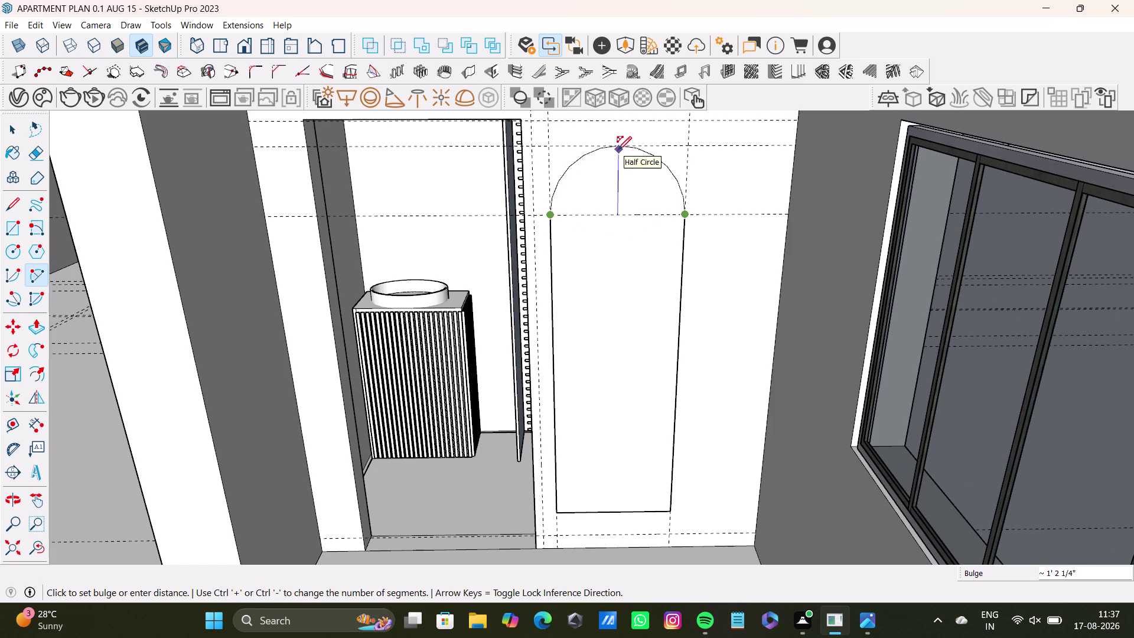
click(617, 150)
key(space)
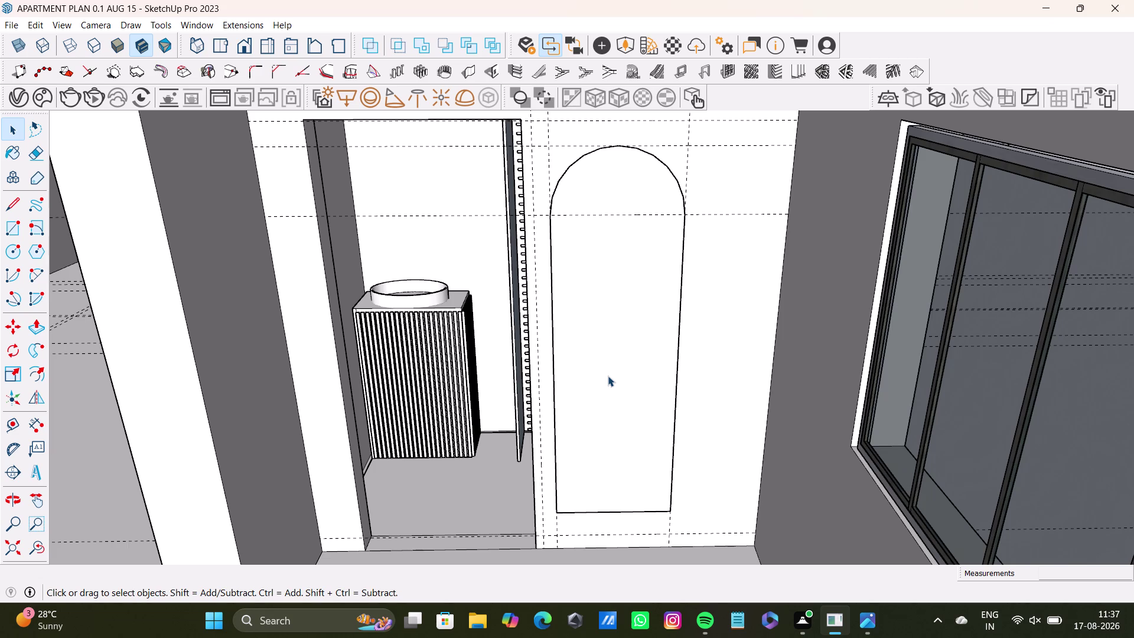
middle_drag(686, 441, 684, 420)
middle_drag(685, 420, 680, 426)
middle_drag(676, 428, 659, 445)
middle_drag(670, 433, 685, 398)
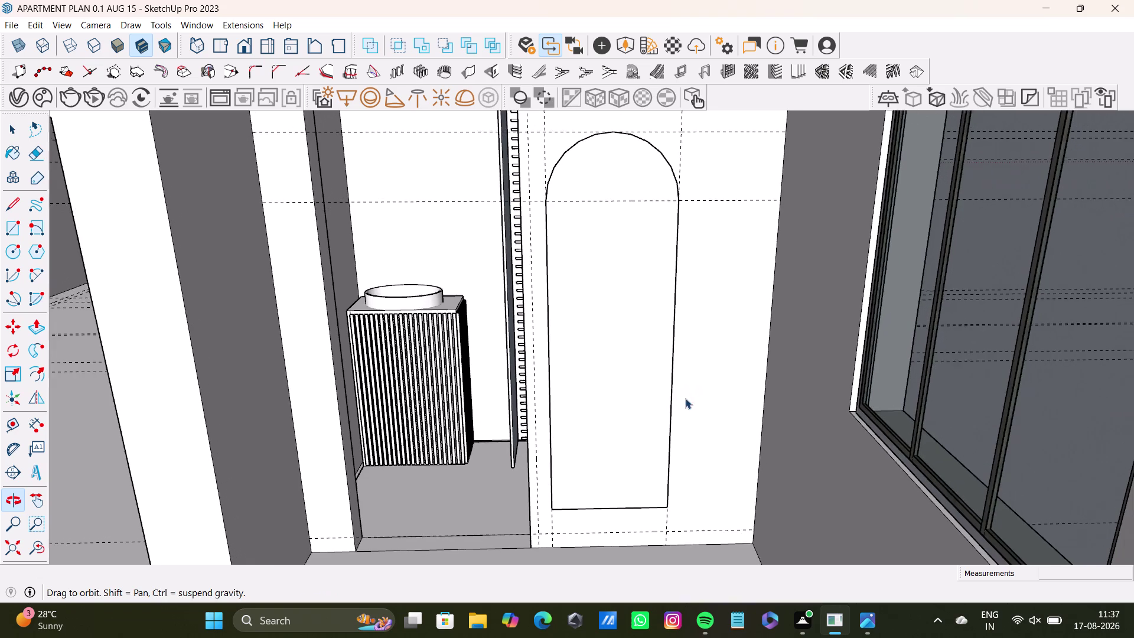
middle_click(691, 407)
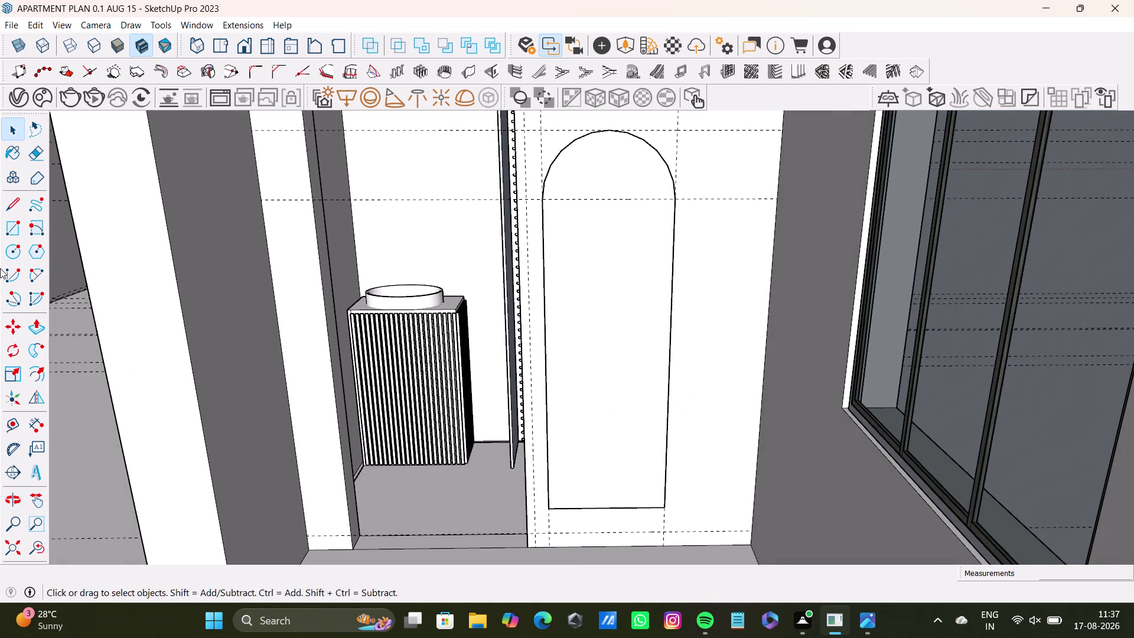
Place an offset guide from the wall edge beside the arch panel.
click(13, 229)
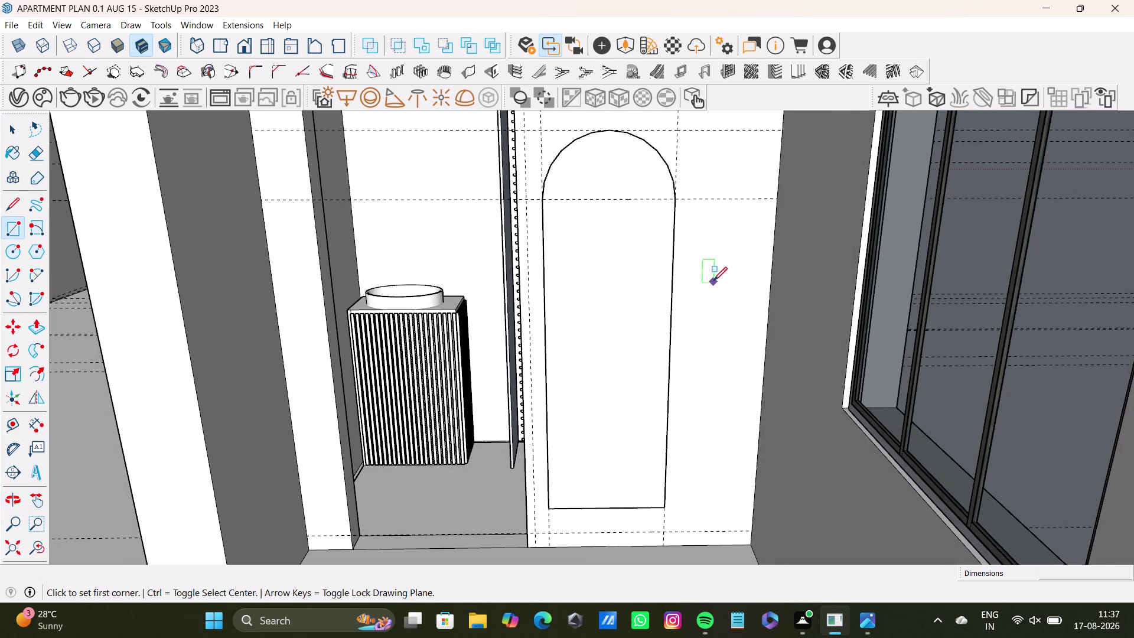
key(space)
click(16, 419)
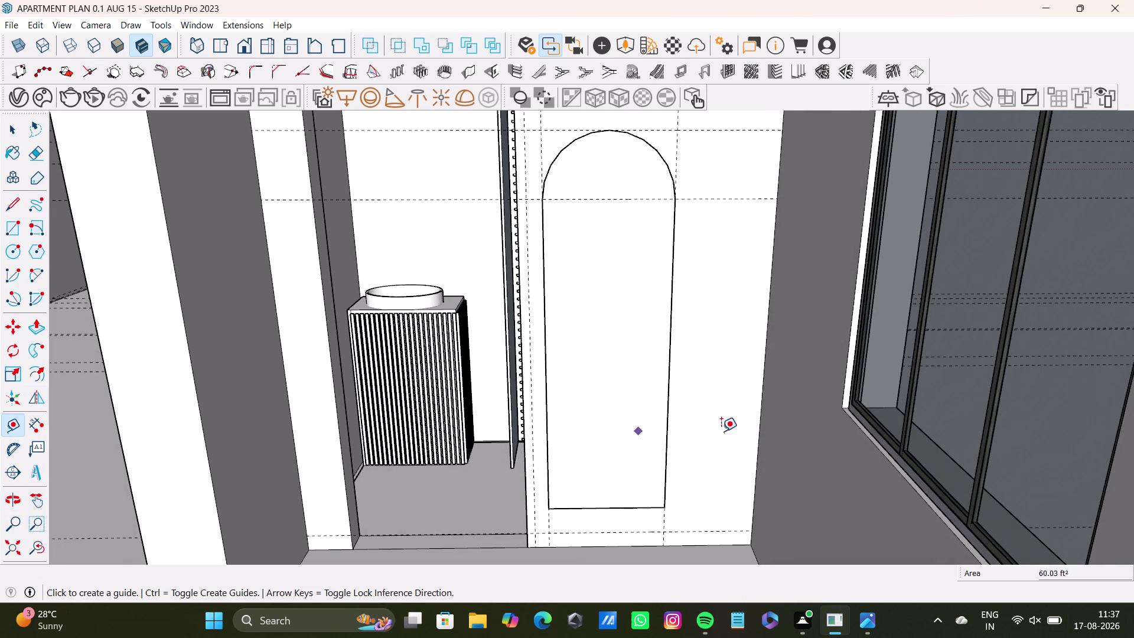
click(761, 375)
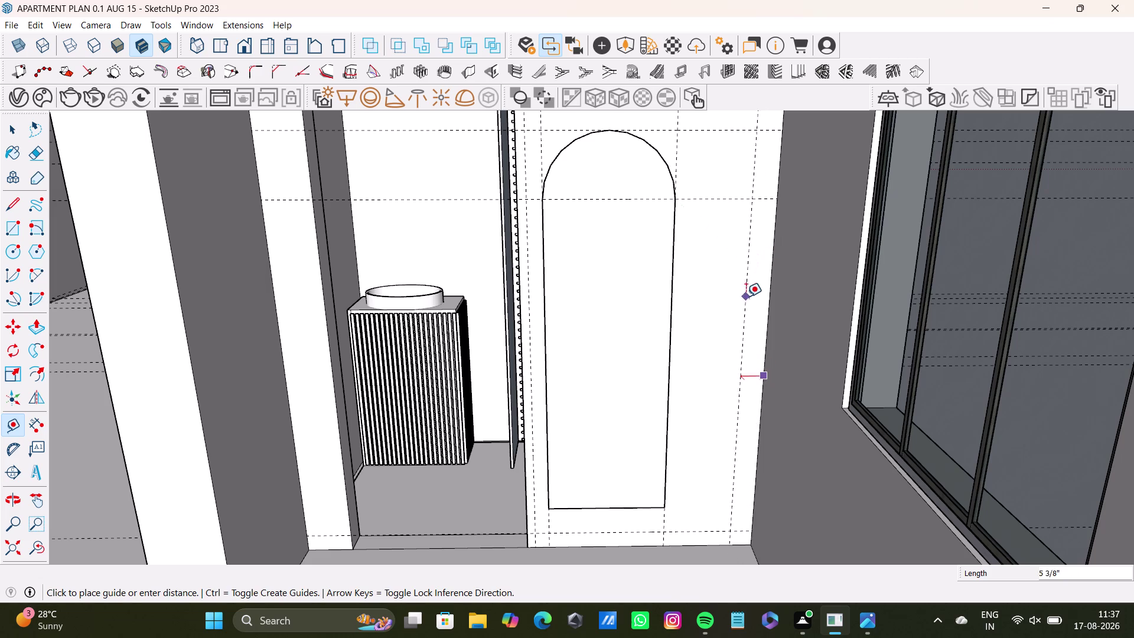
key(space)
click(11, 420)
Add a second vertical guide from the wall edge.
scroll(up, 3)
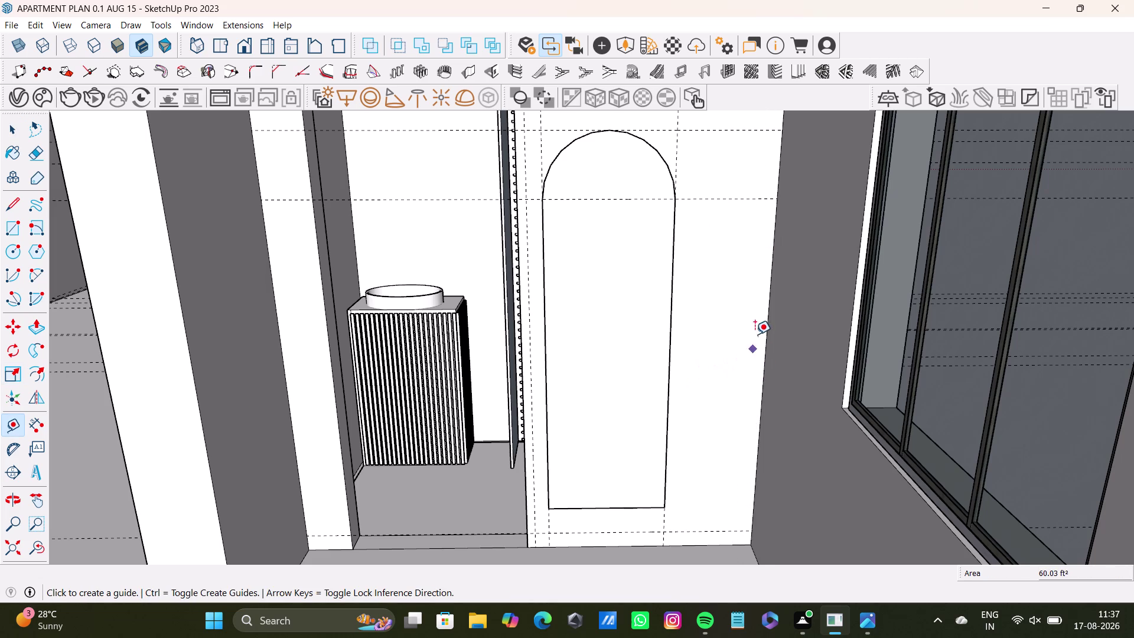
scroll(up, 3)
click(771, 329)
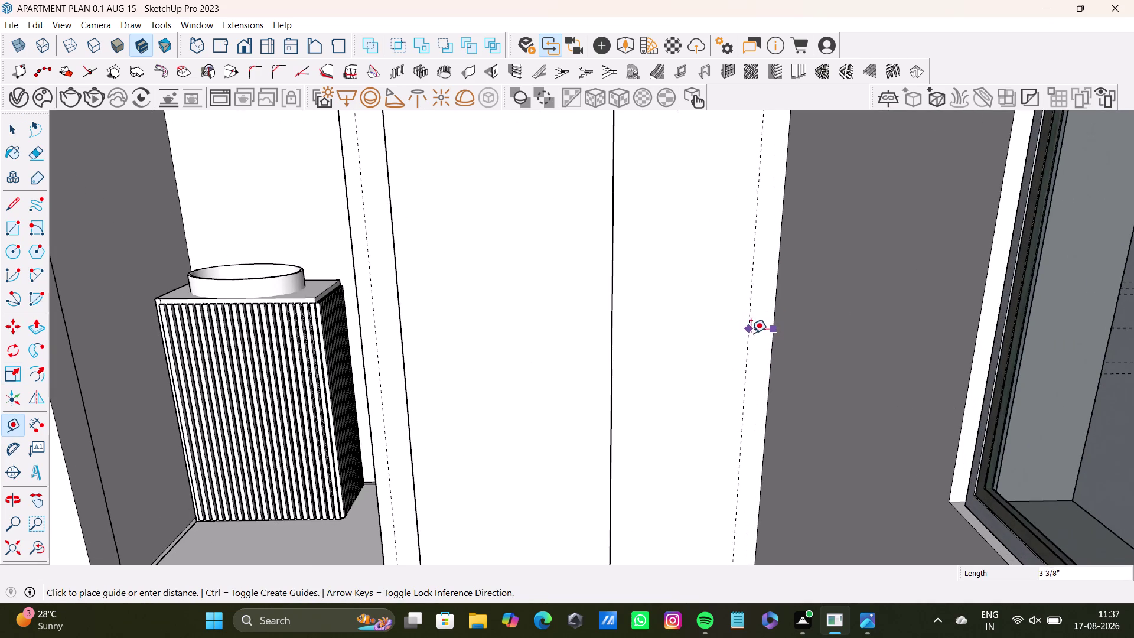
click(762, 338)
scroll(down, 3)
middle_drag(743, 372, 723, 433)
middle_drag(716, 455, 696, 432)
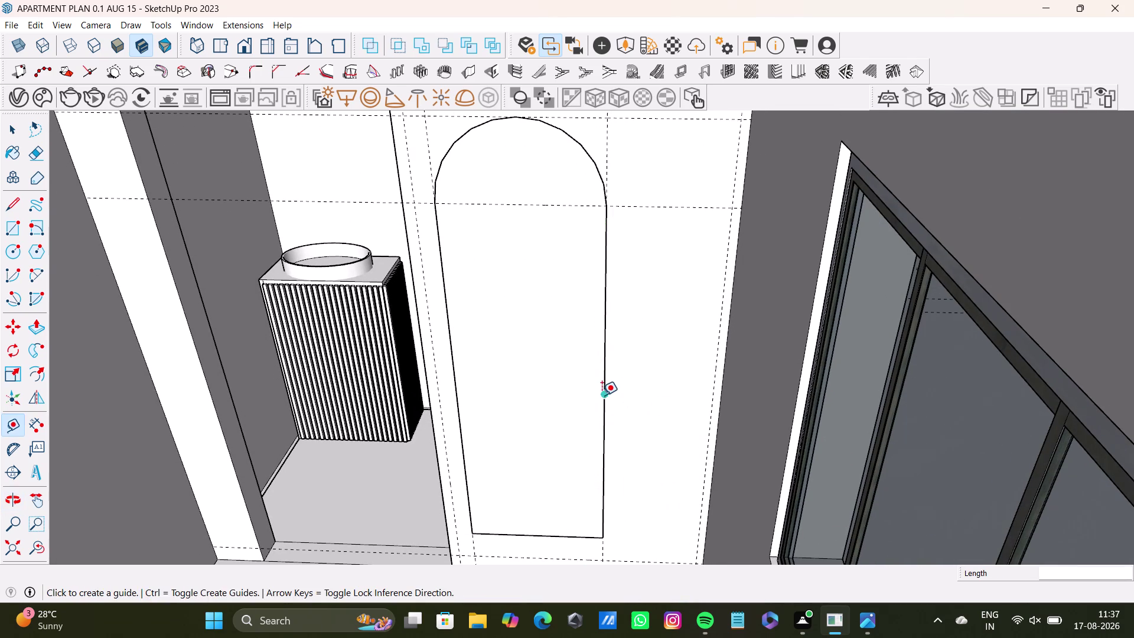
Add a guide alongside the arch panel's side, then view the wall from above.
click(602, 395)
click(614, 396)
scroll(down, 3)
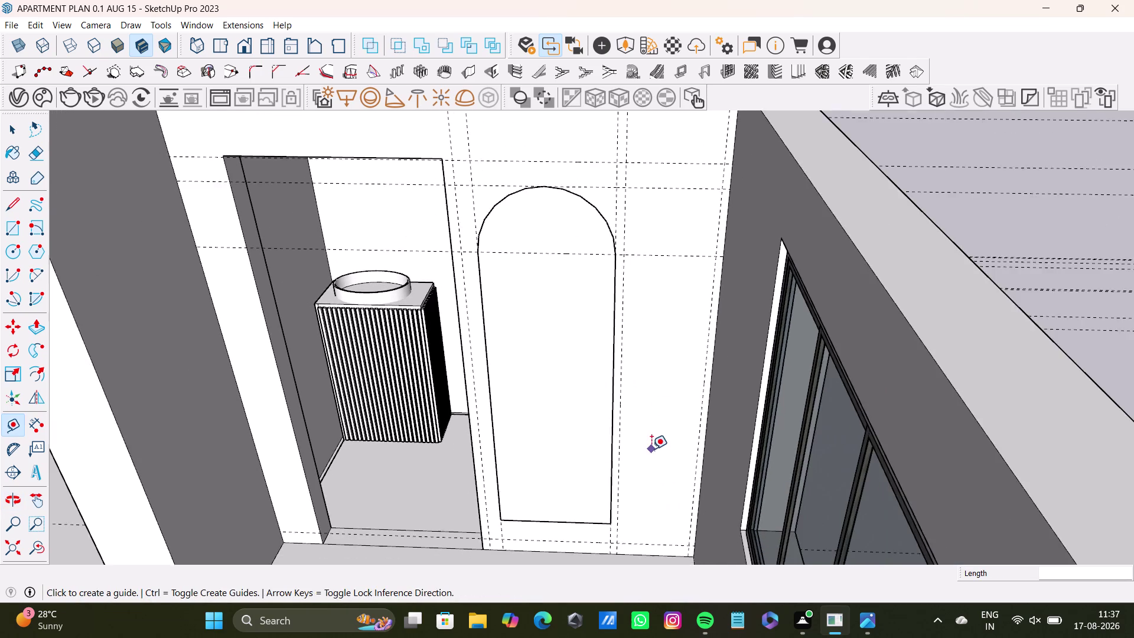
middle_drag(657, 448, 677, 385)
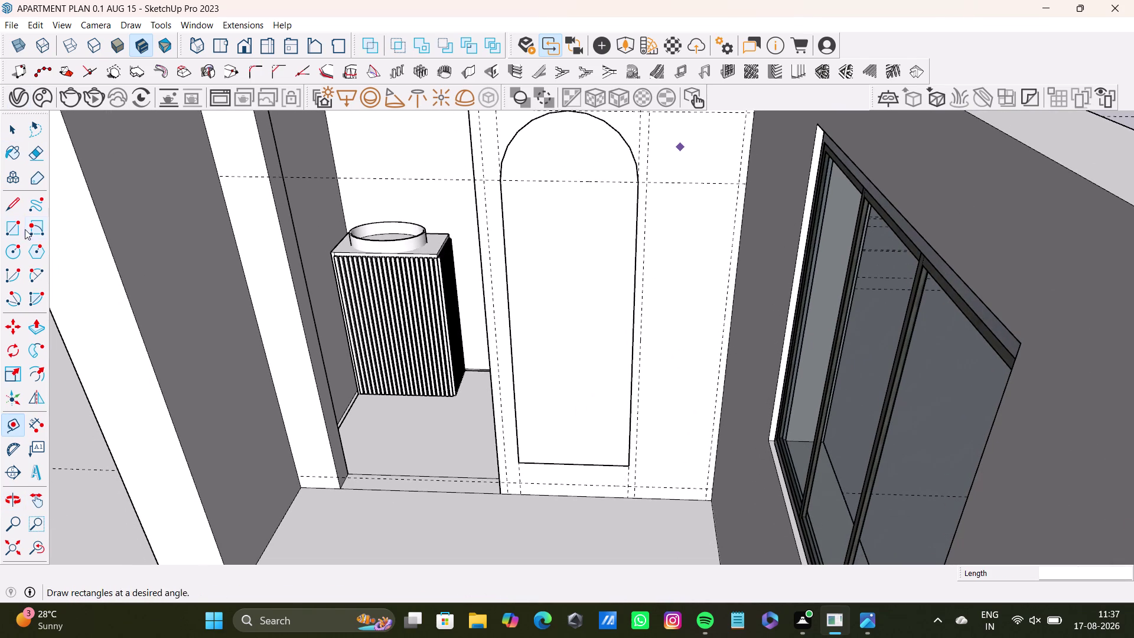
click(12, 230)
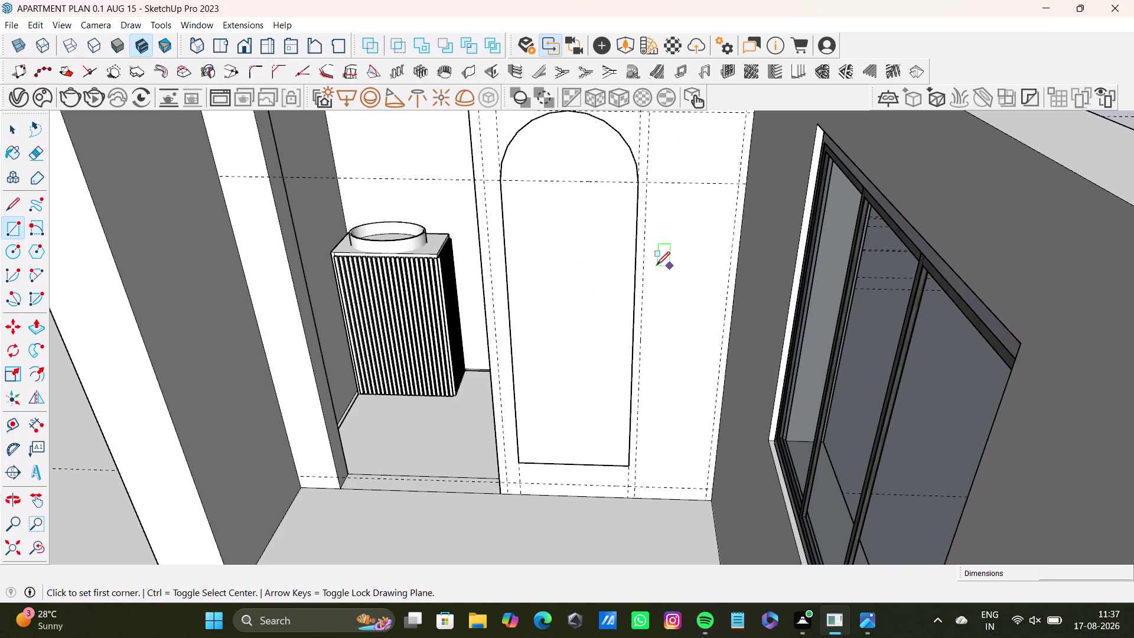
Draw the pillar box rectangle on the wall beside the arch panel.
click(644, 263)
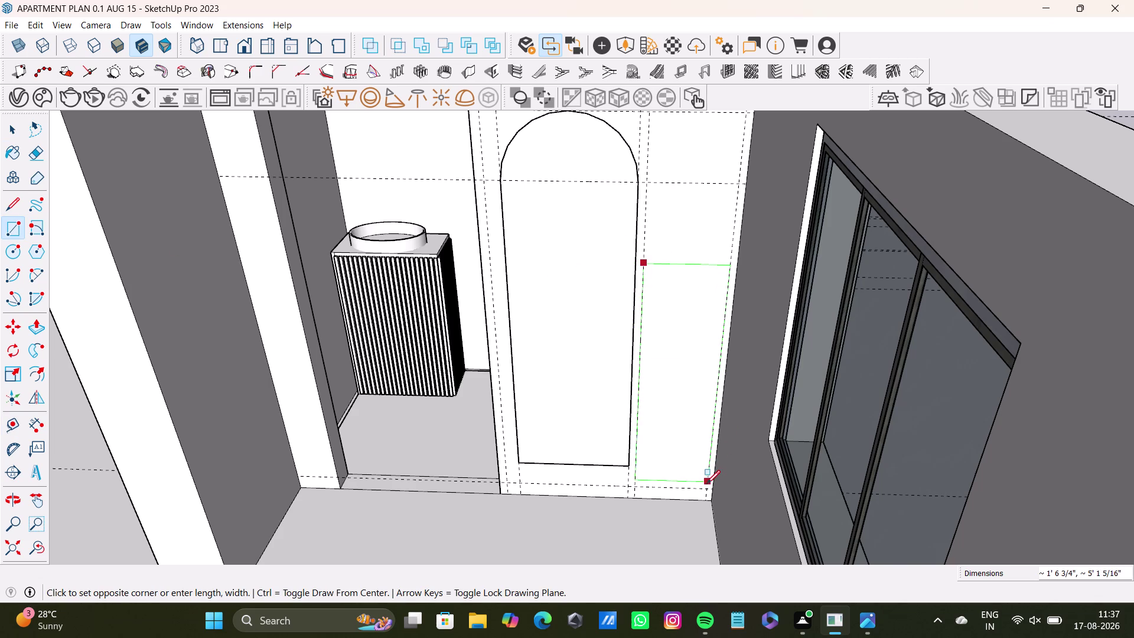
click(705, 488)
middle_drag(656, 484, 709, 495)
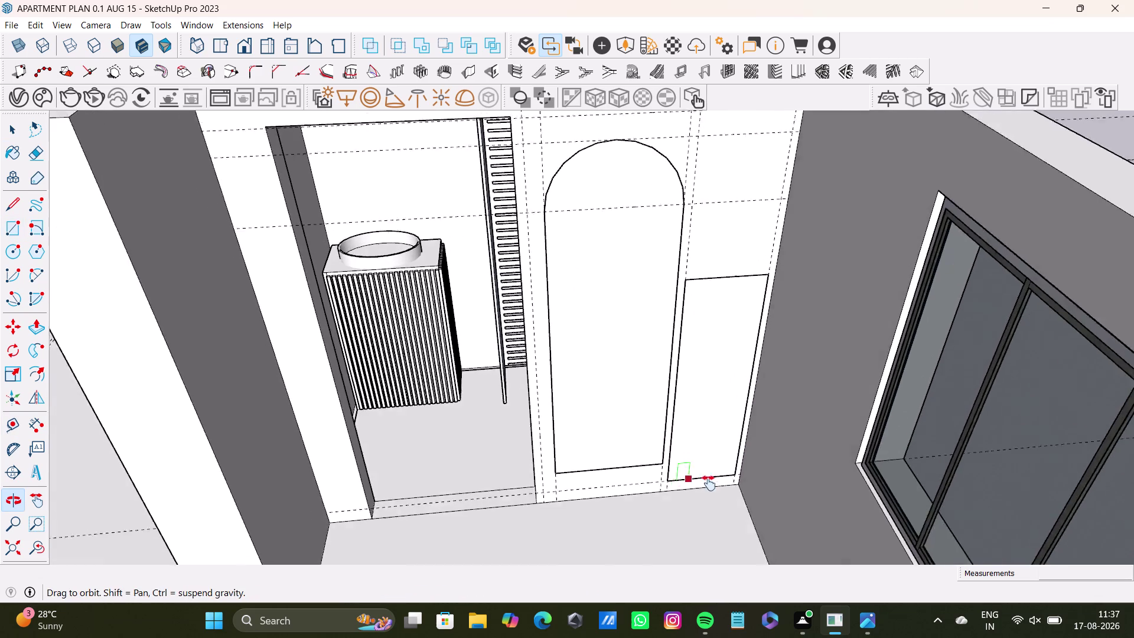
middle_drag(709, 494, 703, 476)
middle_drag(659, 459, 688, 453)
Push/Pull the rectangle out from the wall, then orbit to see the box's underside.
key(space)
click(720, 387)
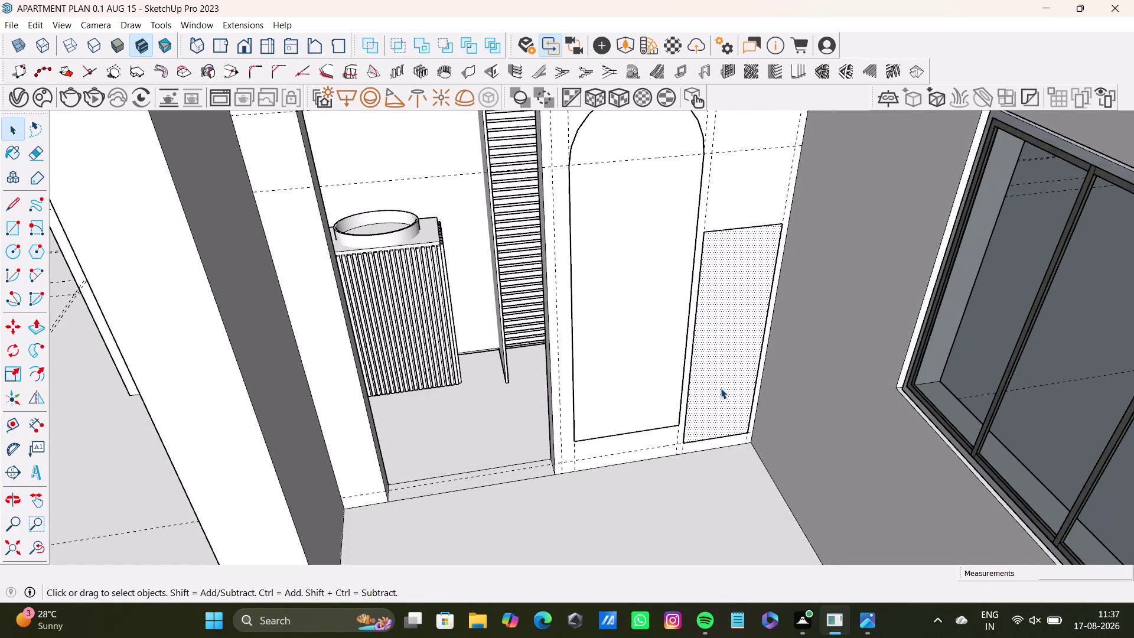
key(p)
drag(720, 387, 736, 410)
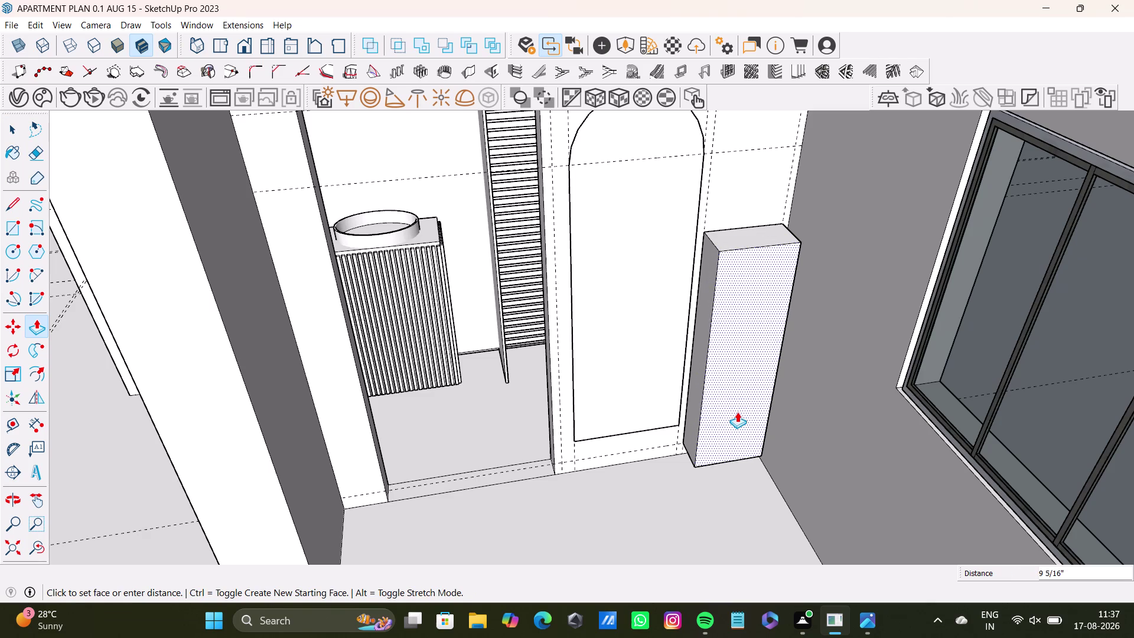
drag(736, 410, 737, 413)
middle_drag(742, 455, 757, 405)
scroll(up, 3)
middle_drag(721, 439, 733, 403)
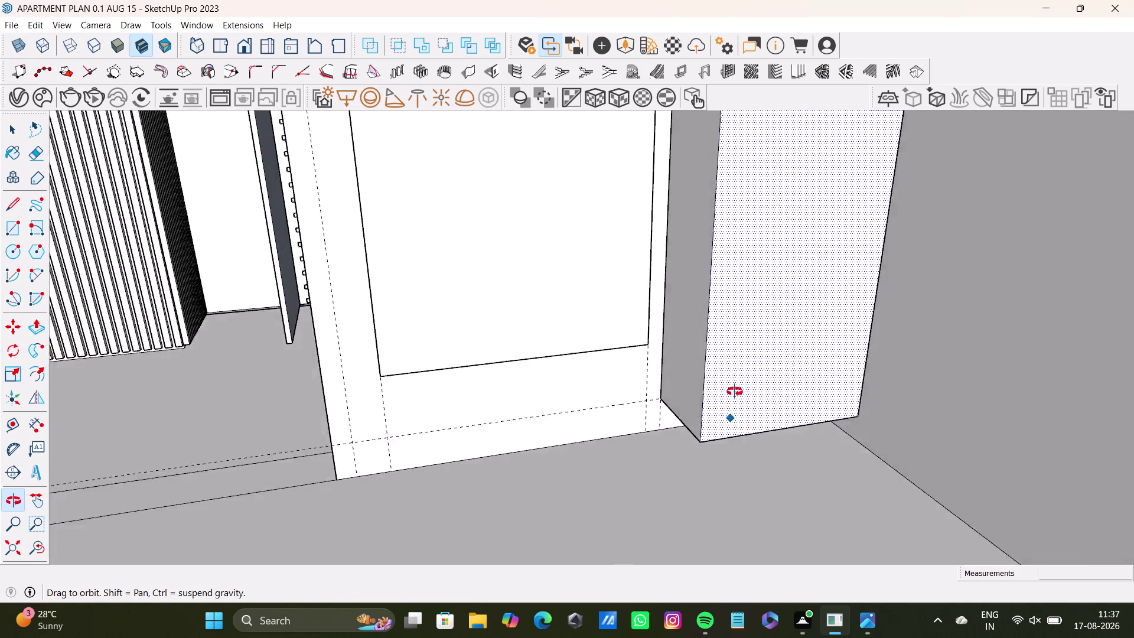
middle_drag(733, 402, 706, 446)
middle_drag(706, 448, 714, 378)
scroll(up, 3)
middle_drag(733, 359, 722, 305)
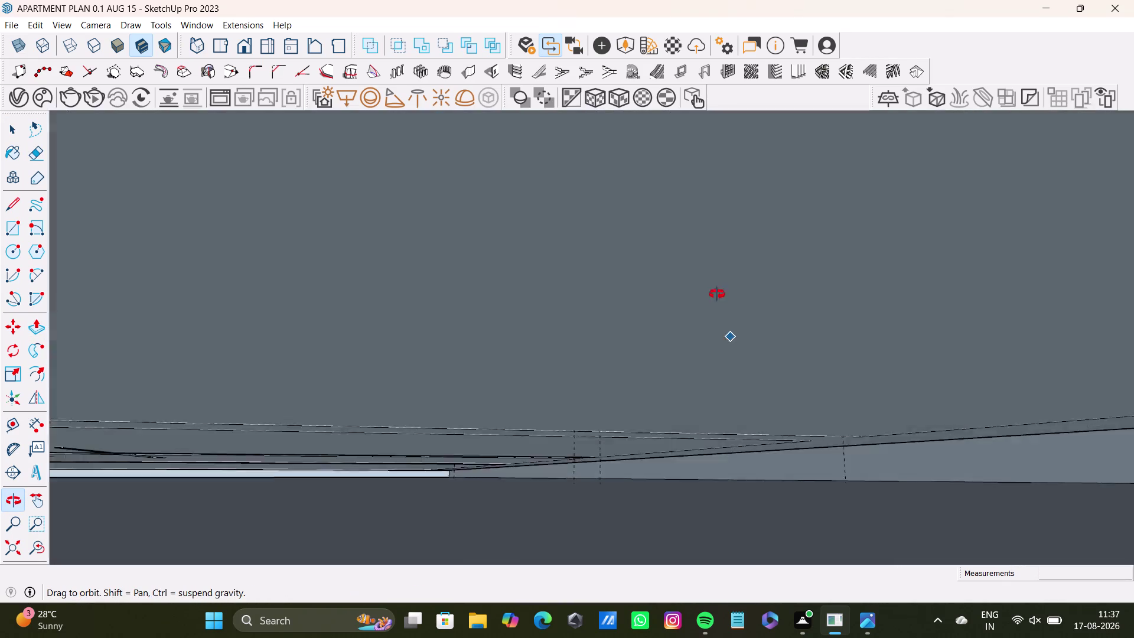
middle_drag(721, 305, 715, 354)
scroll(up, 3)
middle_drag(715, 337, 710, 304)
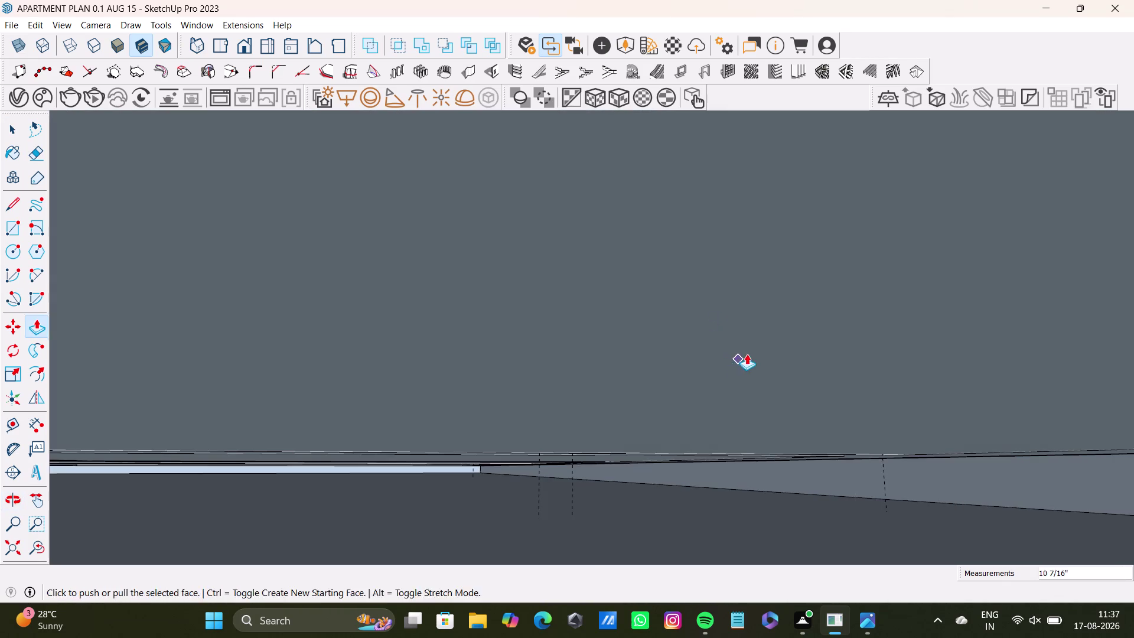
middle_drag(747, 354, 761, 384)
scroll(down, 3)
middle_drag(762, 391, 772, 428)
scroll(up, 3)
middle_drag(731, 388, 737, 333)
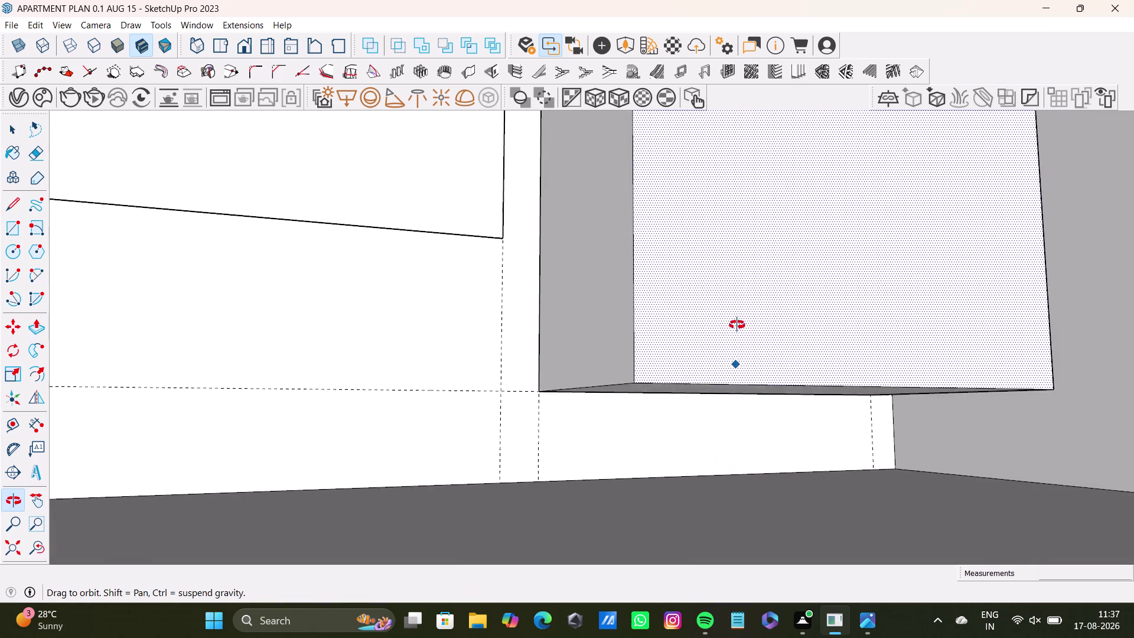
middle_drag(737, 333, 738, 310)
middle_drag(744, 323, 771, 386)
middle_drag(679, 290, 691, 394)
scroll(up, 3)
middle_drag(687, 387, 701, 335)
Push/Pull the box's bottom face down 4" to the floor and review the pillar.
key(space)
click(696, 314)
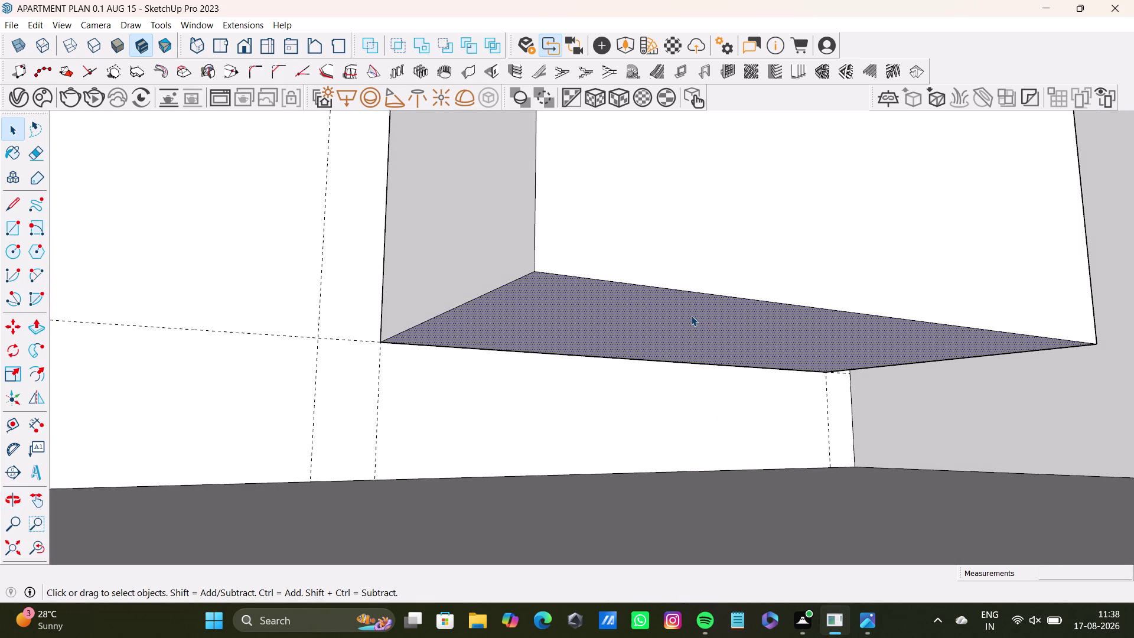
key(p)
drag(690, 316, 691, 481)
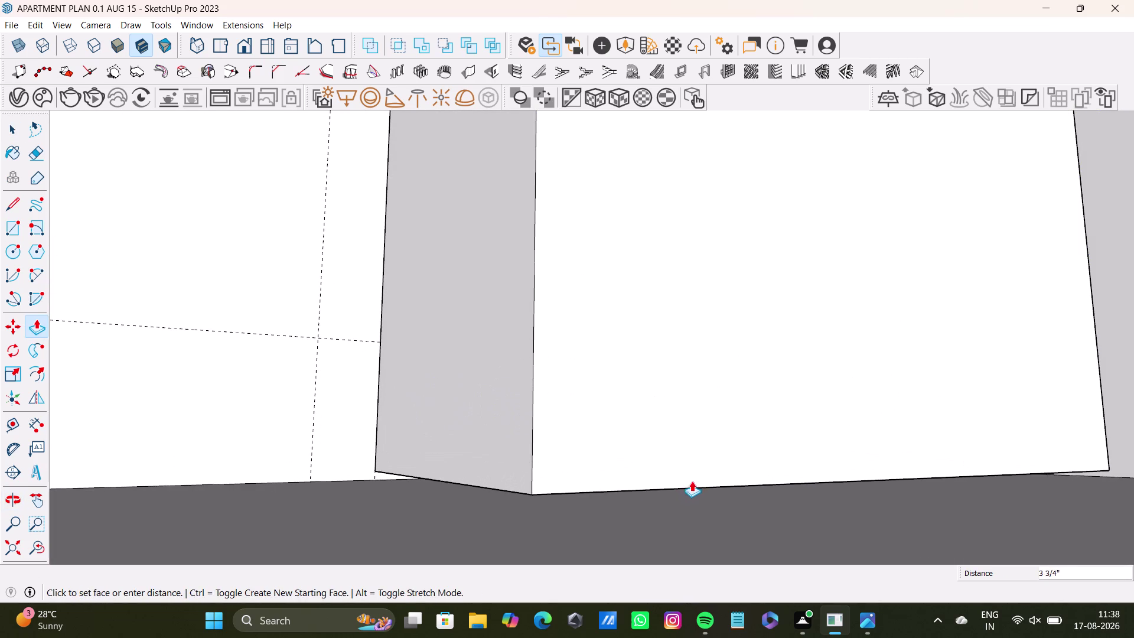
drag(692, 480, 691, 491)
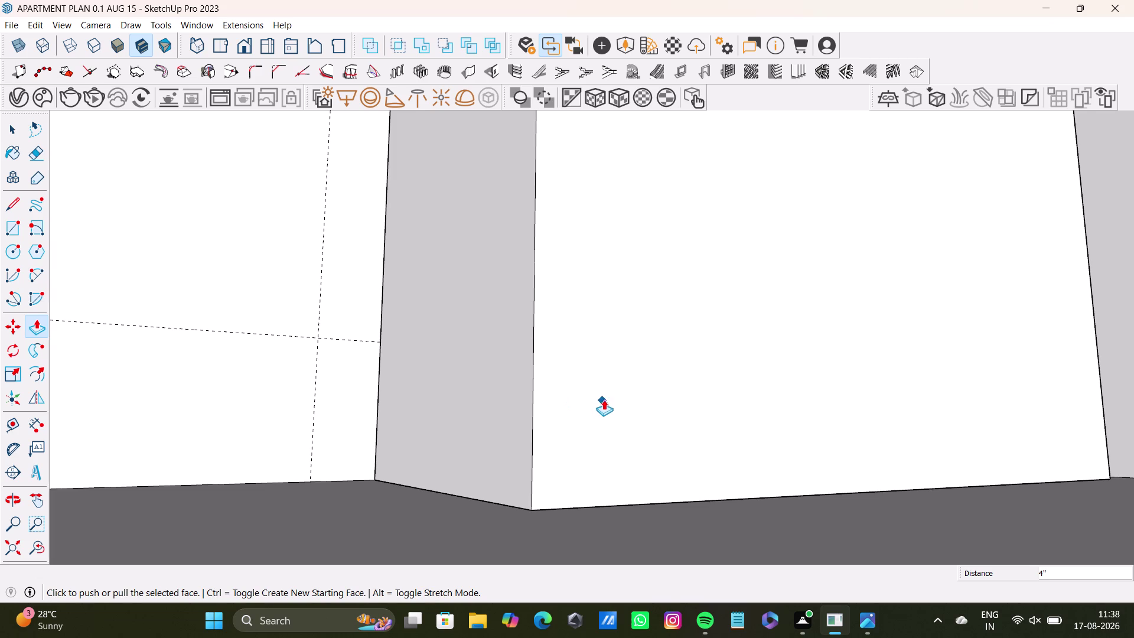
scroll(down, 3)
middle_drag(652, 319, 593, 477)
scroll(down, 3)
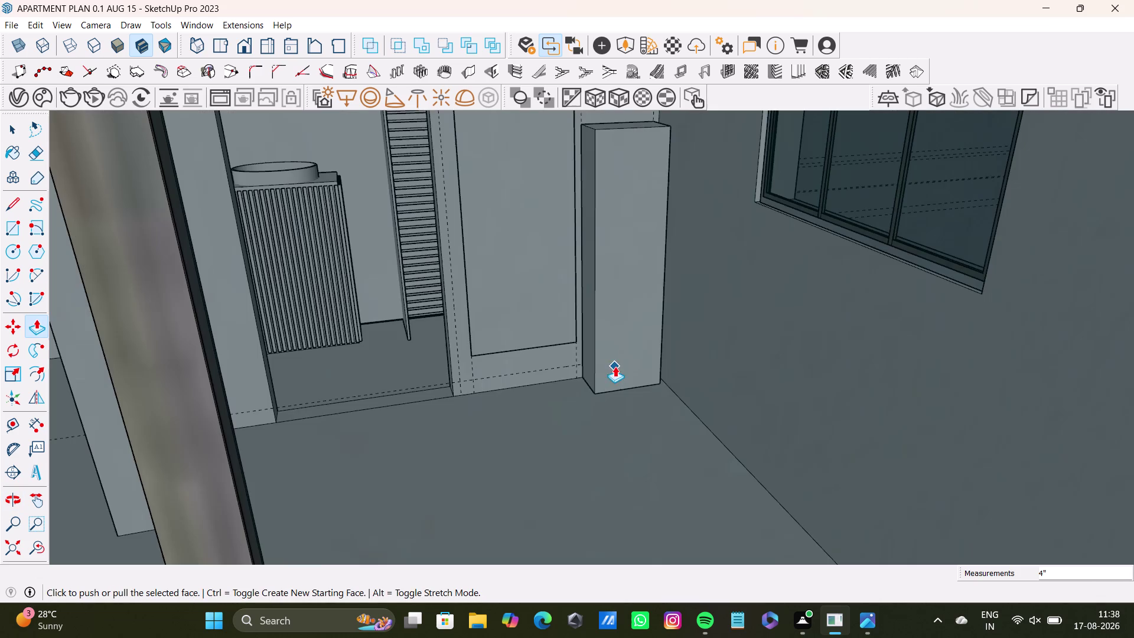
middle_drag(623, 313, 621, 324)
drag(16, 545, 22, 543)
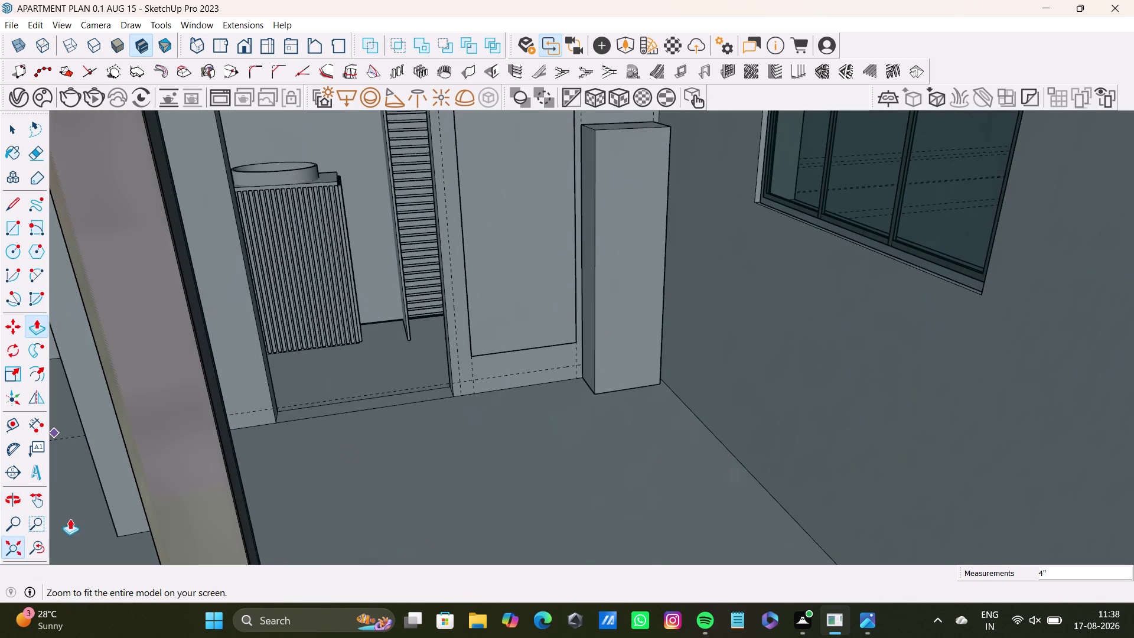
scroll(up, 3)
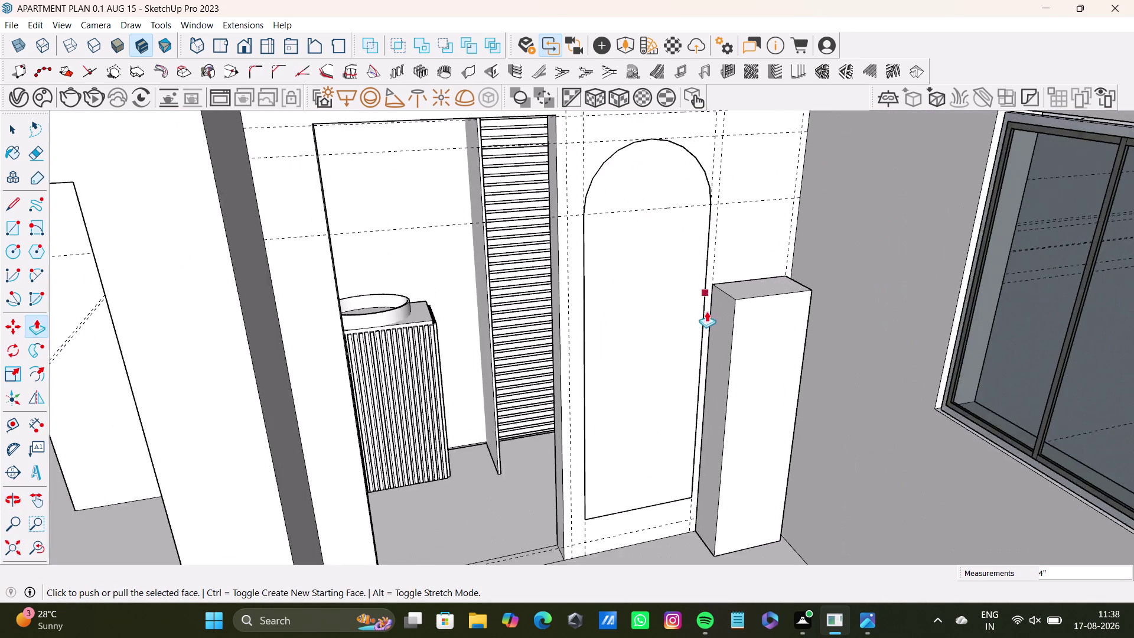
scroll(up, 3)
middle_drag(709, 321, 566, 292)
middle_drag(608, 324, 630, 350)
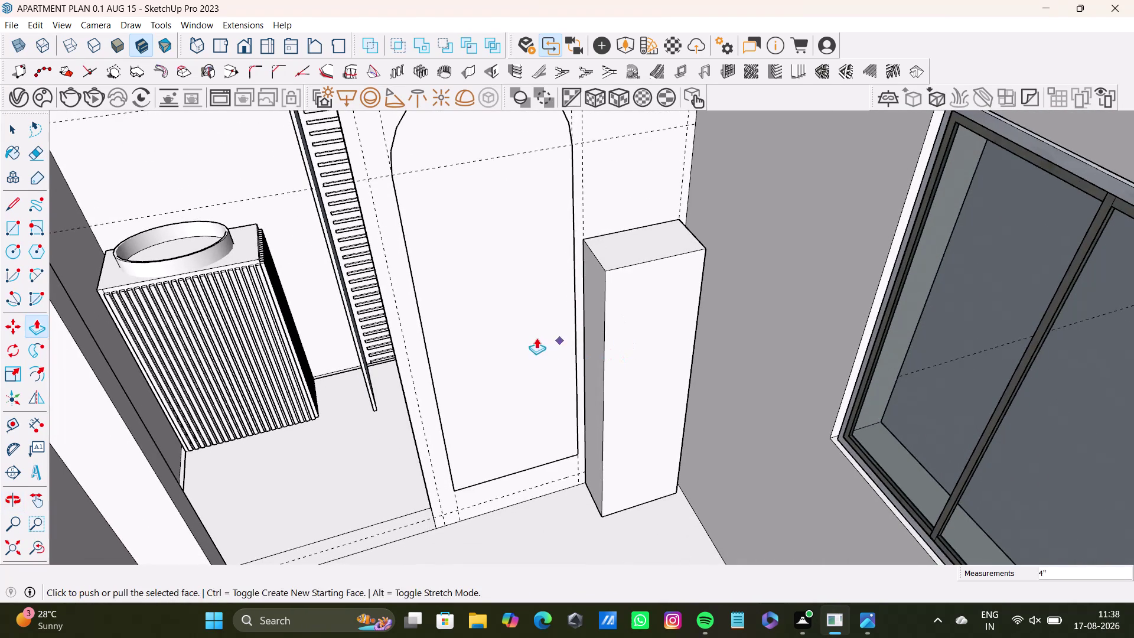
key(space)
click(534, 335)
key(f)
drag(524, 333, 559, 317)
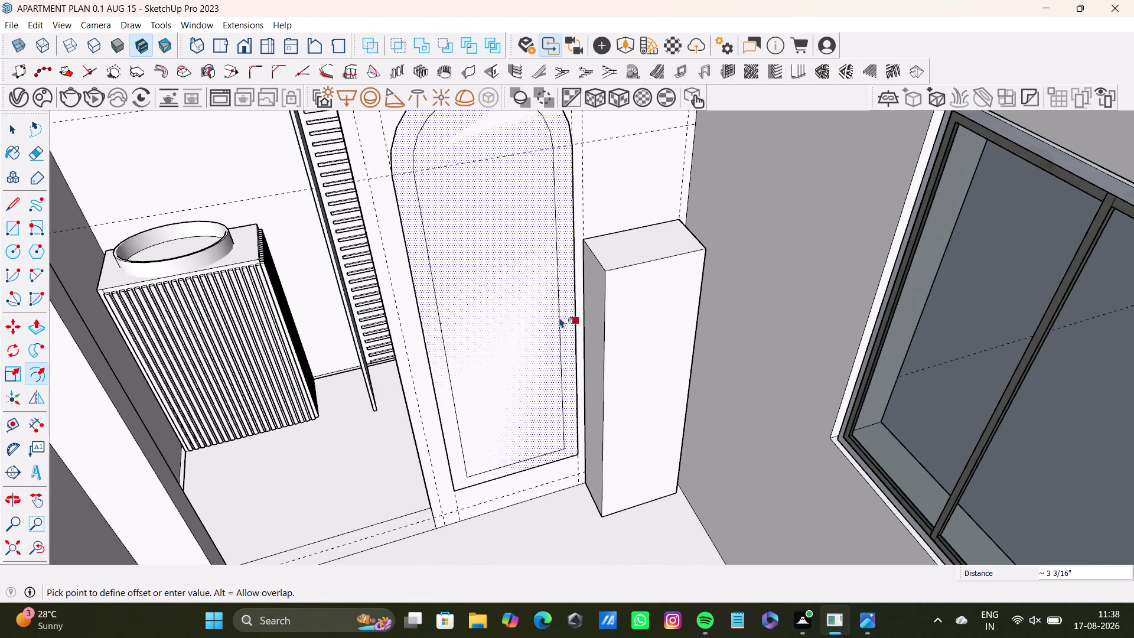
drag(559, 317, 557, 318)
key(space)
middle_drag(551, 343, 550, 394)
middle_drag(543, 417, 527, 441)
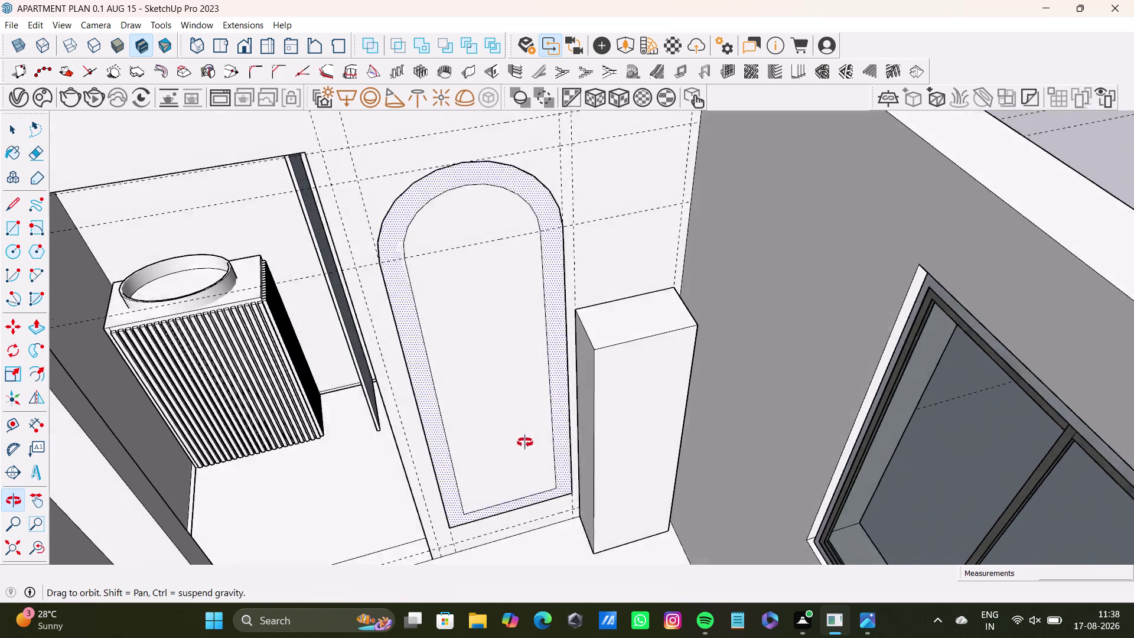
middle_drag(528, 441, 499, 443)
key(space)
click(542, 314)
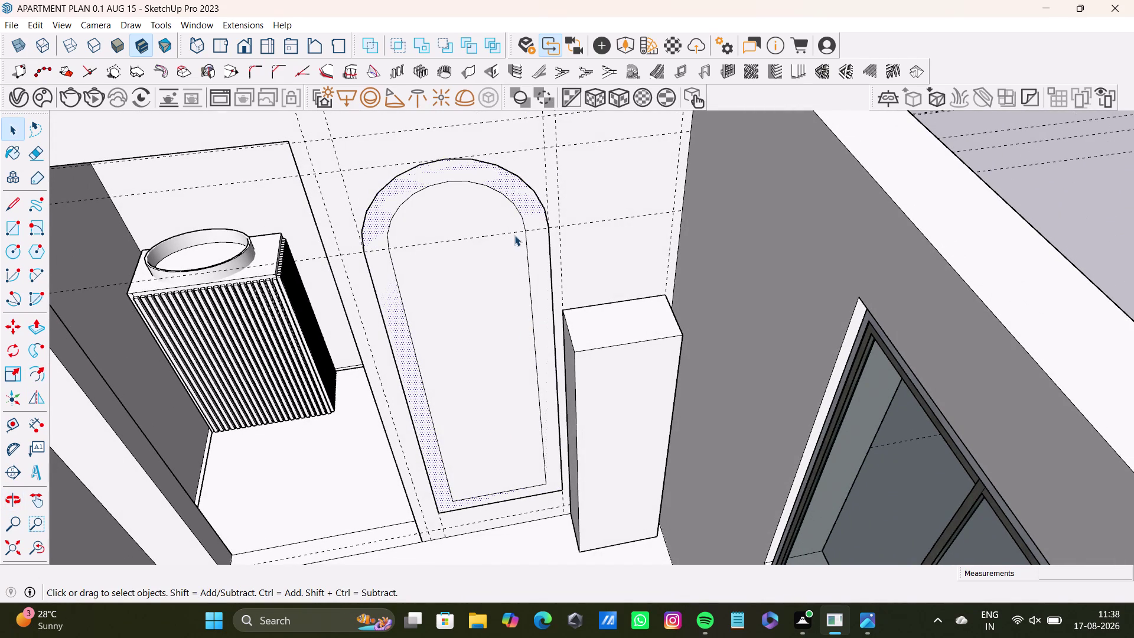
key(p)
drag(535, 223, 535, 227)
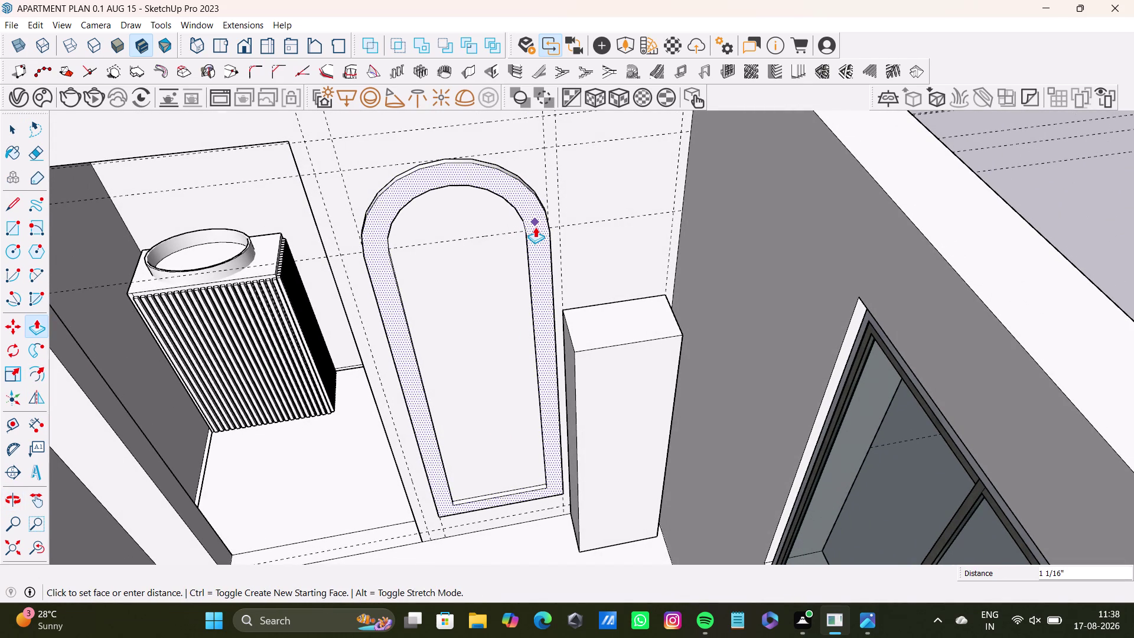
drag(535, 227, 535, 229)
key(space)
scroll(down, 3)
middle_drag(522, 357, 536, 272)
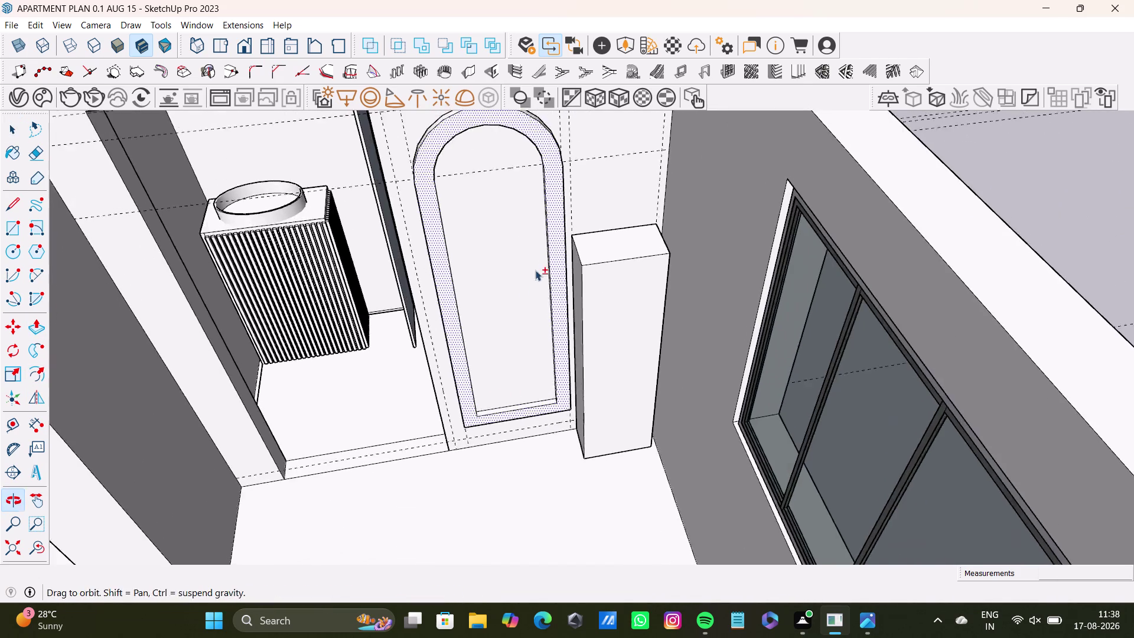
middle_drag(536, 273, 535, 271)
middle_drag(530, 311, 610, 312)
scroll(up, 3)
middle_drag(622, 298, 578, 262)
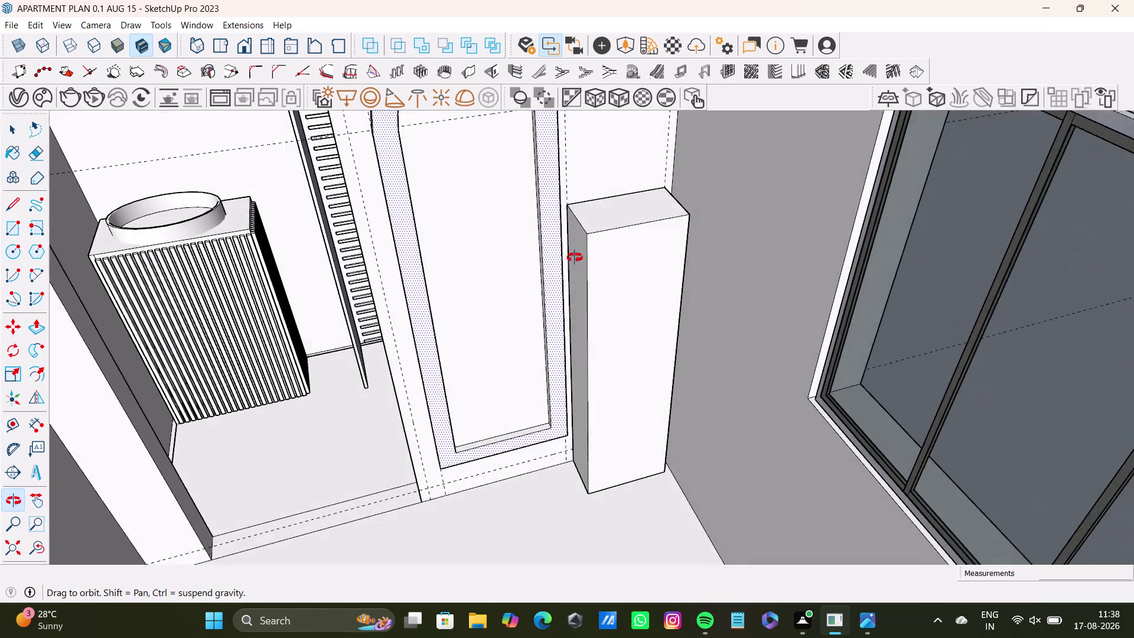
middle_drag(578, 261, 570, 257)
middle_drag(679, 309, 634, 290)
middle_drag(647, 281, 651, 314)
scroll(up, 3)
scroll(down, 3)
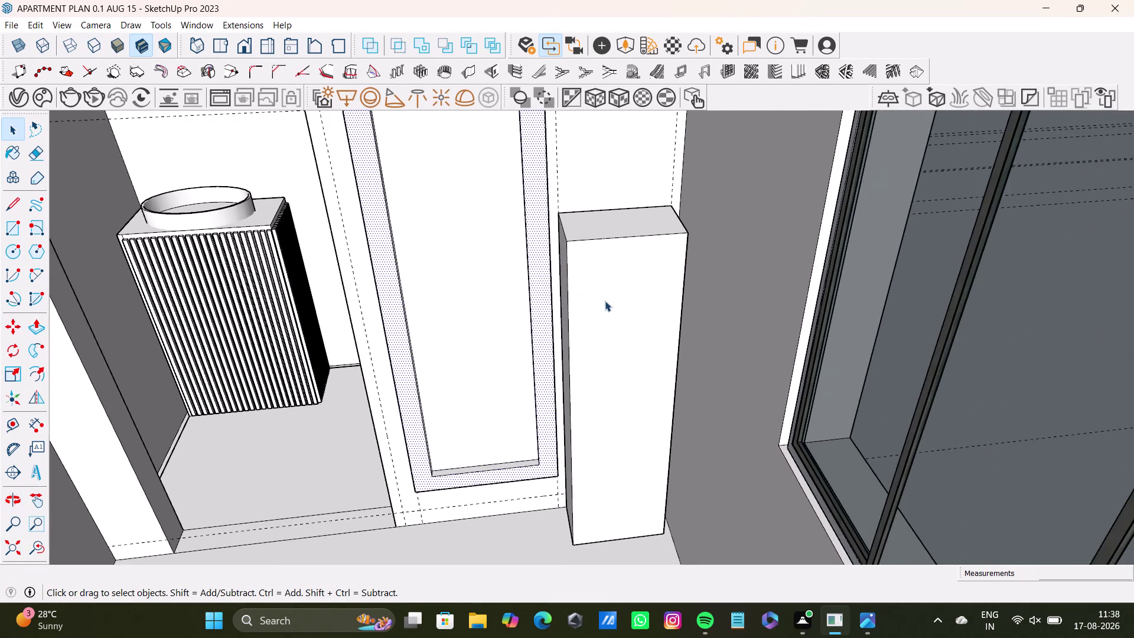
middle_drag(604, 300, 597, 269)
middle_drag(623, 301, 618, 312)
scroll(up, 3)
scroll(up, 3)
middle_drag(602, 285, 598, 314)
middle_drag(599, 325, 599, 343)
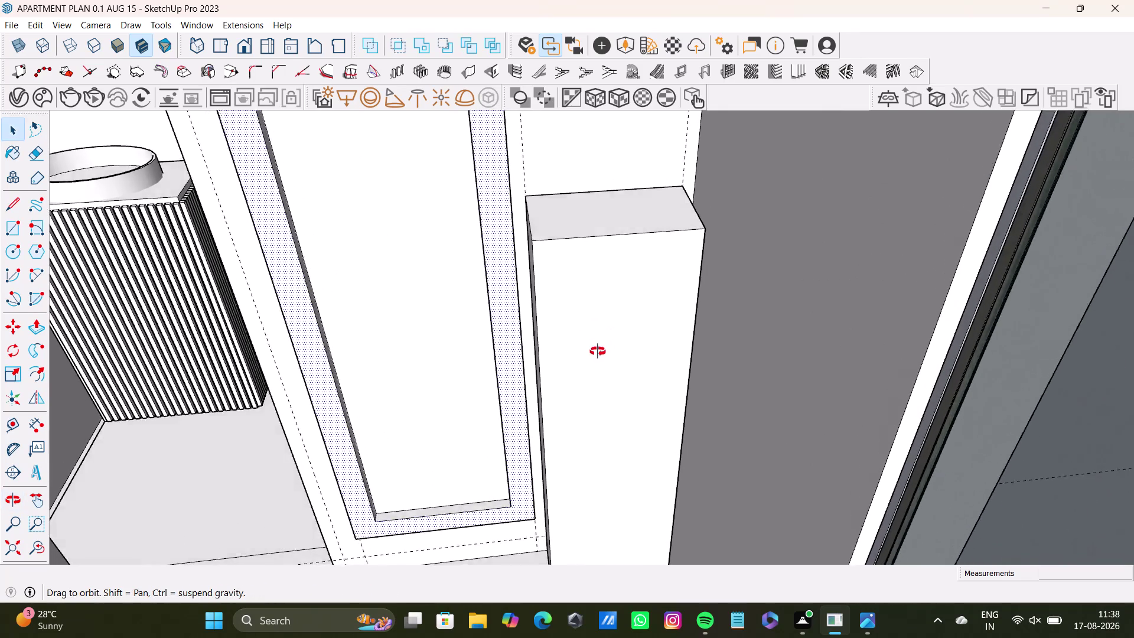
middle_drag(599, 343, 582, 360)
scroll(up, 3)
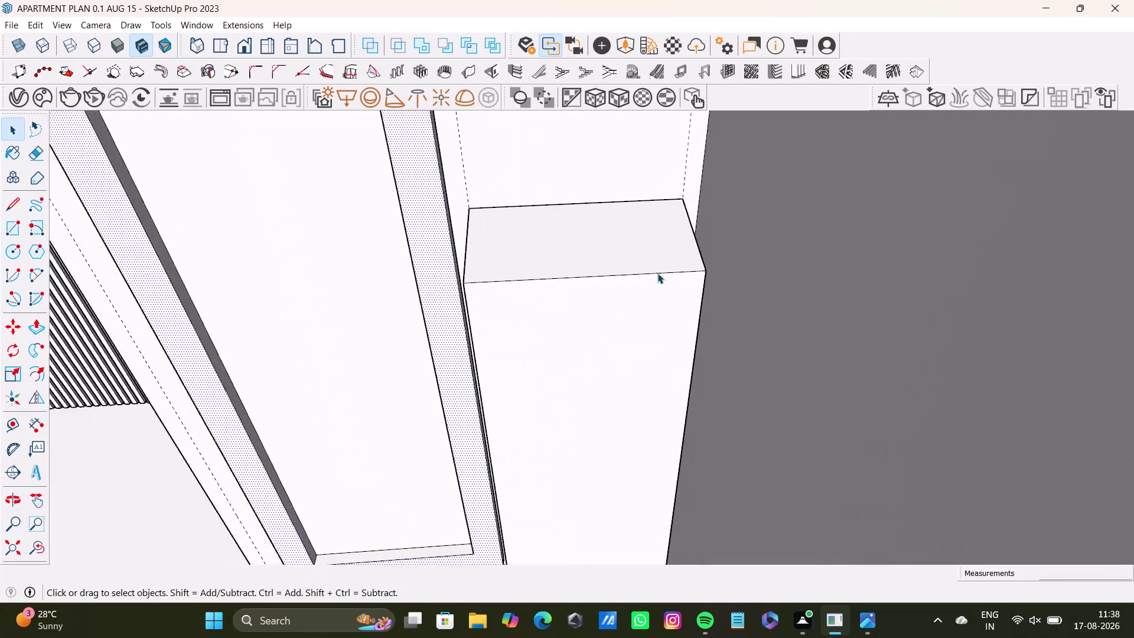
scroll(up, 3)
middle_drag(677, 271, 572, 244)
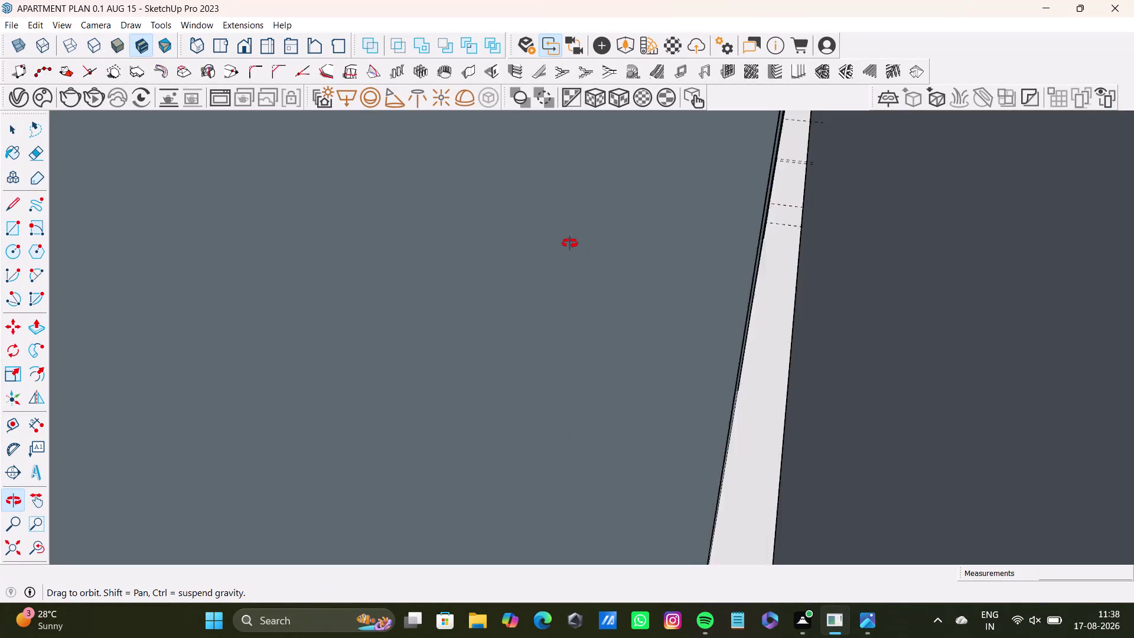
middle_drag(572, 243, 742, 356)
scroll(down, 3)
middle_drag(644, 353, 655, 295)
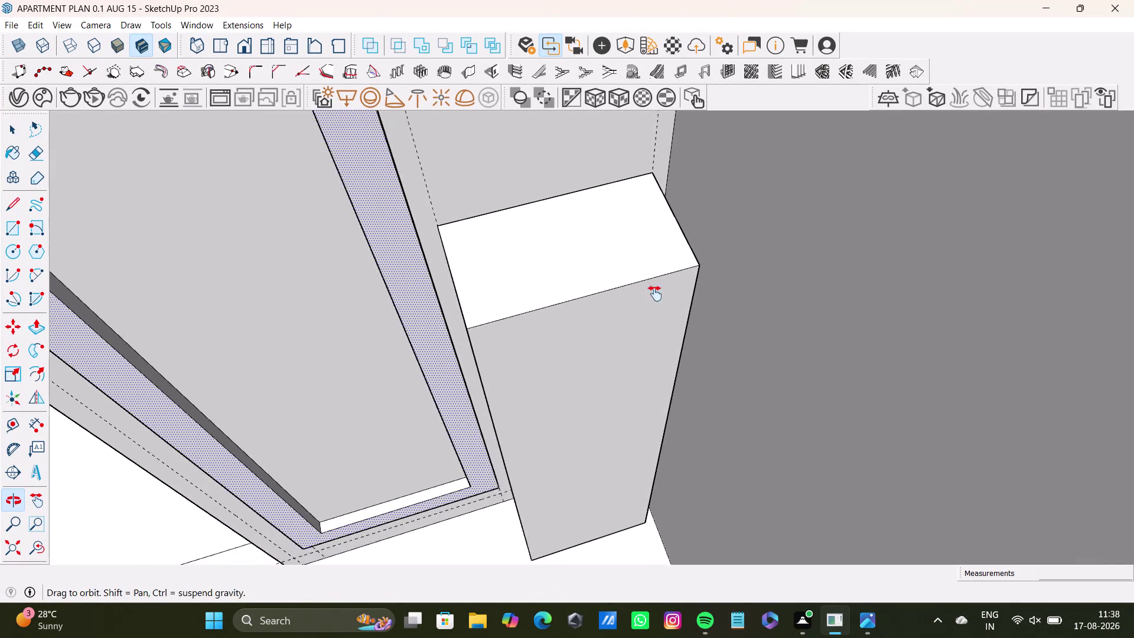
middle_drag(654, 294, 656, 288)
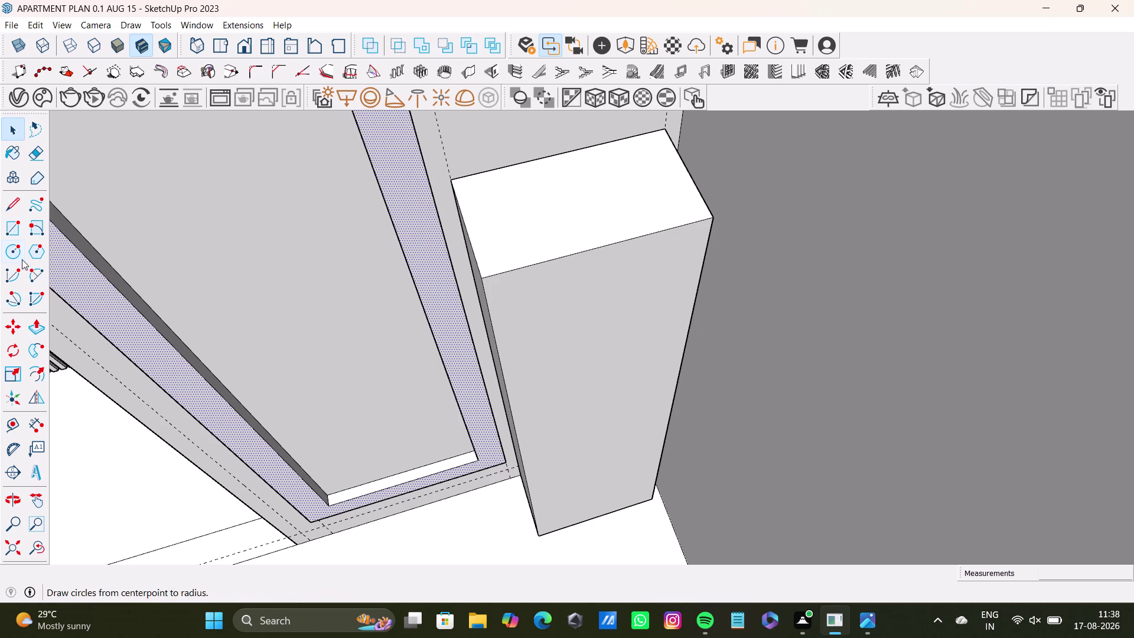
Fillet the pillar top's front-left corner with an arc.
drag(35, 273, 41, 272)
scroll(up, 3)
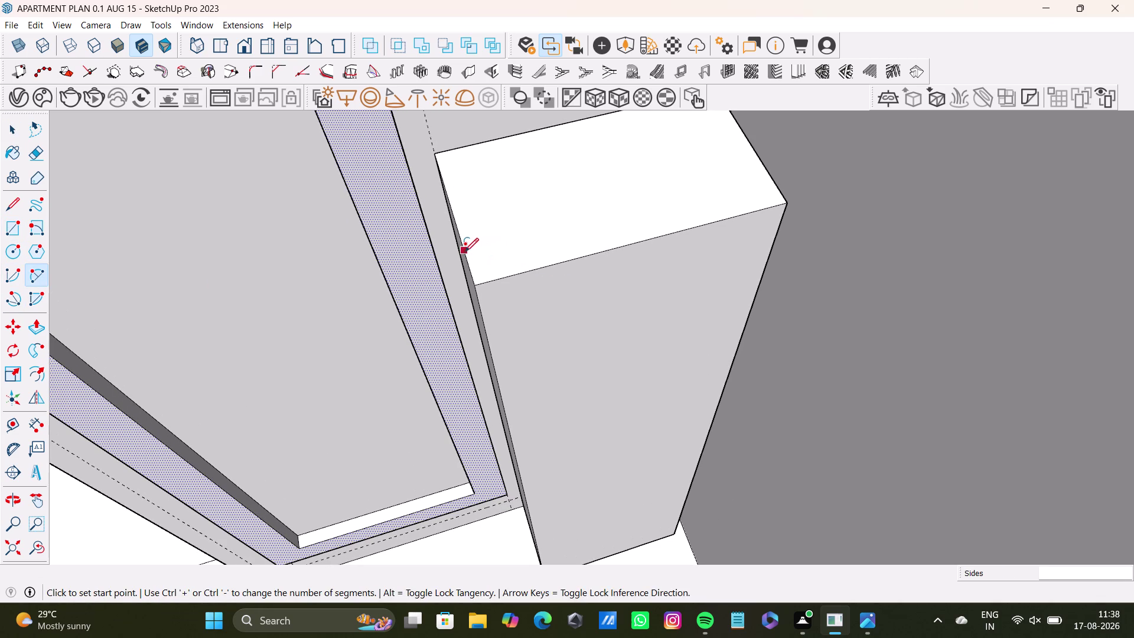
click(464, 252)
click(516, 276)
click(487, 274)
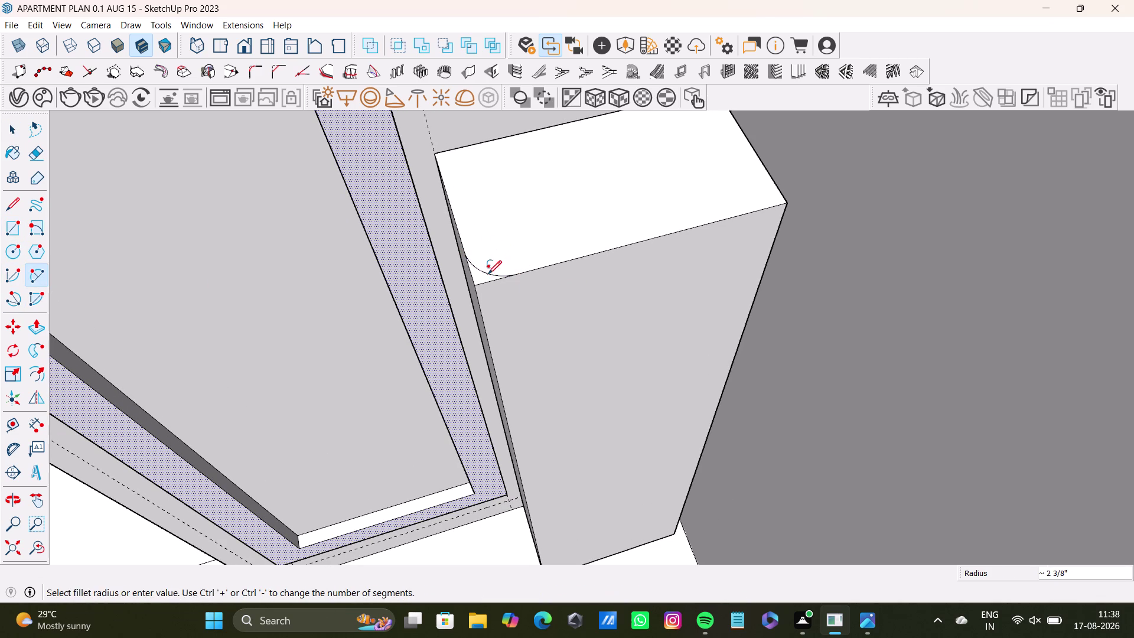
key(space)
click(483, 280)
Push the cut corner sliver down toward the pillar base.
key(p)
drag(483, 273, 489, 304)
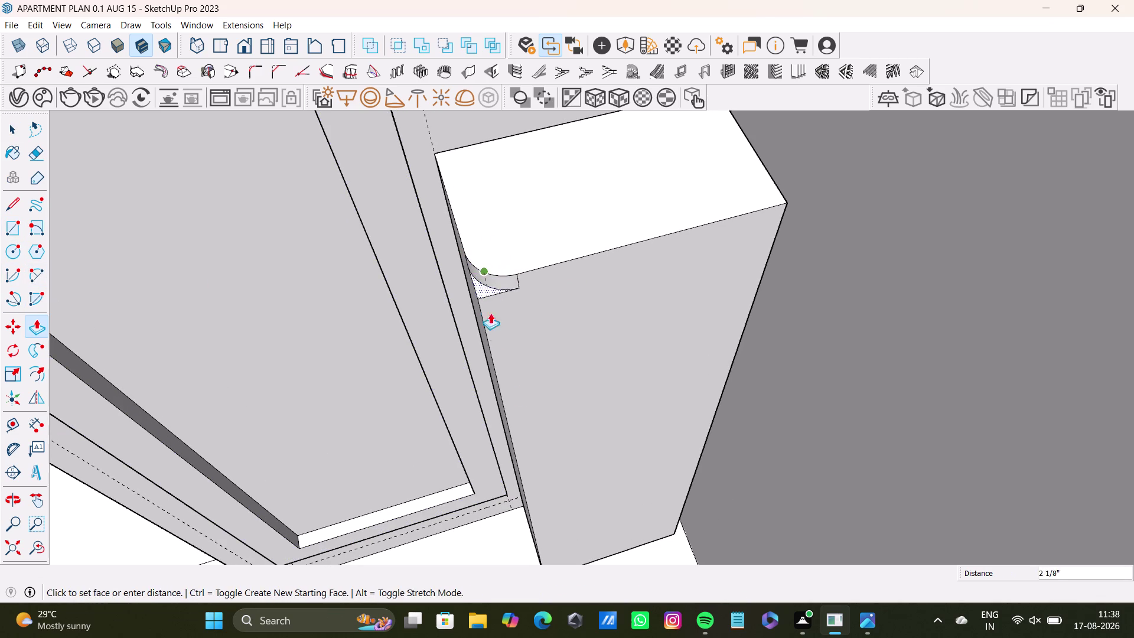
drag(488, 304, 543, 460)
middle_drag(548, 454, 531, 293)
drag(509, 307, 537, 411)
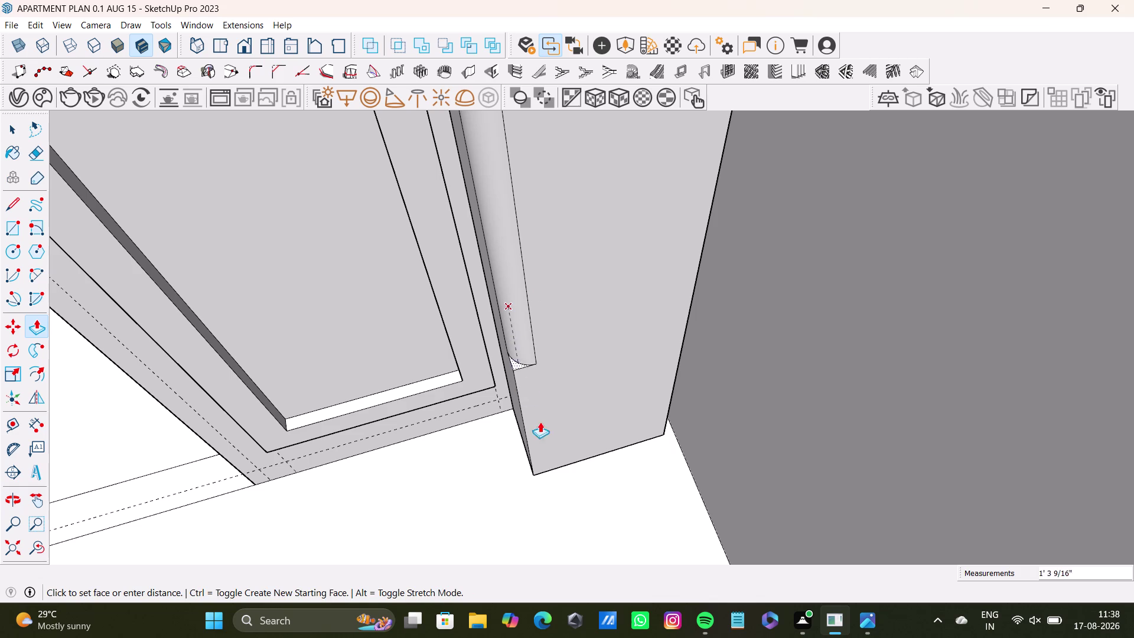
drag(537, 410, 558, 501)
Select and delete the leftover sliver faces at the pillar base.
key(space)
scroll(up, 3)
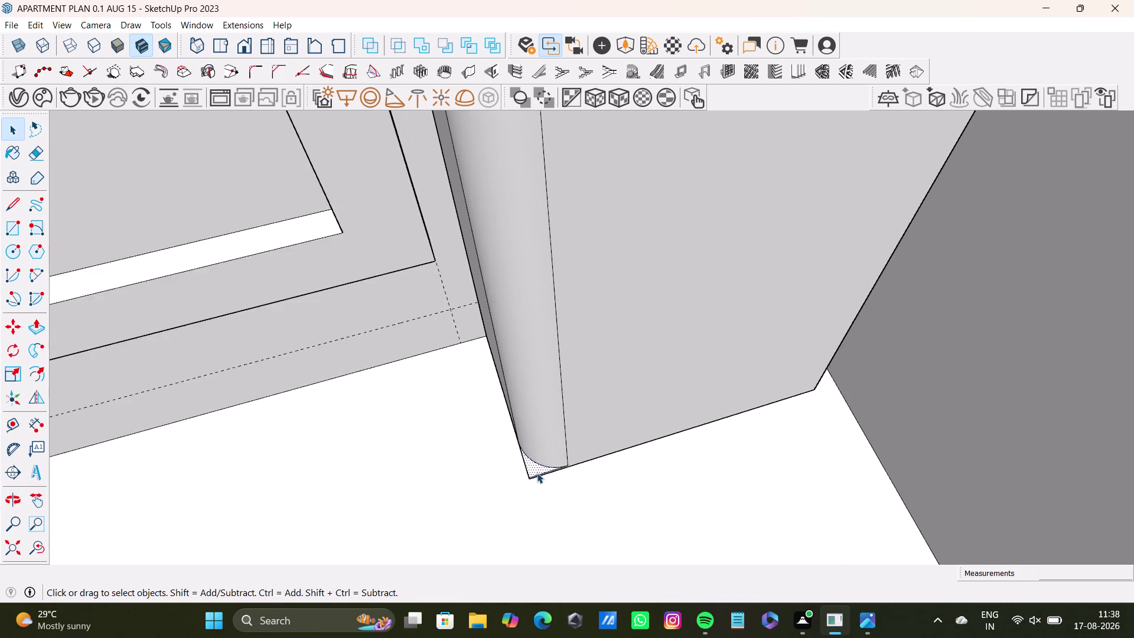
scroll(up, 3)
click(538, 468)
click(539, 472)
key(Delete)
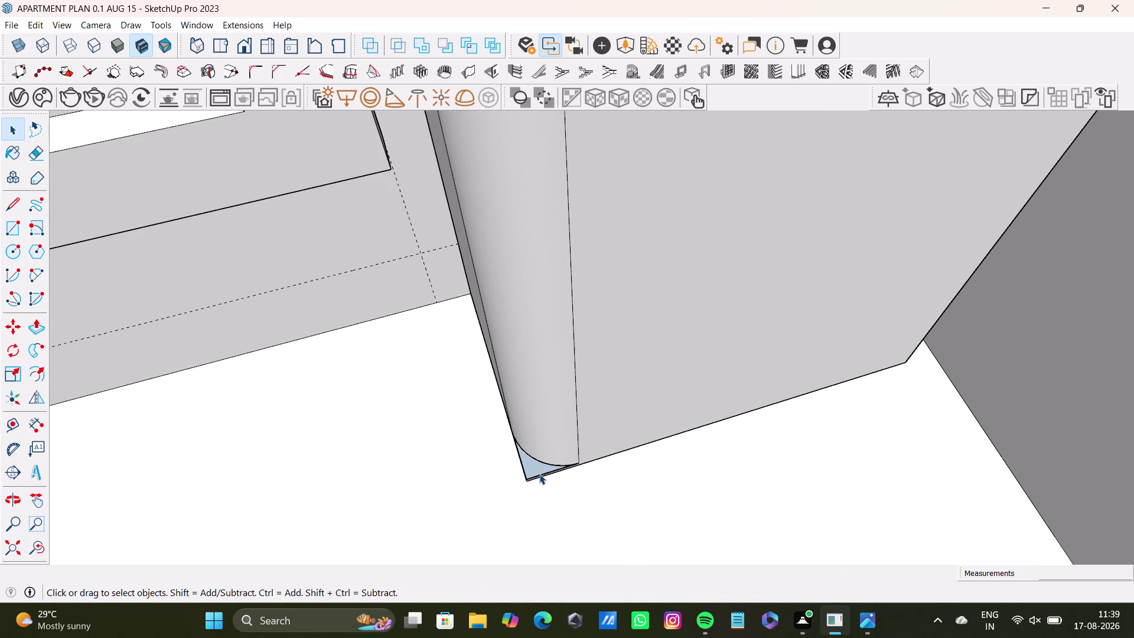
click(539, 475)
key(Delete)
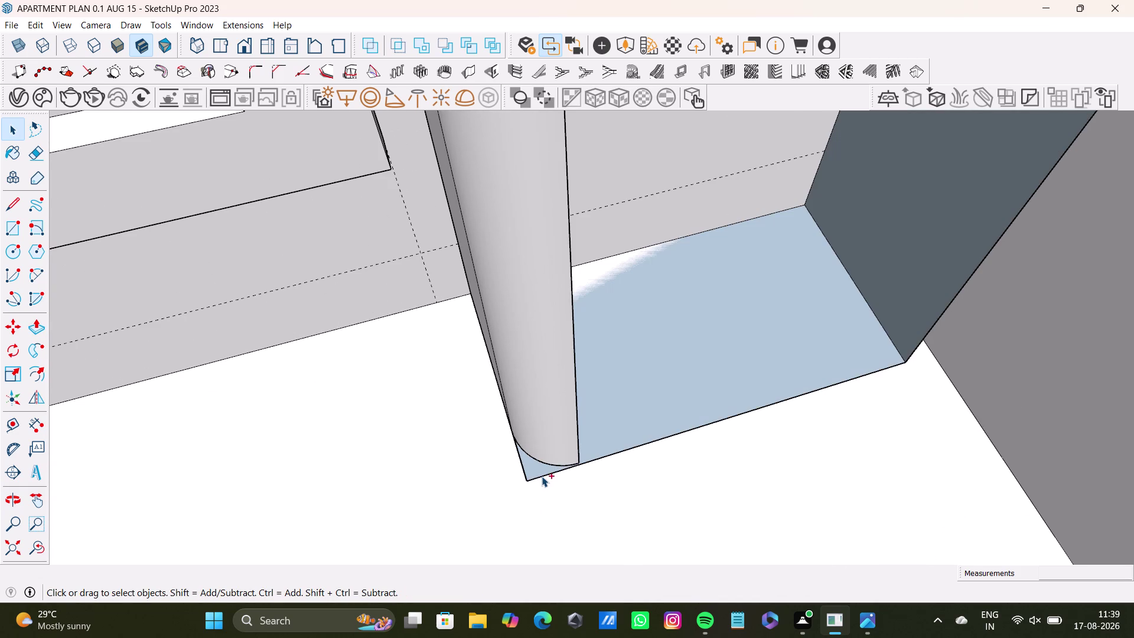
Undo back to the filleted top face and reframe the corner.
key(ctrl+z)
key(ctrl+z)
key(ctrl+z)
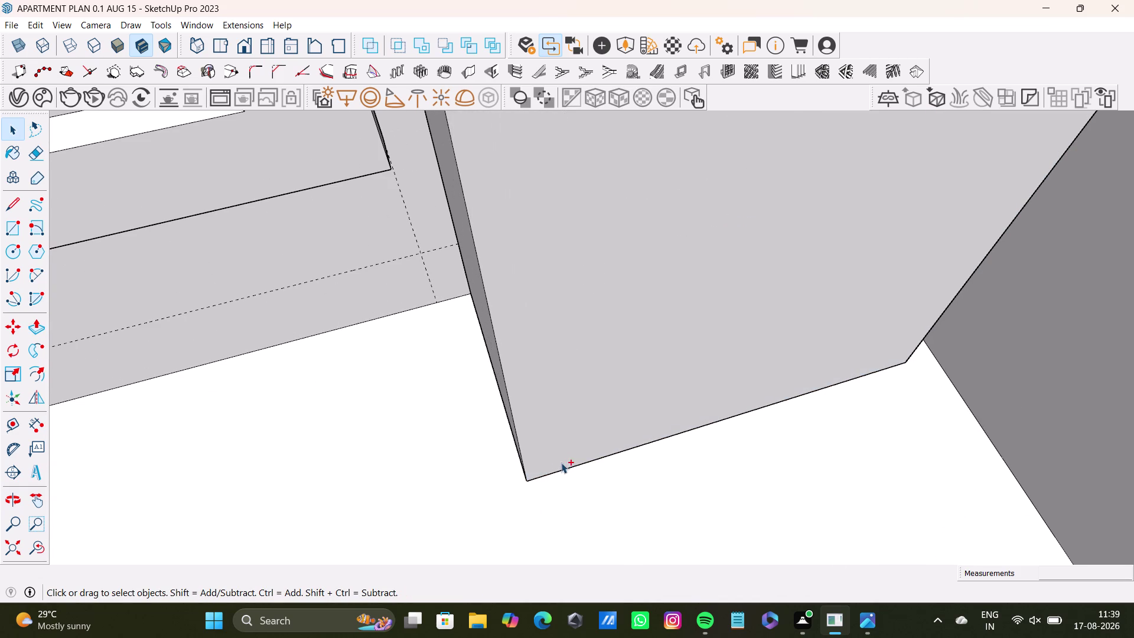
key(ctrl+z)
scroll(down, 3)
middle_drag(559, 269, 570, 553)
scroll(down, 3)
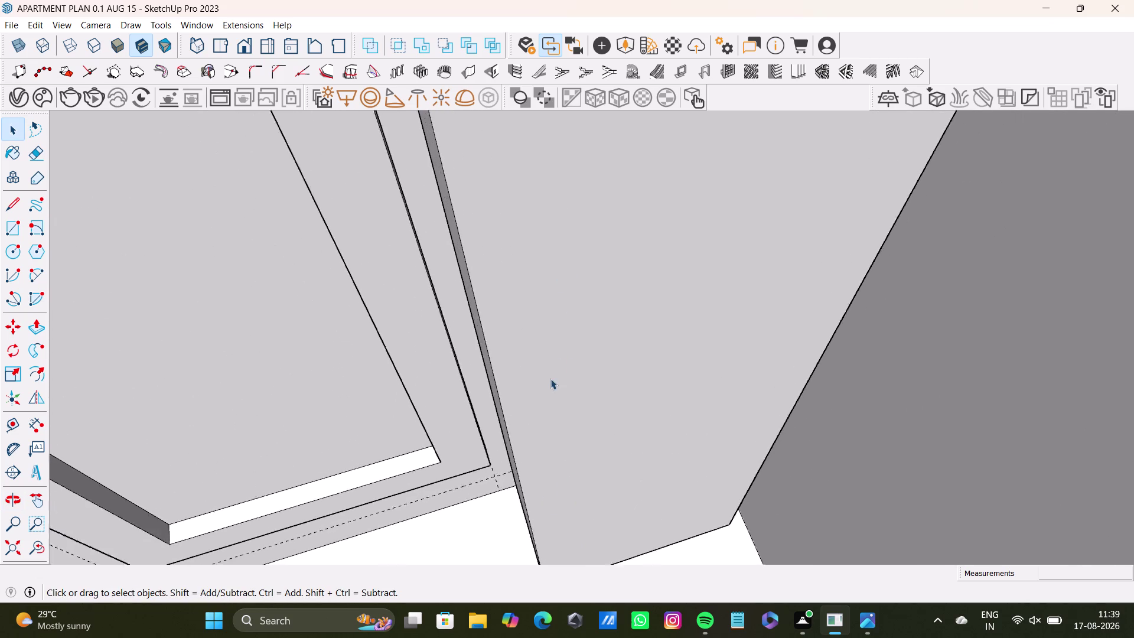
scroll(down, 3)
middle_drag(567, 302, 569, 418)
click(496, 300)
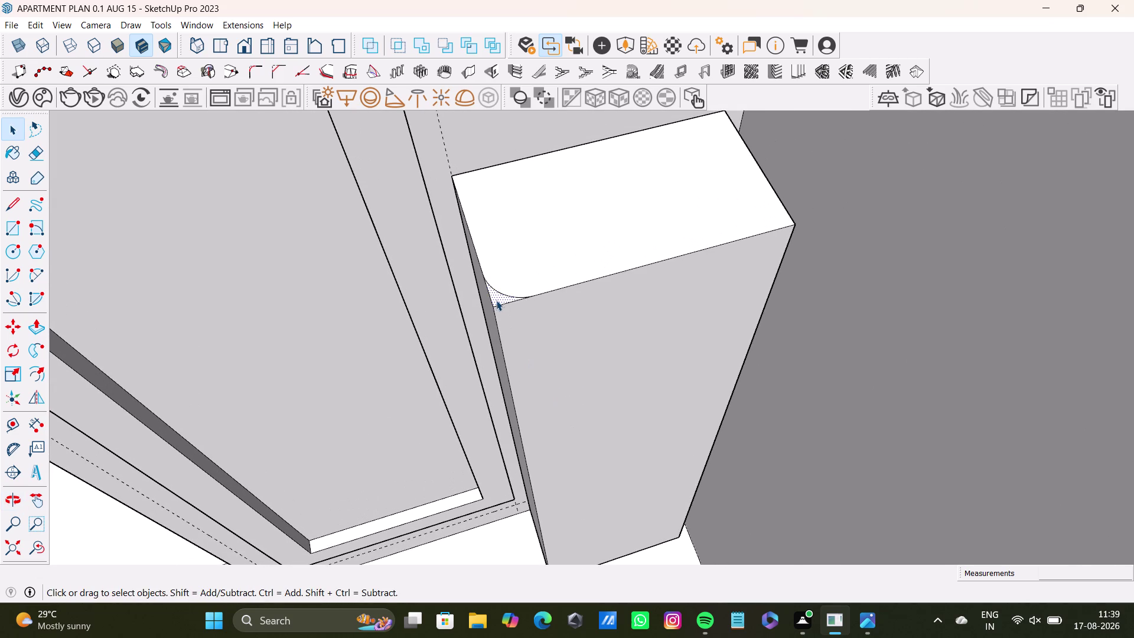
Start pushing the front-left corner sliver down again from the top.
key(p)
scroll(up, 3)
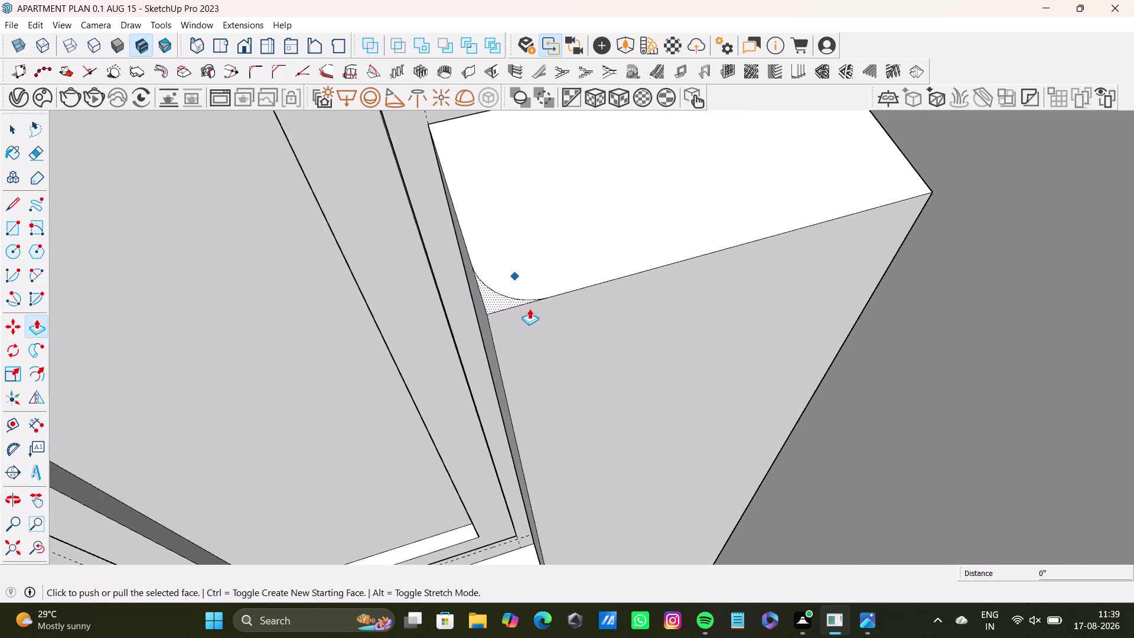
scroll(up, 3)
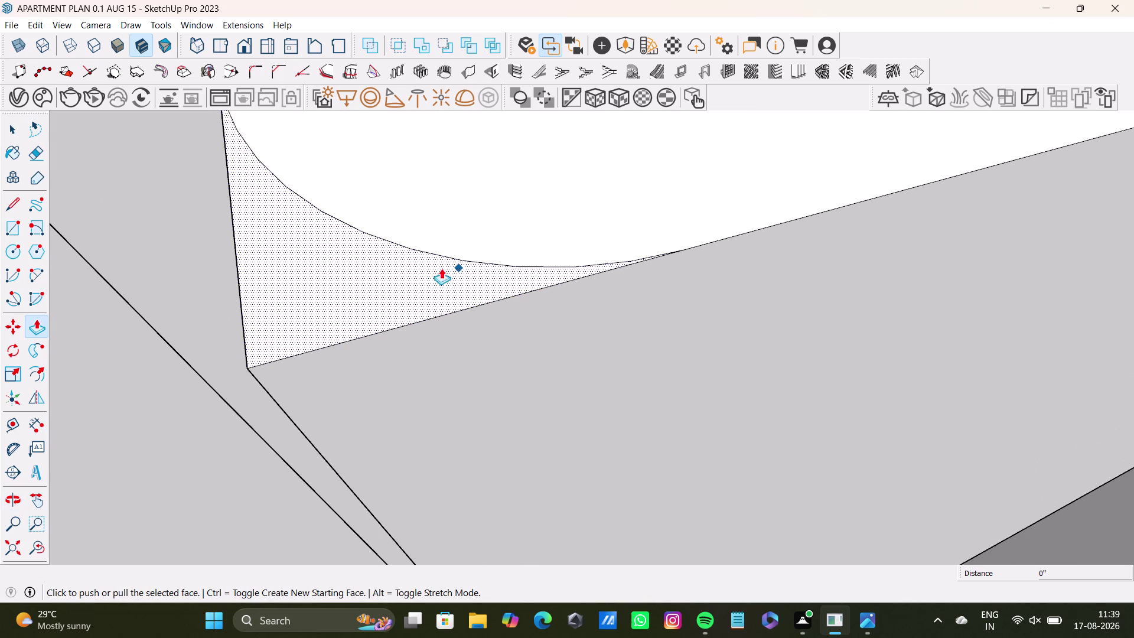
scroll(down, 3)
middle_drag(426, 283, 435, 207)
drag(424, 213, 471, 319)
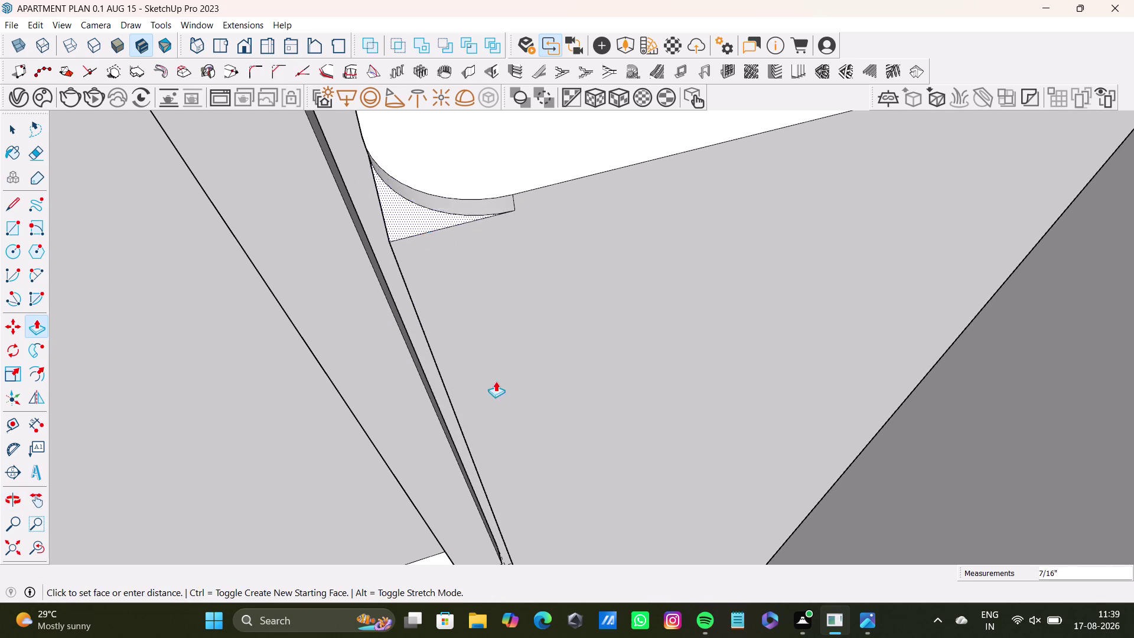
drag(471, 318, 518, 443)
Cut the sliver through the full pillar height, then view the rounded top corner.
middle_drag(532, 420, 504, 227)
drag(475, 258, 529, 510)
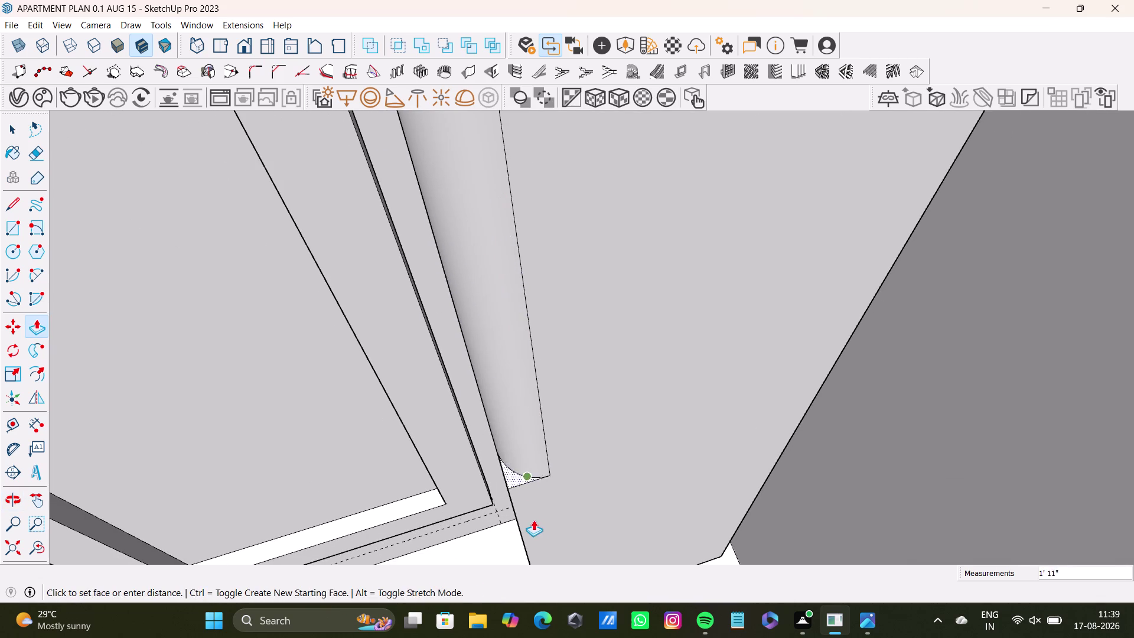
drag(529, 510, 535, 522)
middle_drag(545, 516, 525, 254)
drag(514, 266, 578, 510)
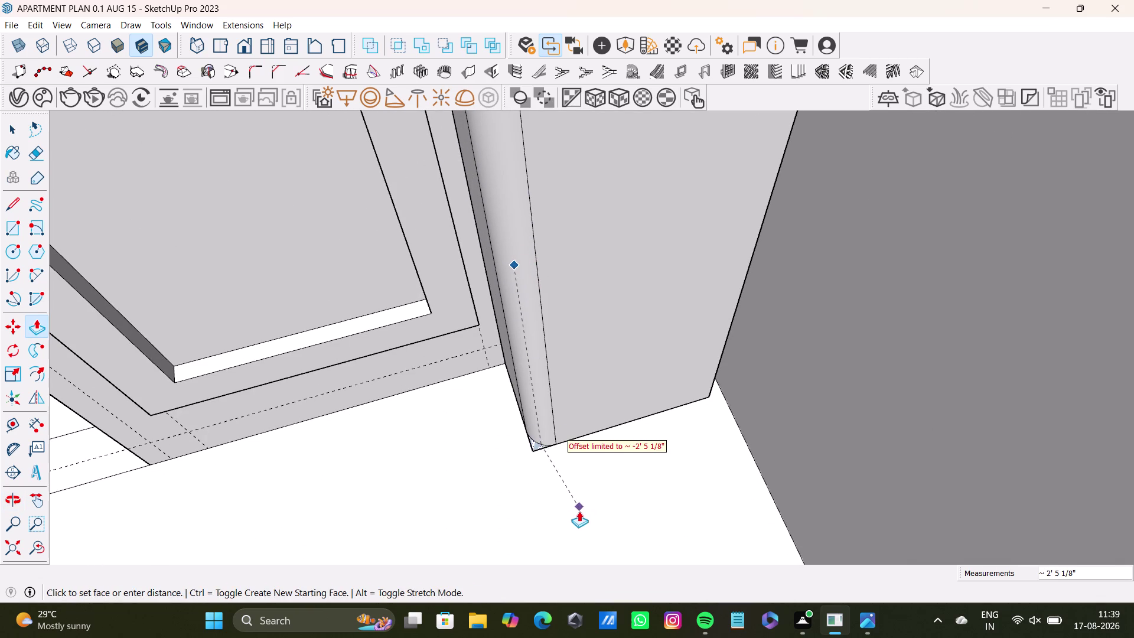
drag(578, 510, 579, 523)
scroll(down, 3)
middle_drag(570, 280, 525, 544)
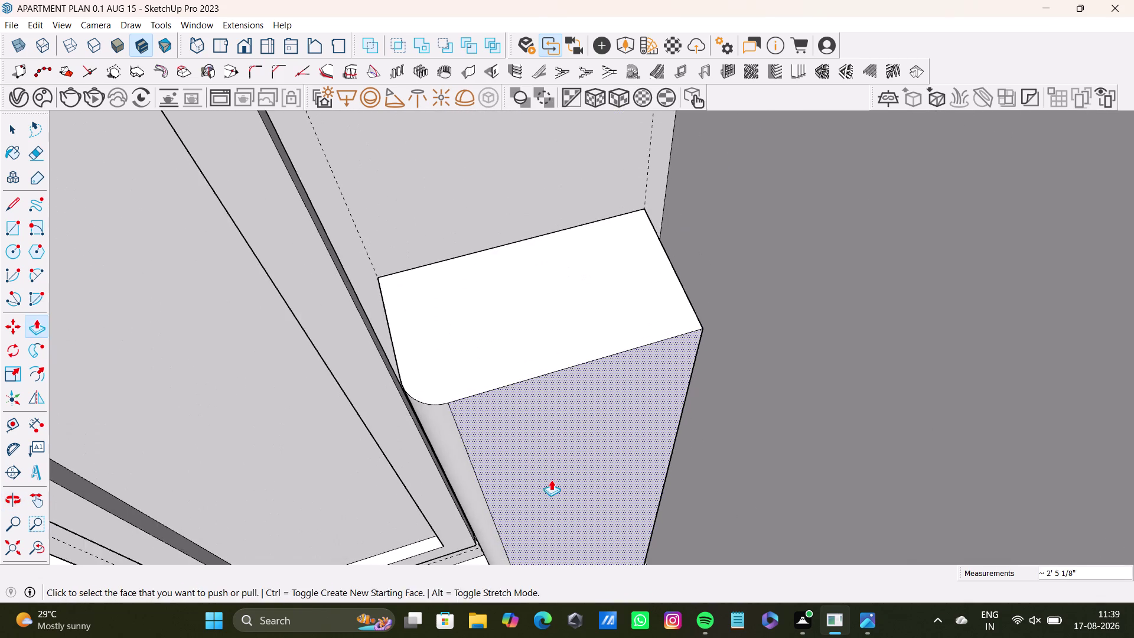
middle_drag(592, 466, 504, 468)
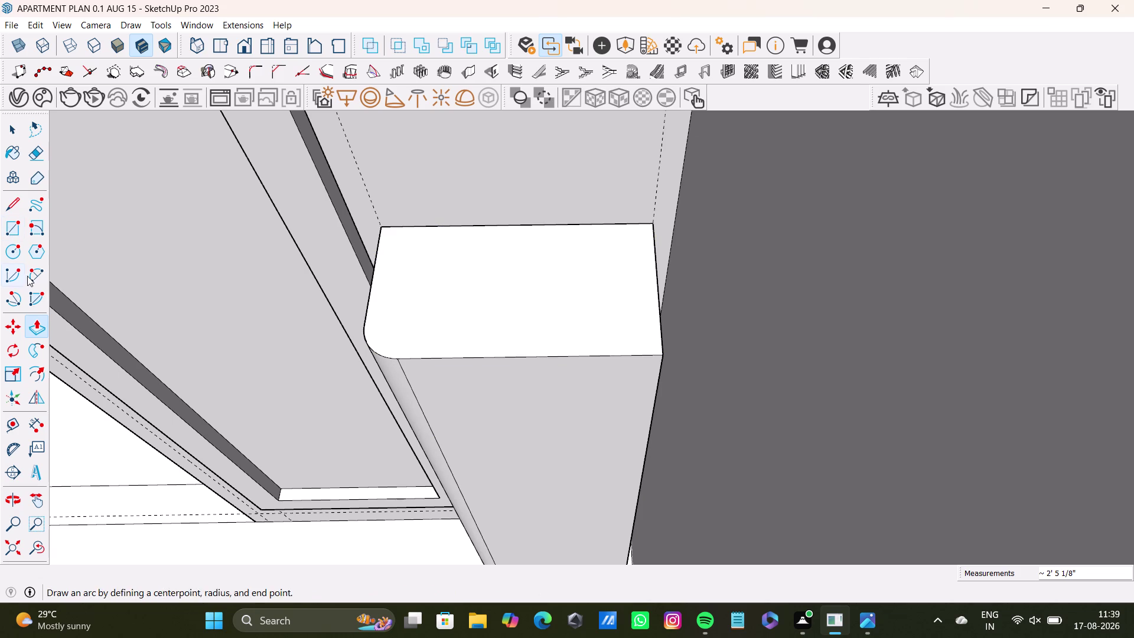
Draw and undo two trial arcs across the pillar top's front-right corner.
drag(29, 275, 35, 275)
drag(627, 354, 643, 351)
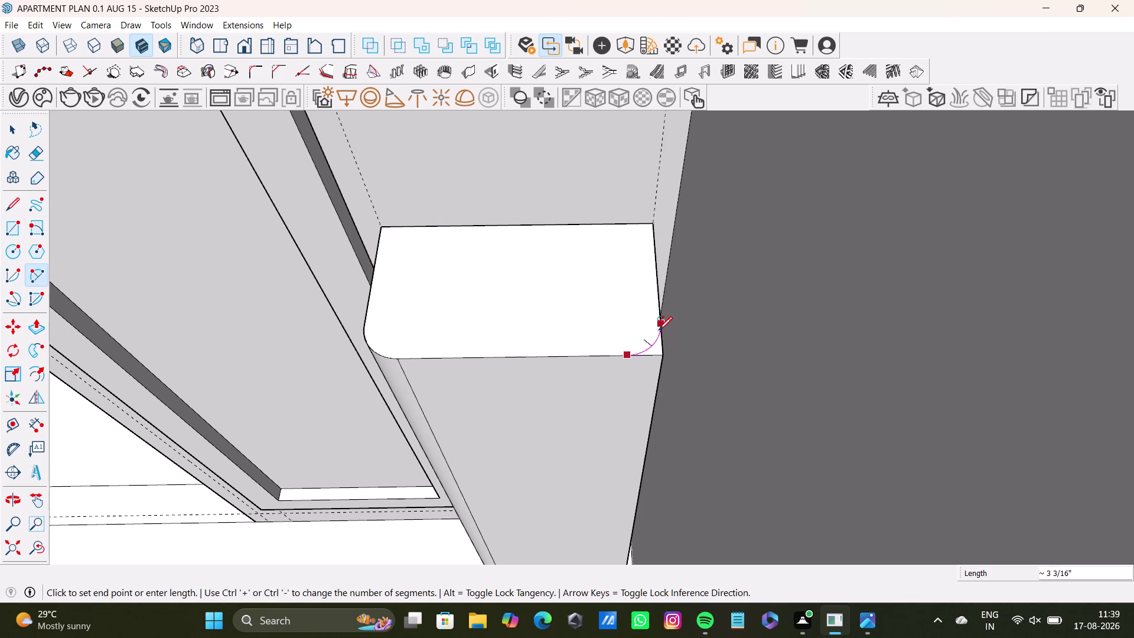
click(658, 330)
click(655, 345)
key(space)
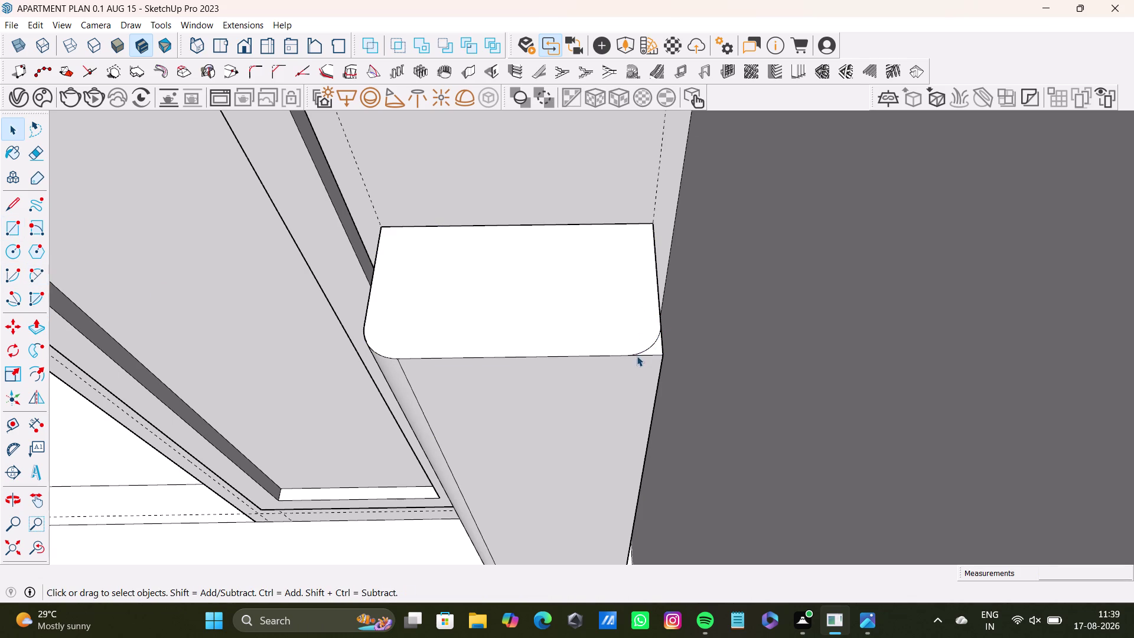
key(ctrl+z)
drag(27, 280, 36, 279)
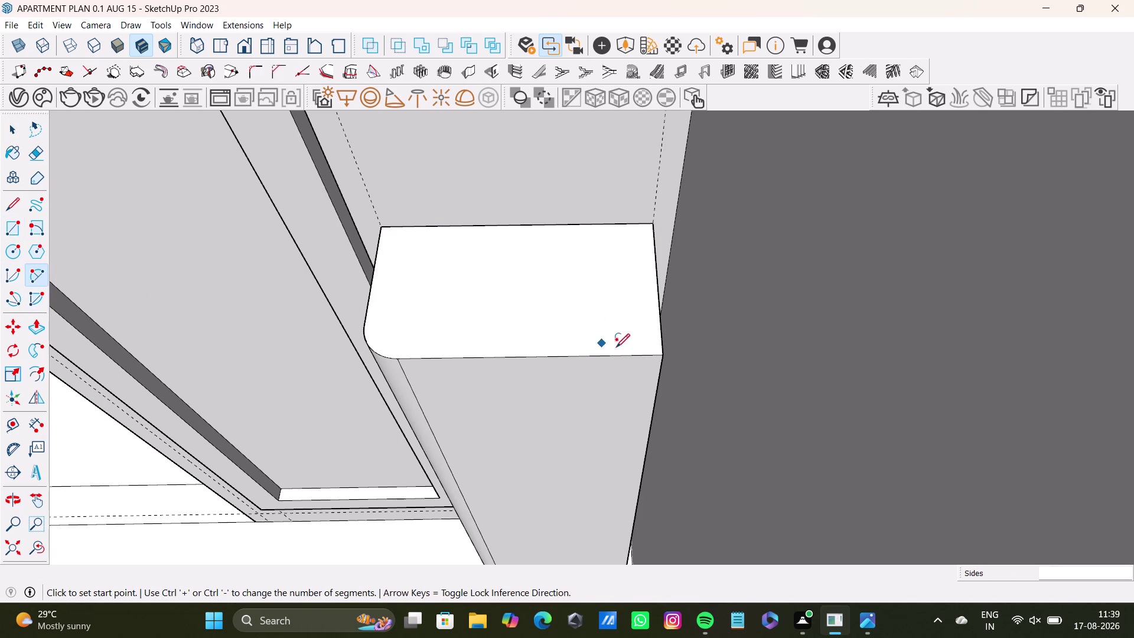
click(623, 354)
click(659, 322)
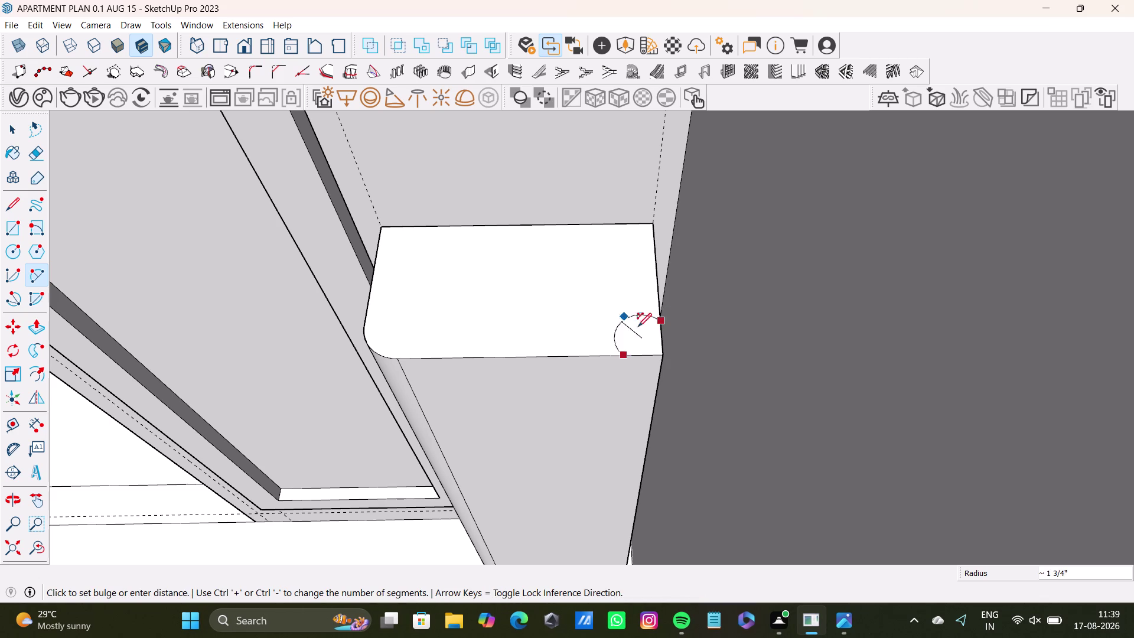
click(651, 344)
key(ctrl+z)
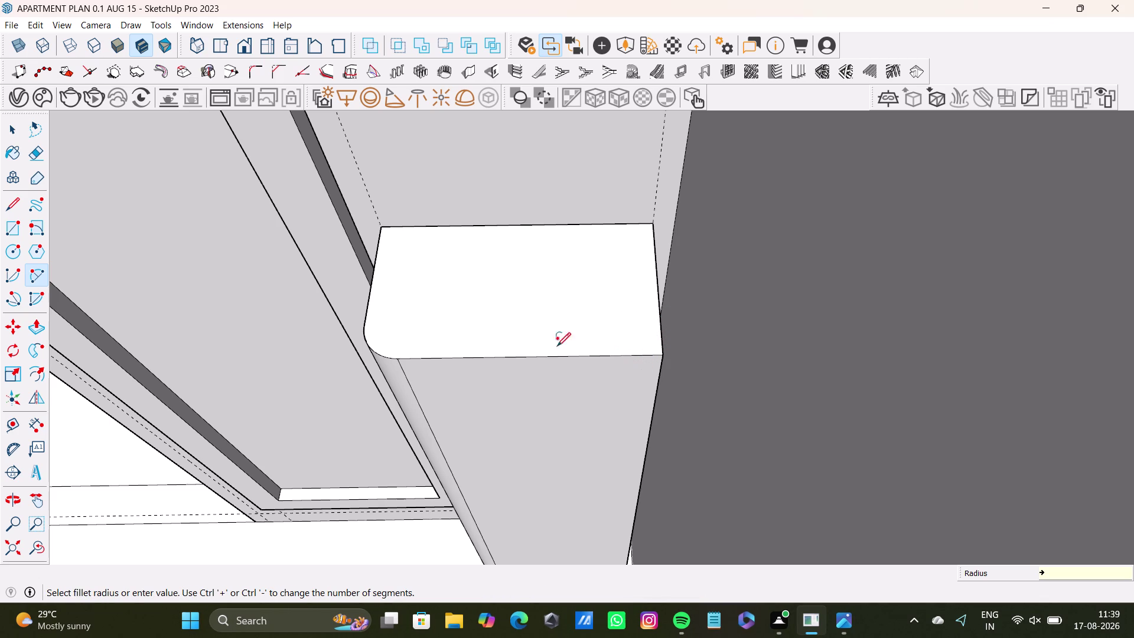
Draw a third front-right corner arc, then undo it again.
drag(36, 270, 45, 271)
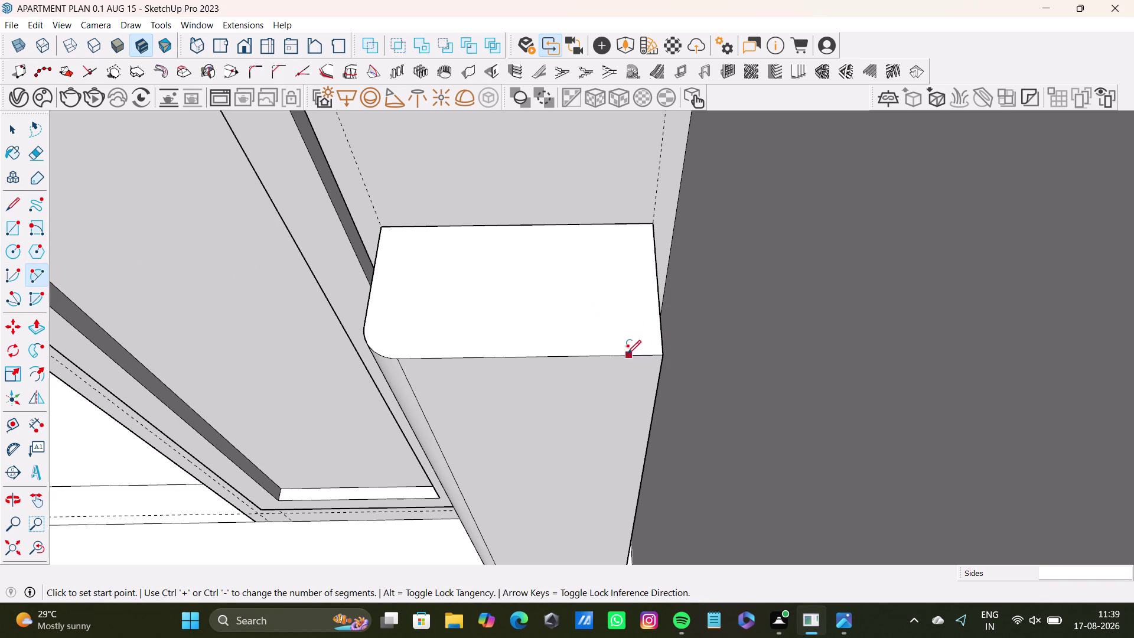
click(626, 354)
click(664, 331)
click(655, 344)
key(space)
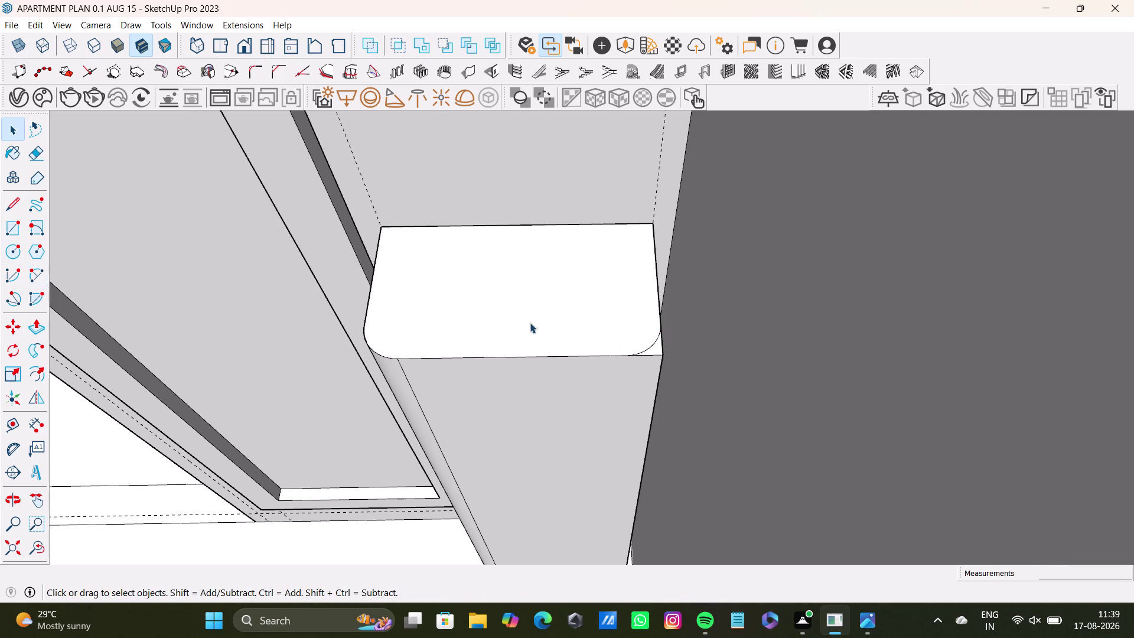
key(ctrl+z)
Restart the arc on the front edge several times, cancelling each misplaced start.
click(36, 279)
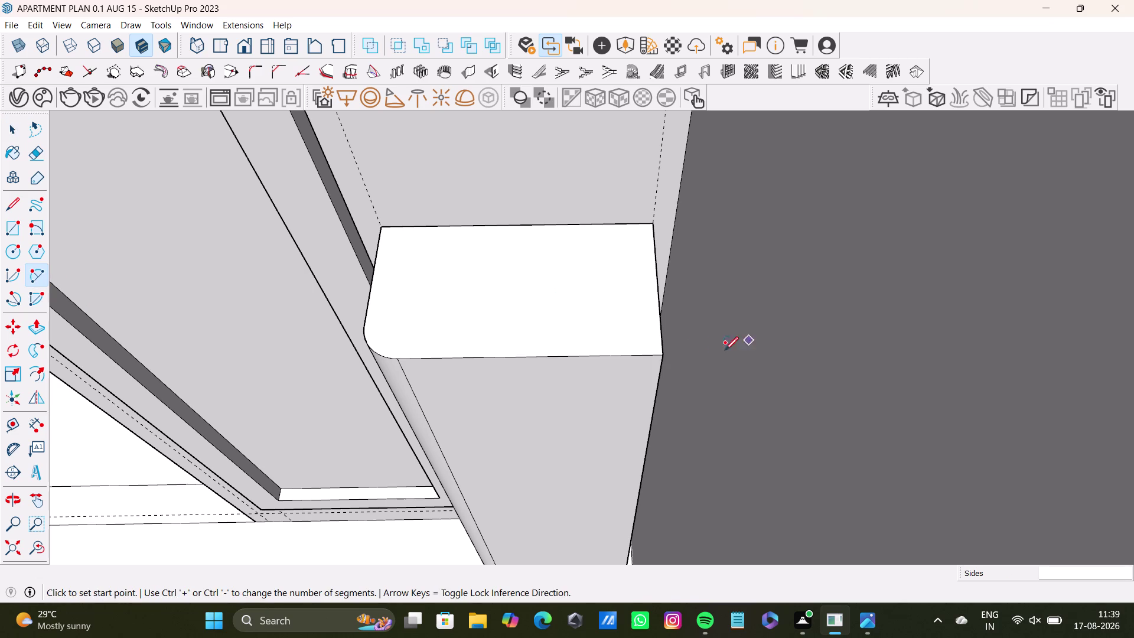
click(613, 354)
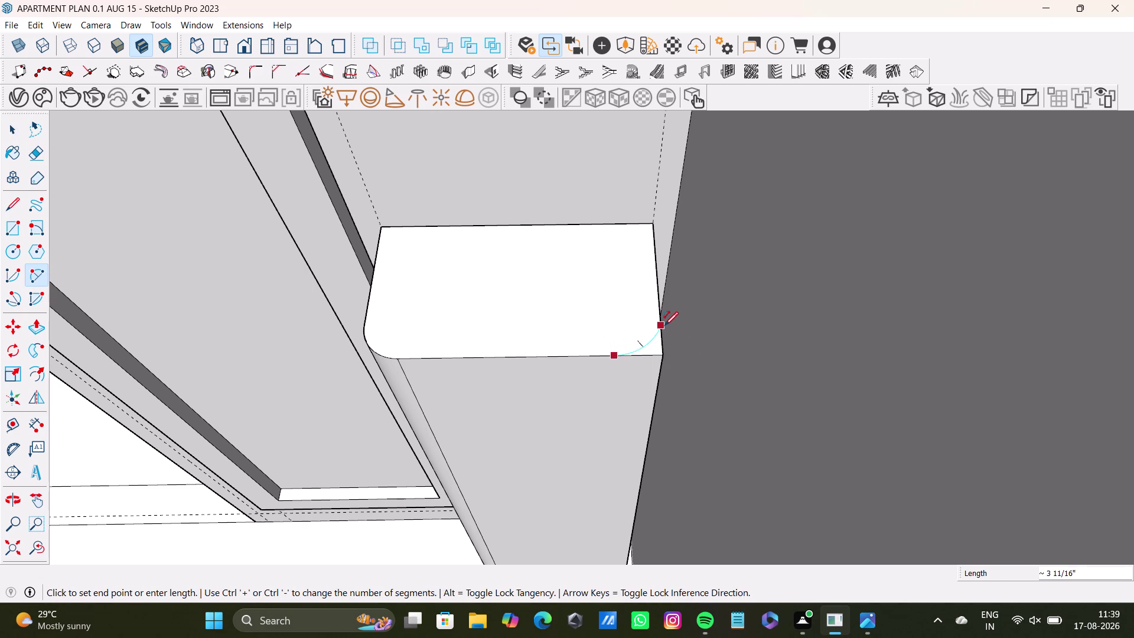
key(space)
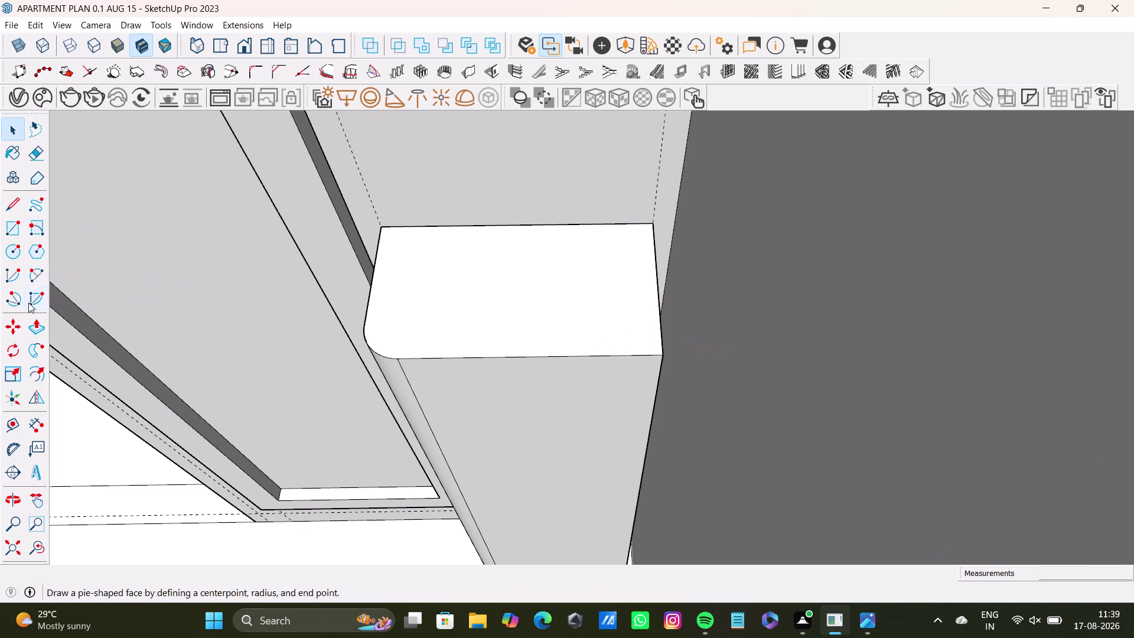
click(37, 274)
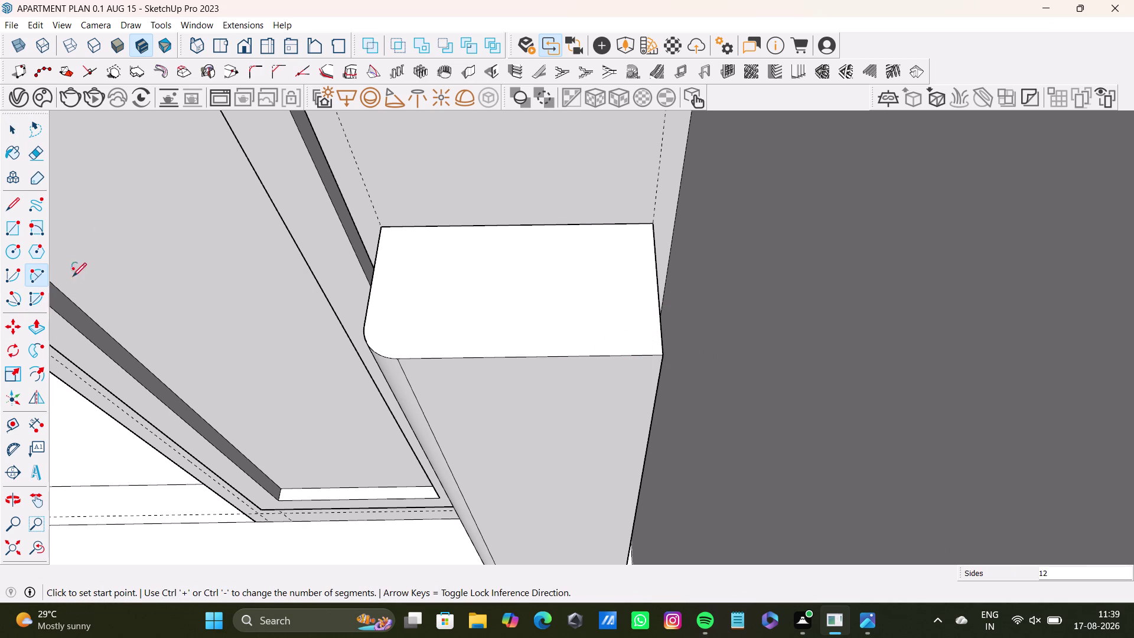
click(626, 355)
key(space)
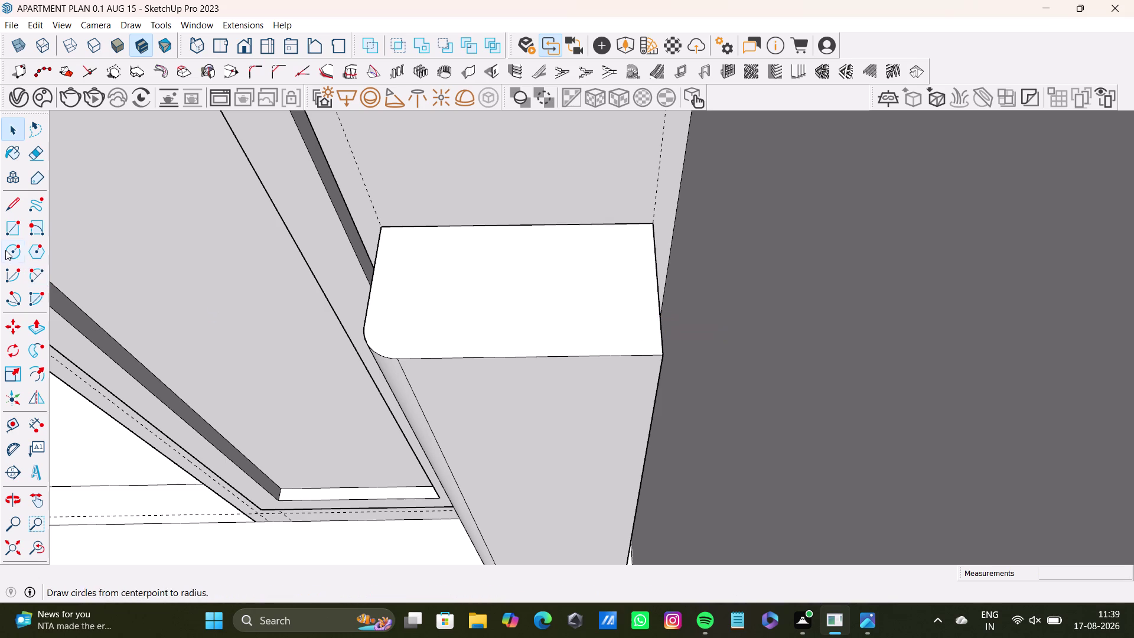
click(39, 266)
click(611, 354)
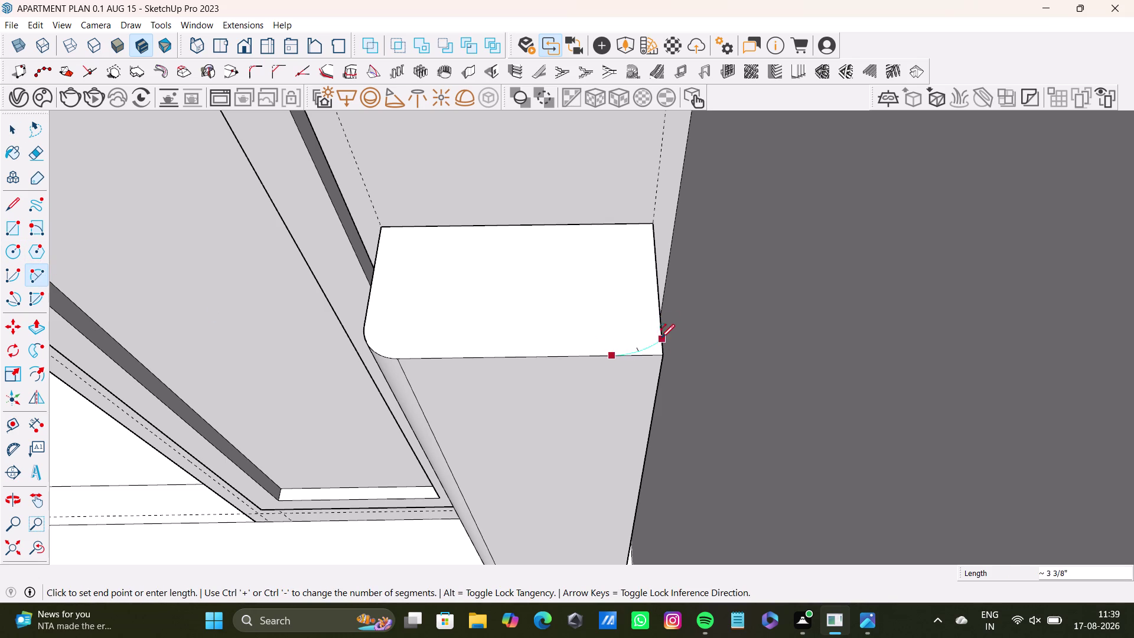
key(space)
click(29, 271)
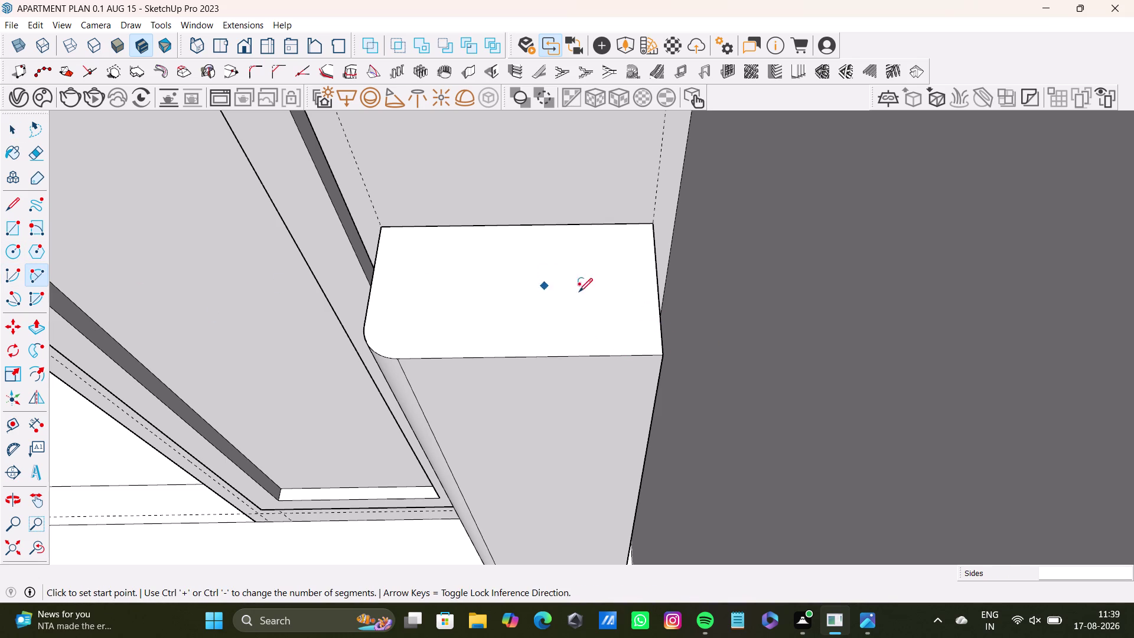
Round the front corner with an arc and inspect the pillar top.
drag(623, 355, 628, 354)
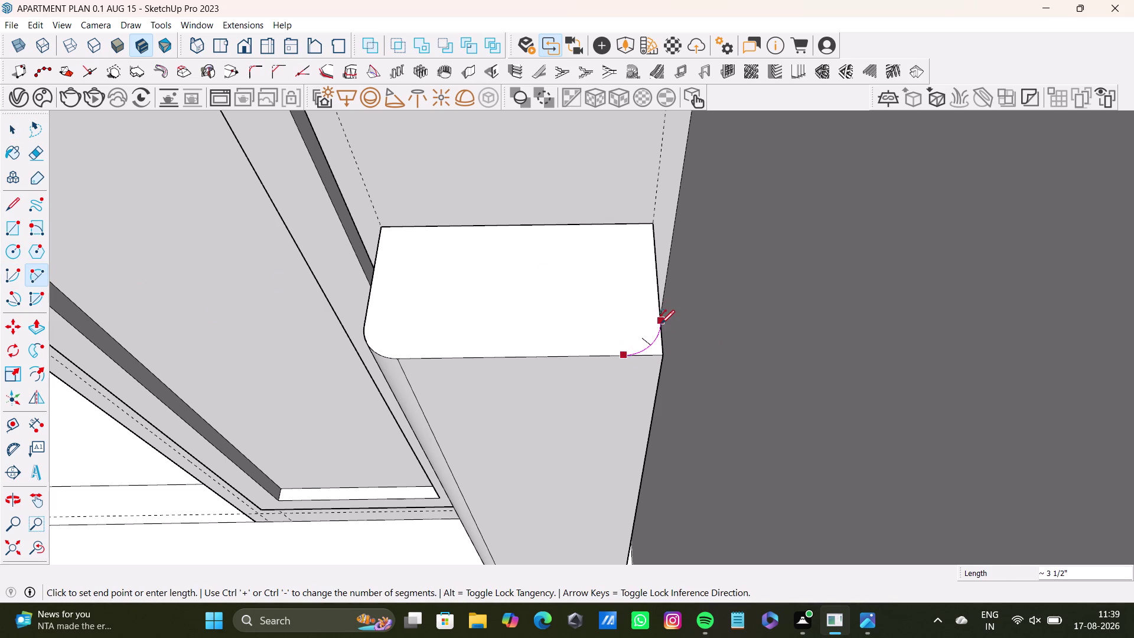
click(660, 324)
click(656, 339)
key(space)
scroll(down, 3)
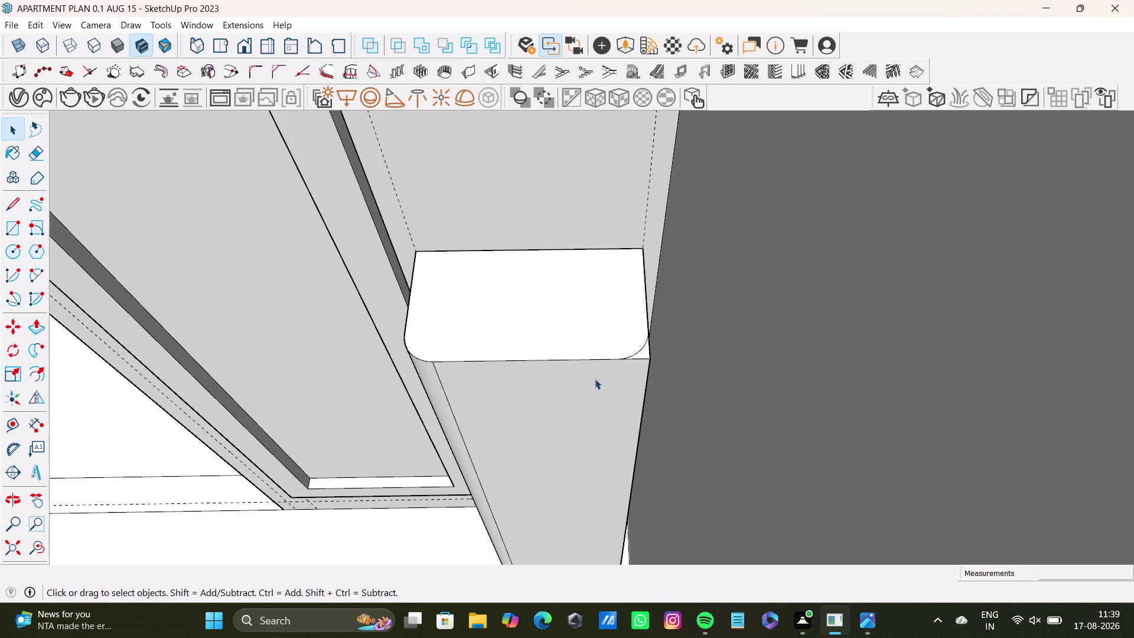
middle_drag(609, 379, 647, 281)
middle_drag(678, 285, 742, 206)
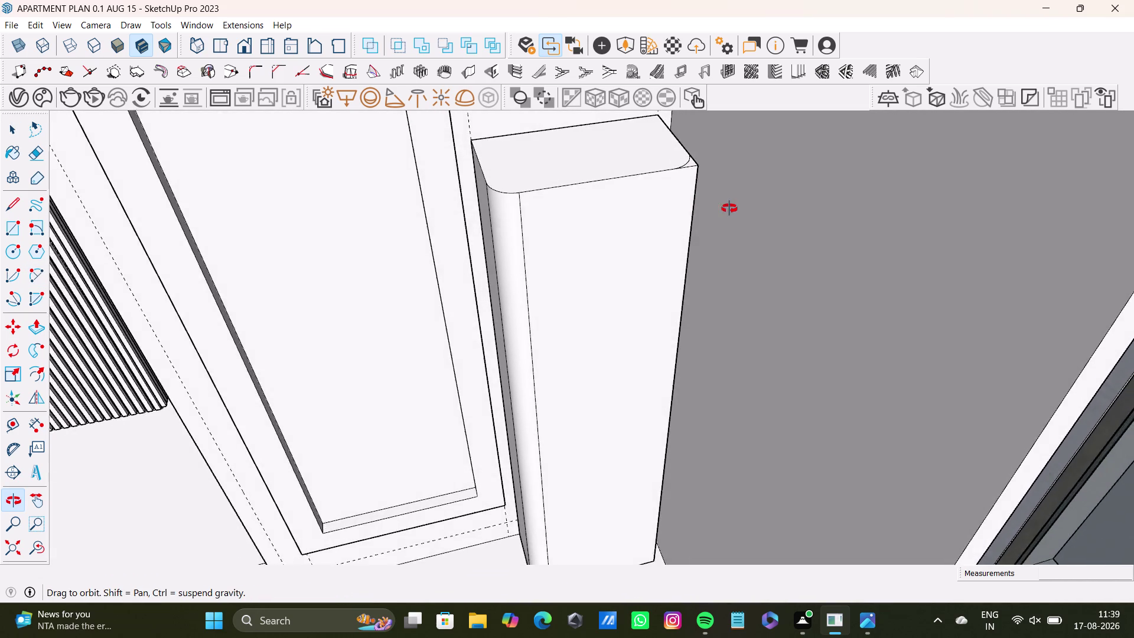
middle_drag(742, 205, 713, 225)
Select the leftover corner edge and turn toward the remaining square corner.
key(space)
click(687, 189)
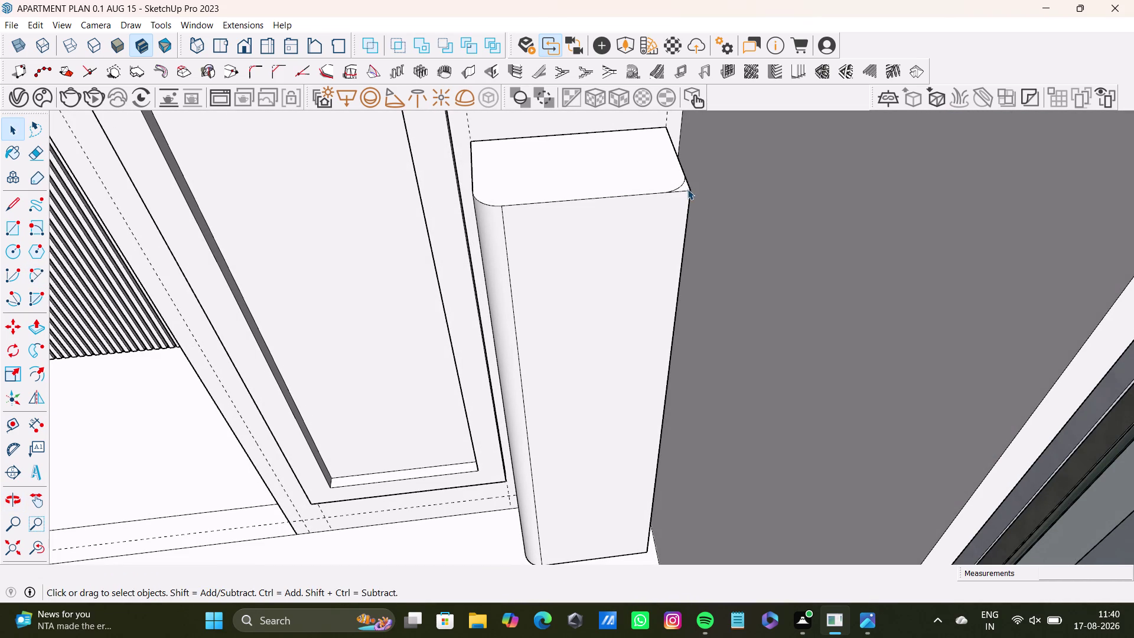
click(688, 184)
middle_drag(705, 214, 705, 254)
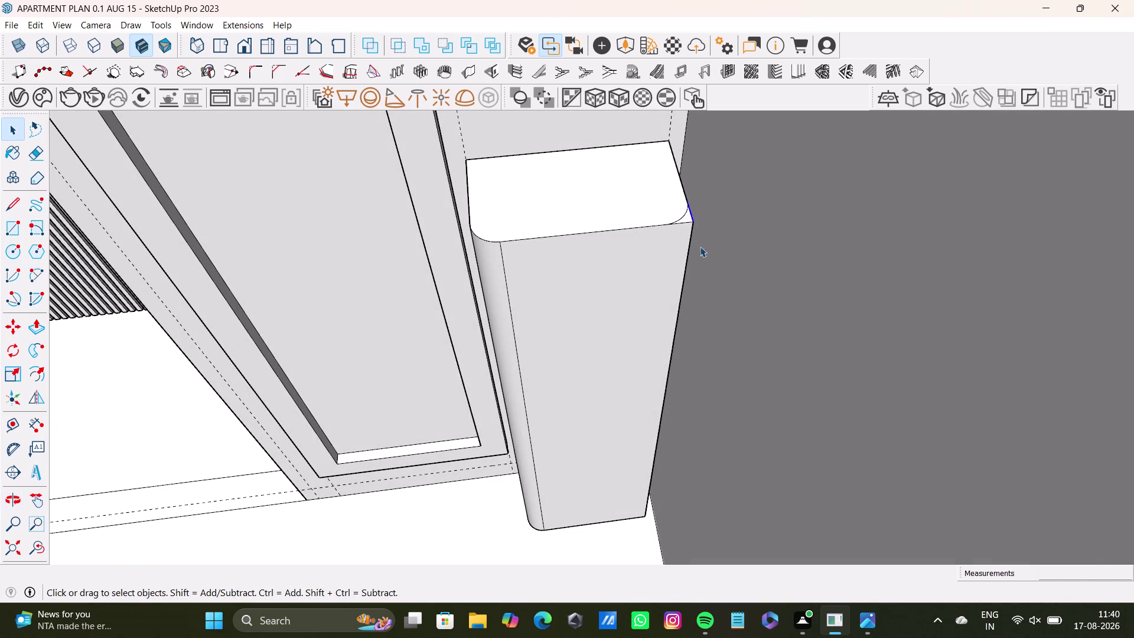
middle_drag(700, 251, 696, 323)
Draw an arc on the remaining corner and select its leftover sliver.
key(ctrl+z)
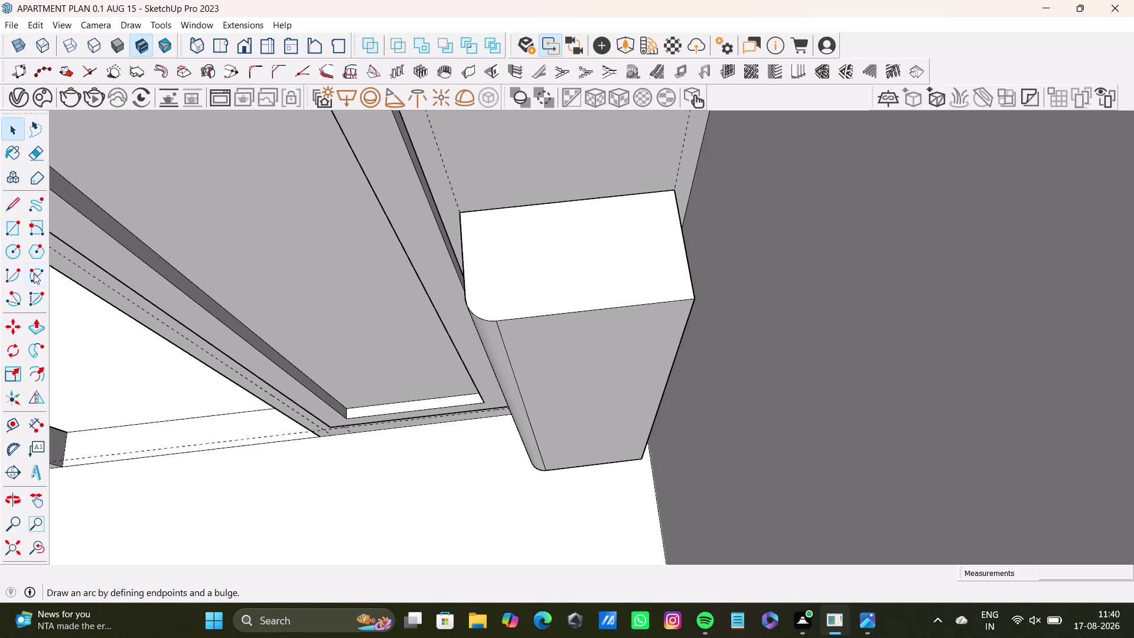
click(34, 272)
click(660, 301)
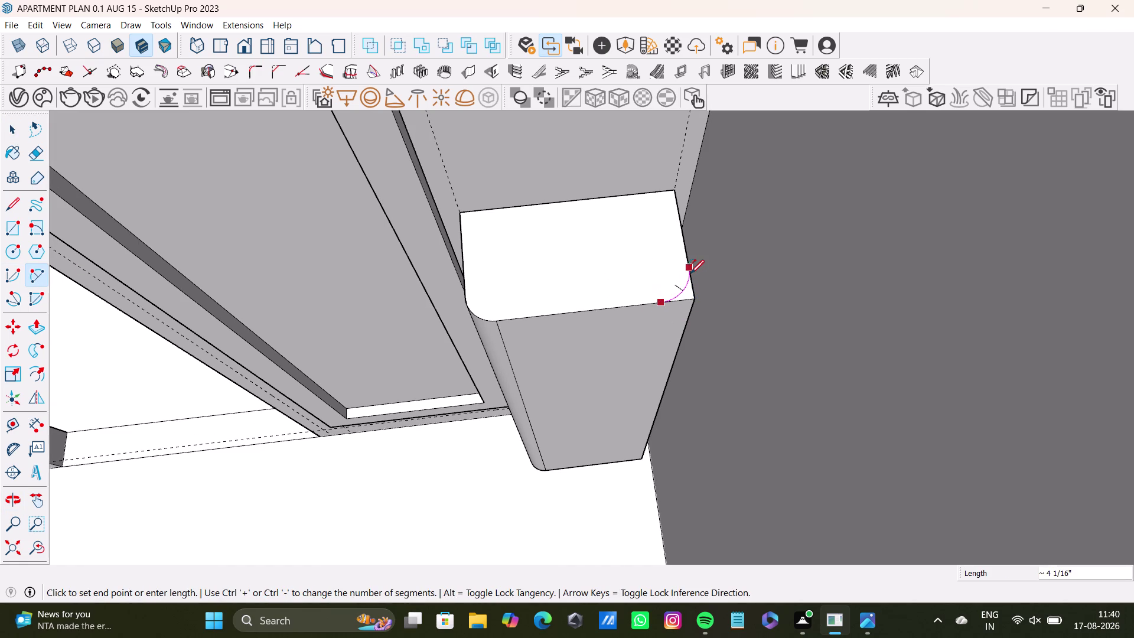
click(691, 272)
click(685, 286)
key(space)
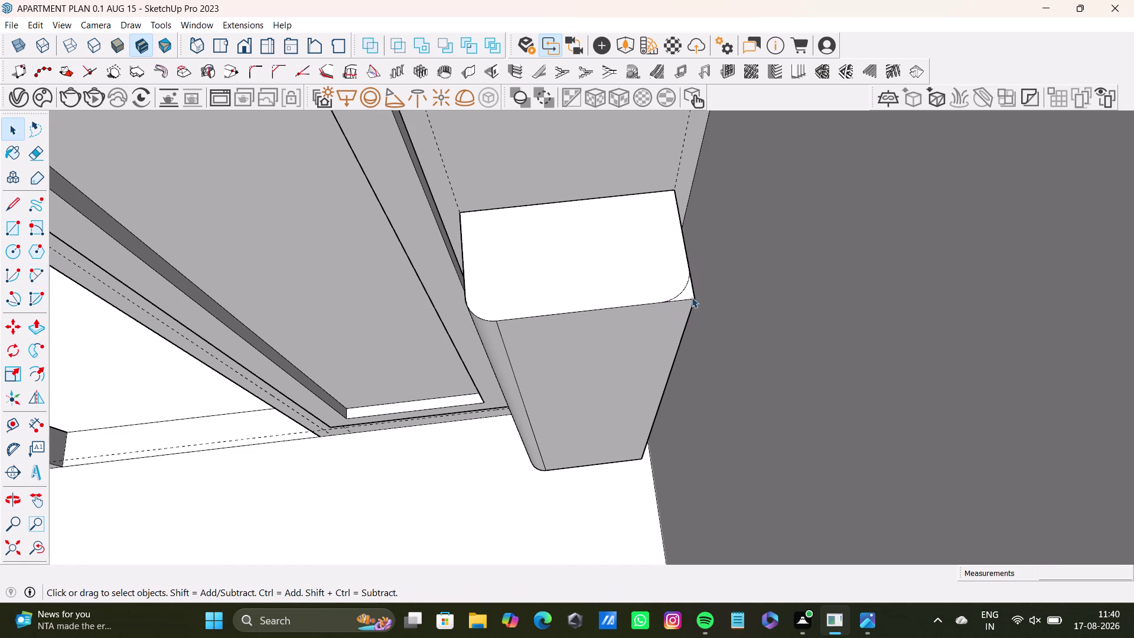
click(692, 297)
click(688, 292)
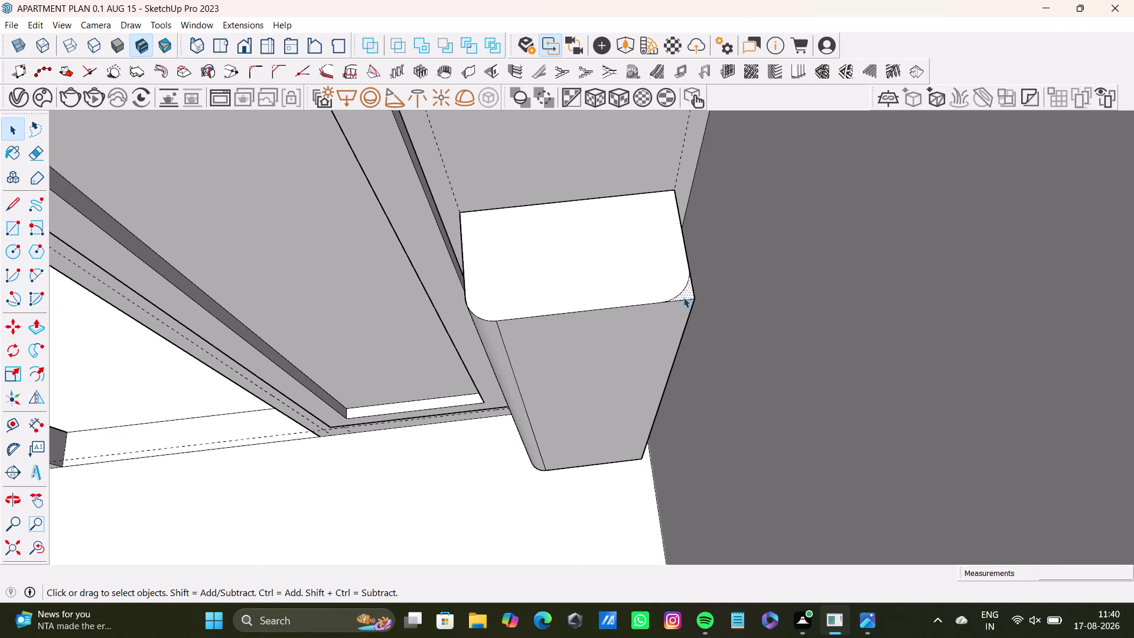
Push the corner sliver down the pillar's full height and check the curved edge.
key(p)
drag(690, 293, 675, 540)
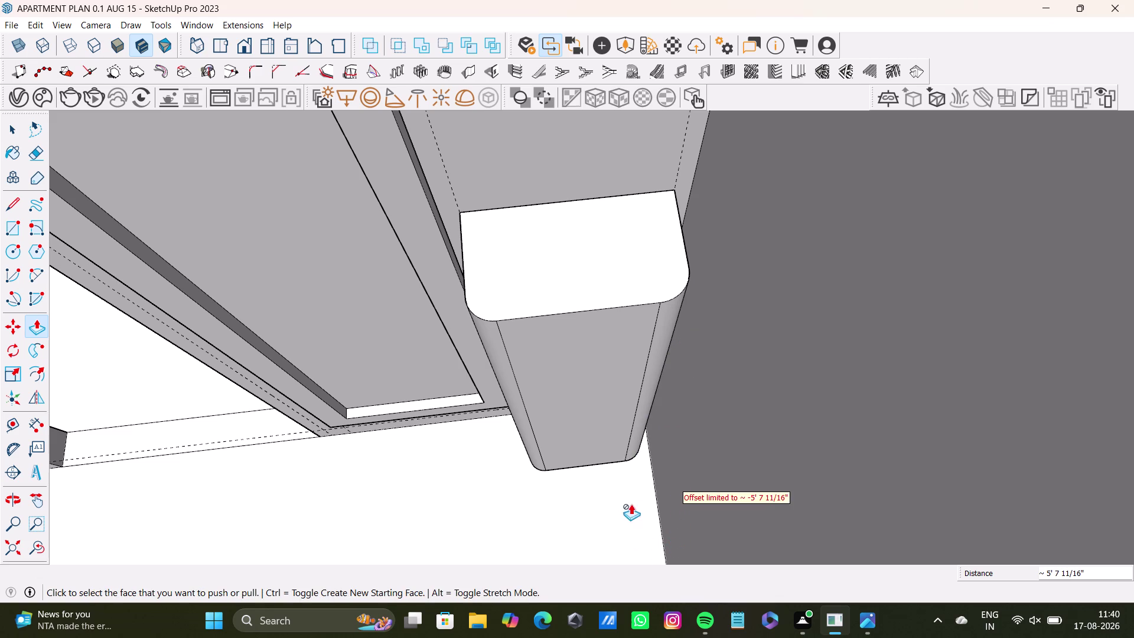
scroll(down, 3)
middle_drag(609, 474, 819, 398)
middle_drag(679, 370, 614, 498)
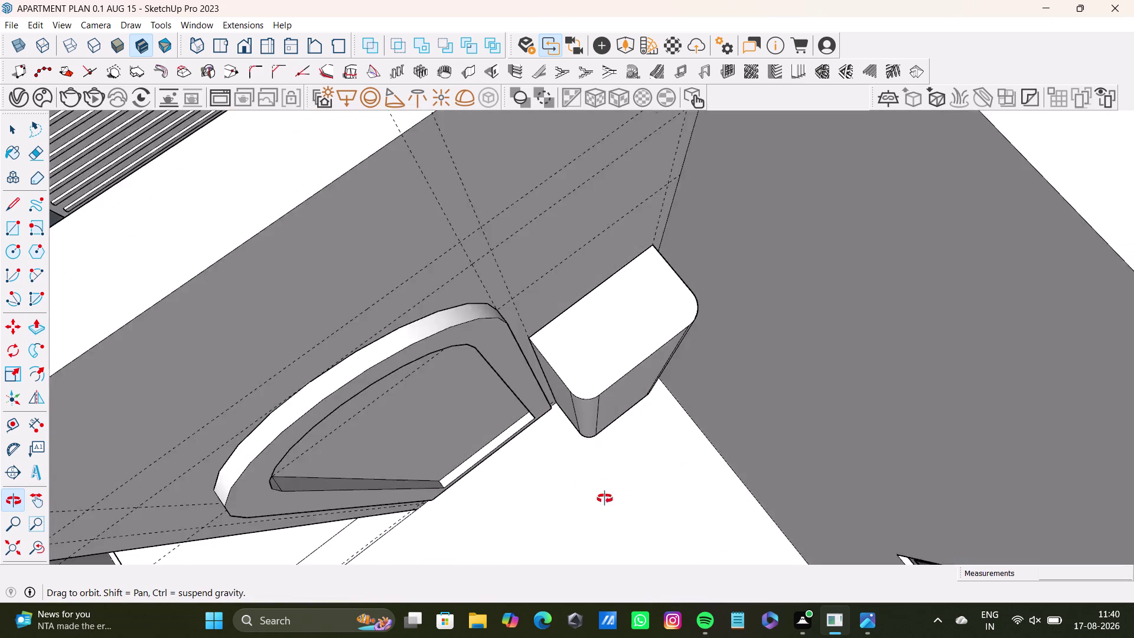
middle_drag(614, 498, 643, 371)
Orbit around the pillar and arch panel to inspect both rounded vertical edges.
scroll(up, 3)
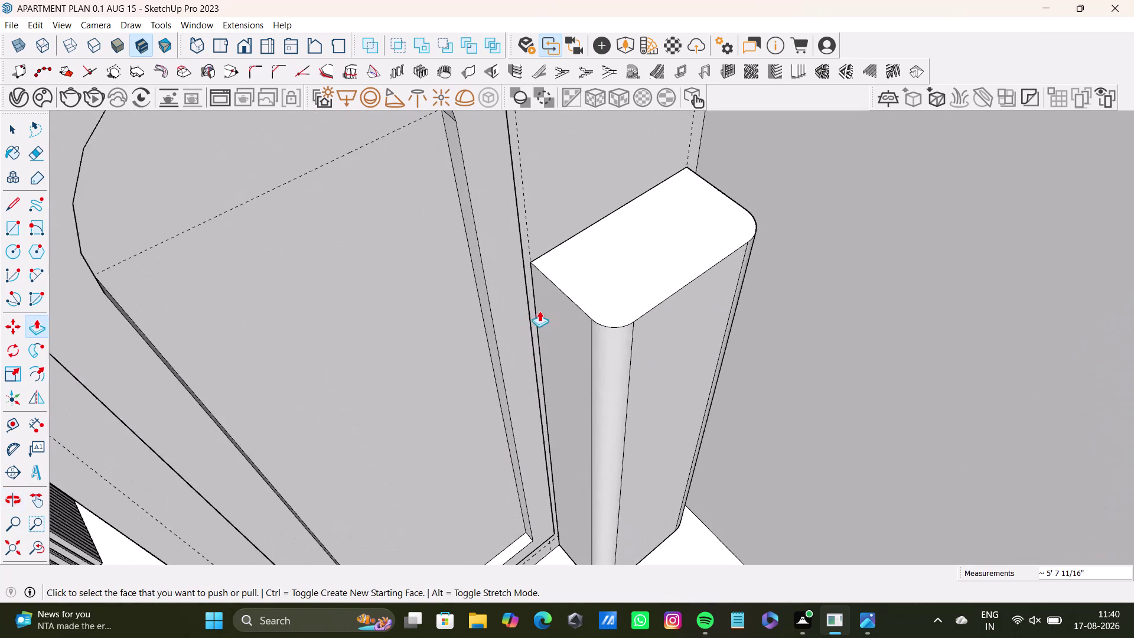
scroll(up, 3)
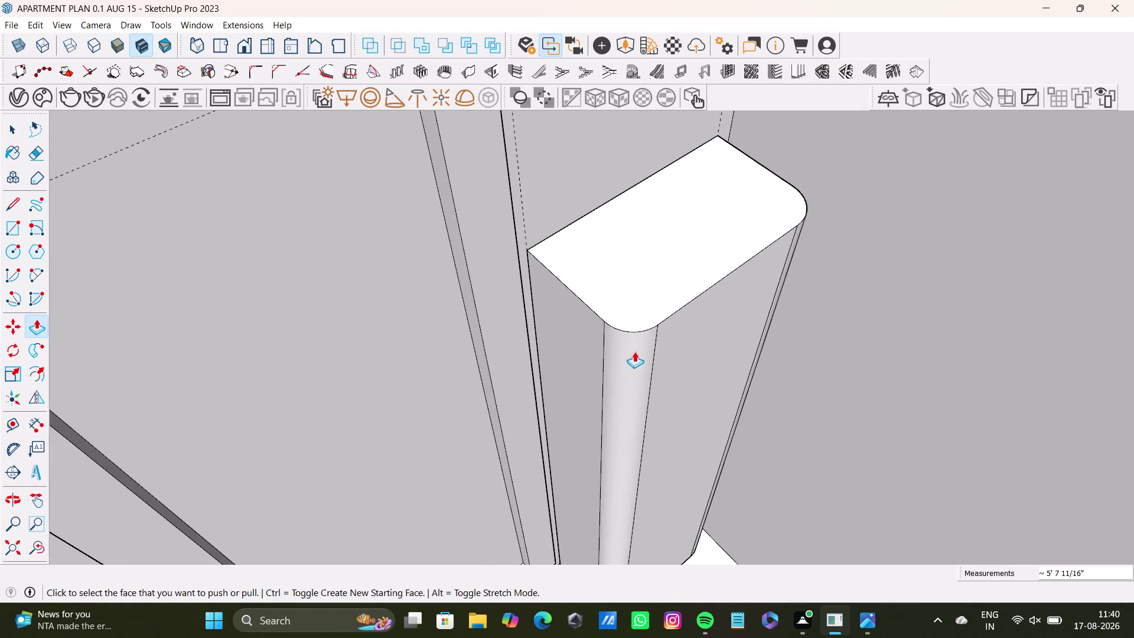
middle_drag(723, 373, 569, 387)
middle_drag(629, 374, 590, 437)
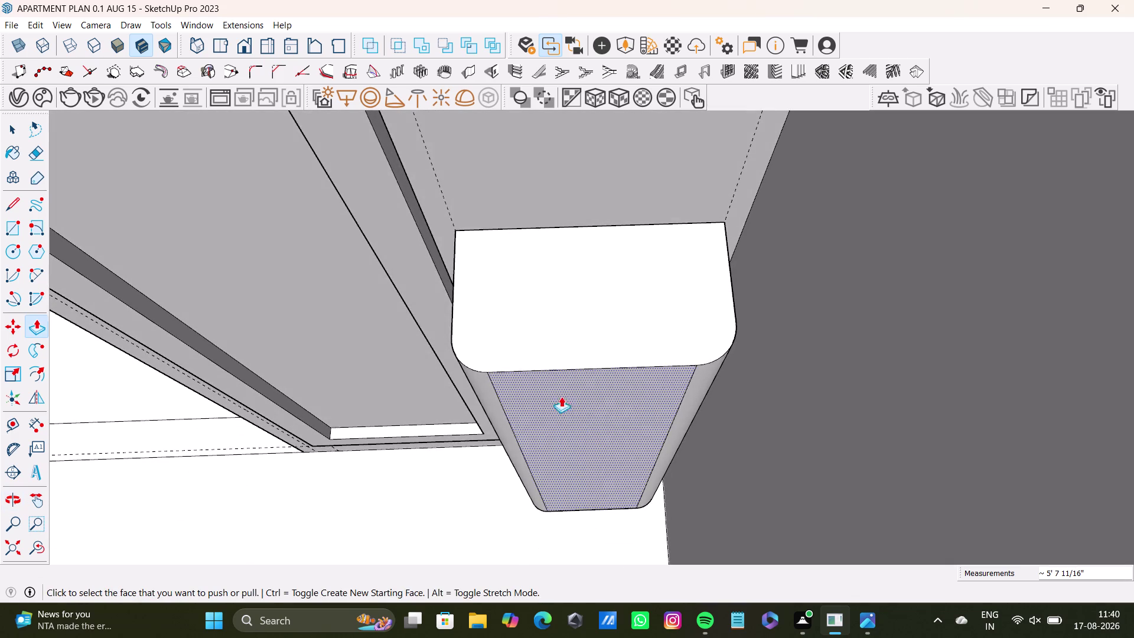
scroll(down, 3)
middle_drag(530, 315, 734, 236)
scroll(down, 3)
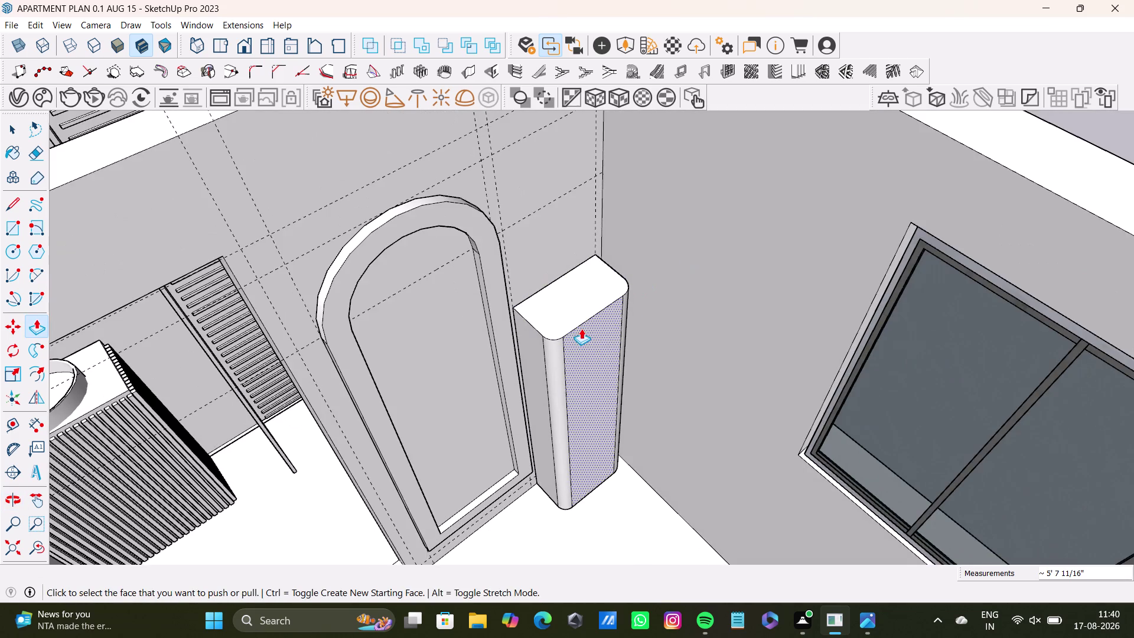
middle_drag(595, 341, 563, 251)
middle_drag(583, 337, 584, 292)
middle_drag(624, 359, 573, 321)
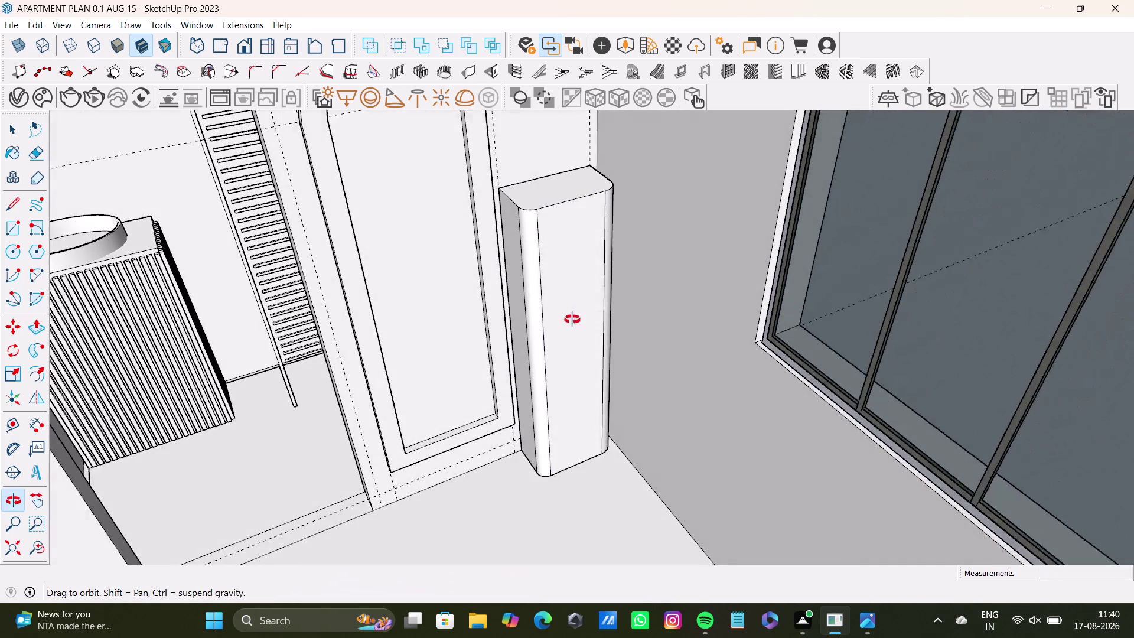
middle_drag(572, 321, 572, 317)
key(space)
Place a horizontal guide down the pillar face and a second guide 0.5" from it.
click(16, 426)
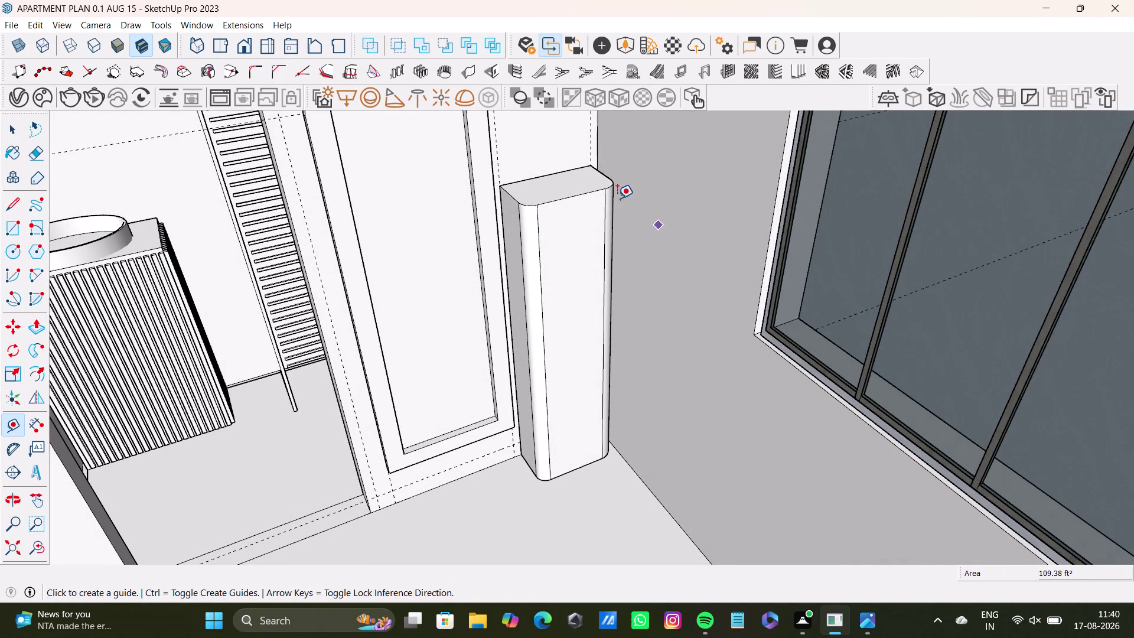
click(580, 190)
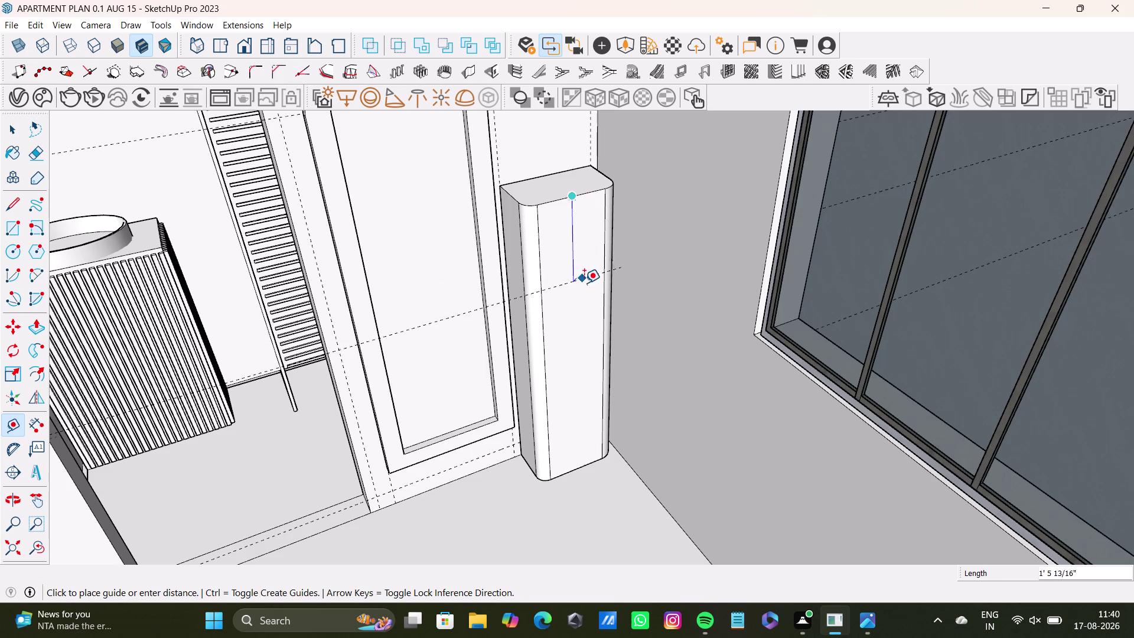
click(580, 259)
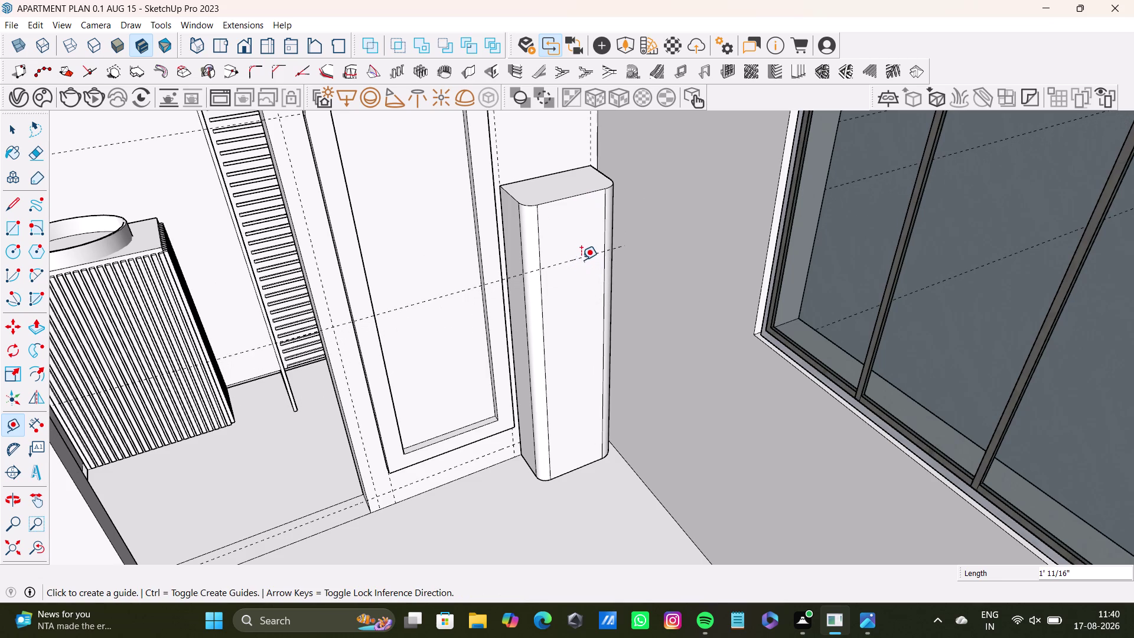
scroll(up, 3)
click(580, 258)
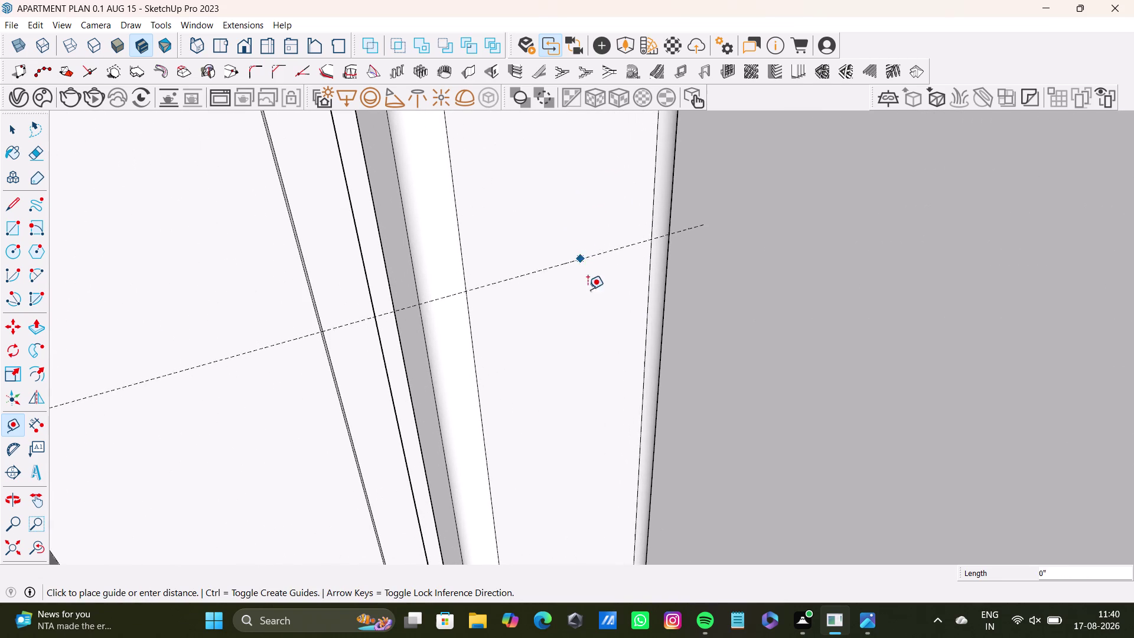
text(0.)
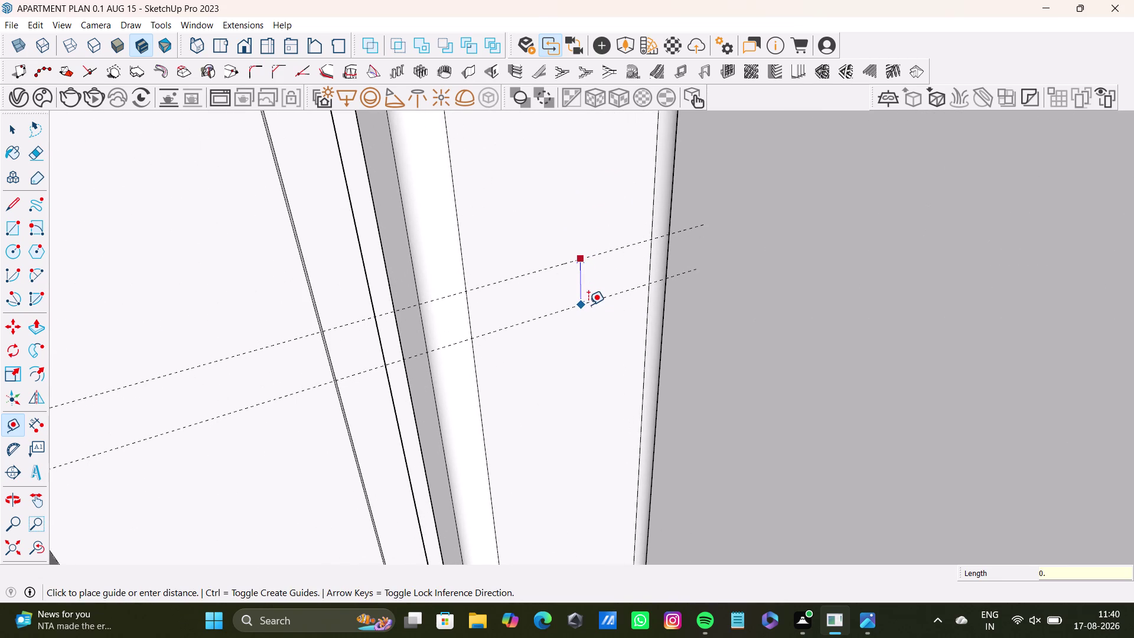
text(5)
key(shift+quotedbl)
key(Return)
scroll(down, 3)
middle_drag(603, 309, 603, 279)
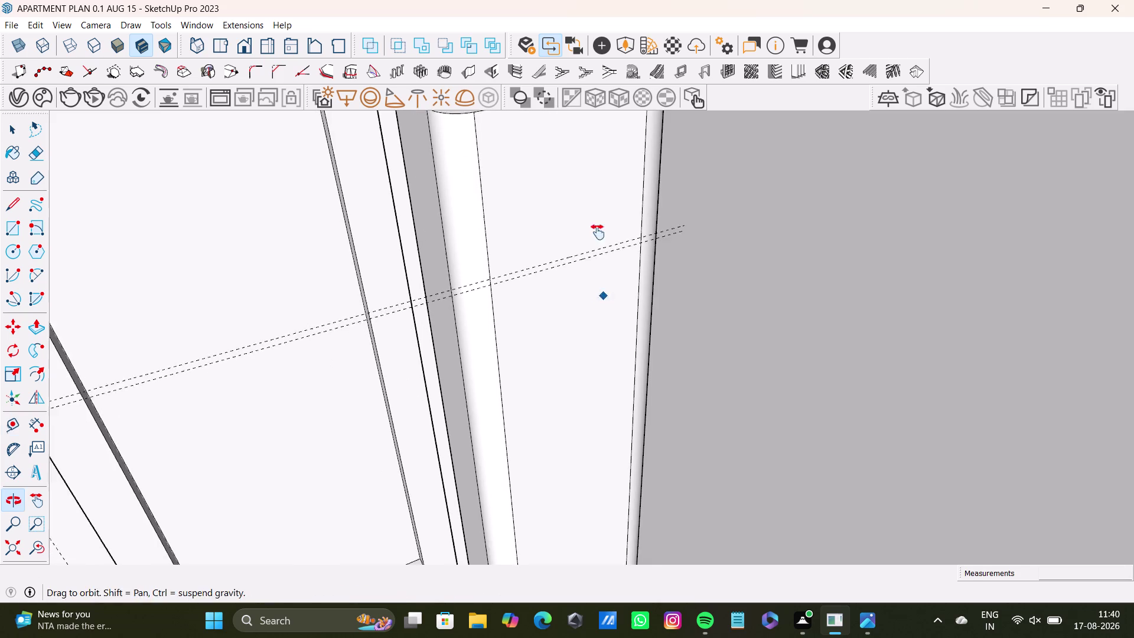
middle_drag(603, 278, 592, 188)
Add another guide offset 0.5" from an existing pillar guide.
click(560, 151)
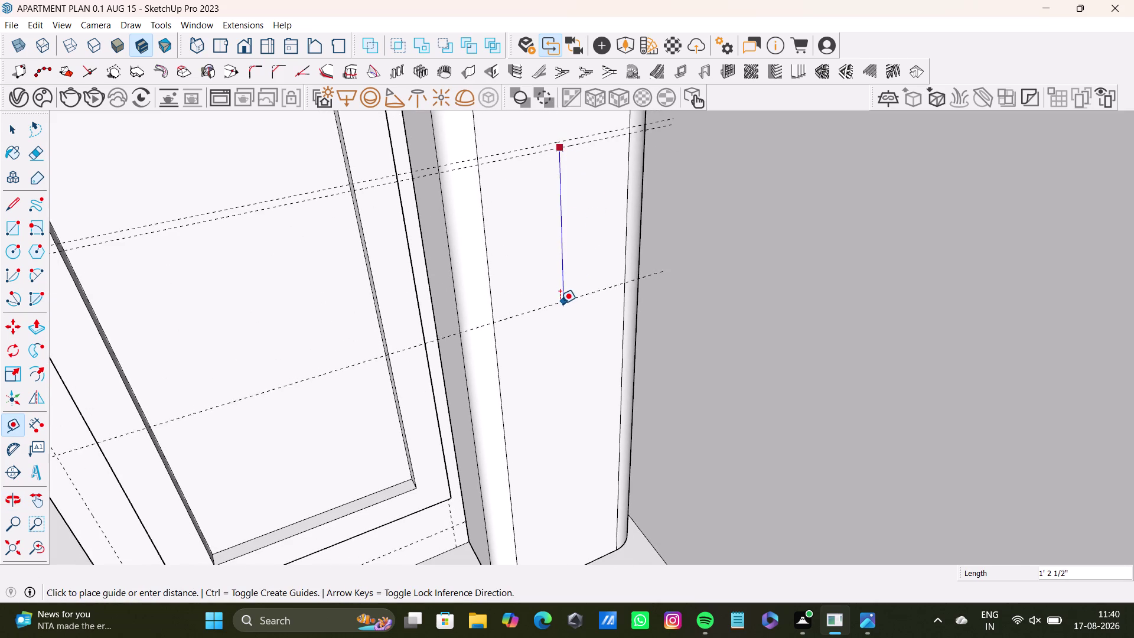
click(559, 310)
click(562, 308)
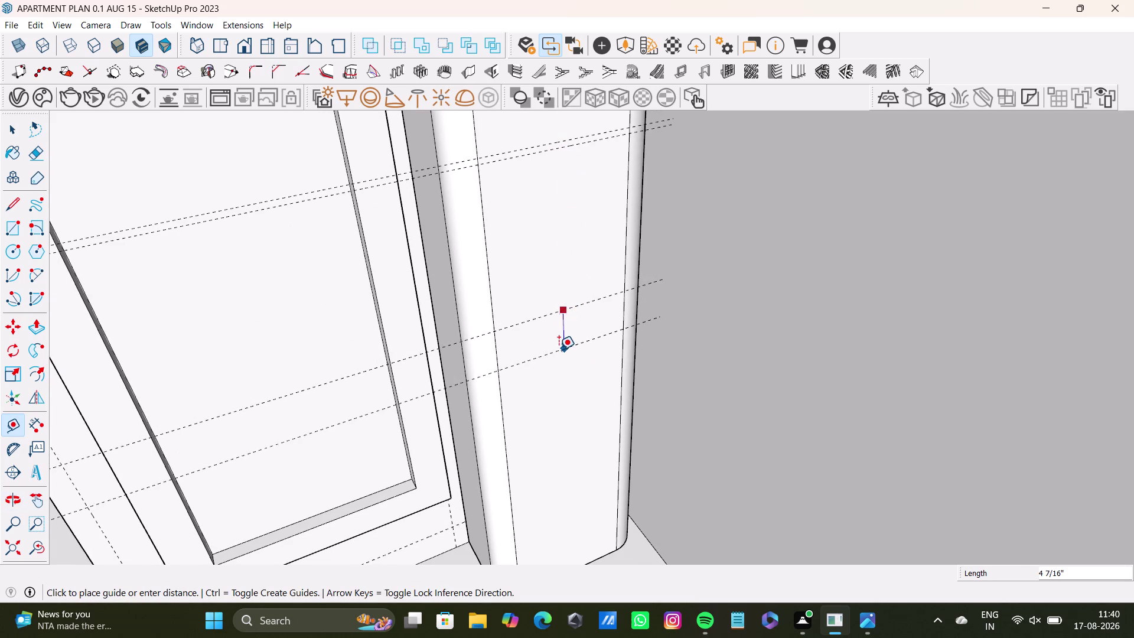
text(0.5)
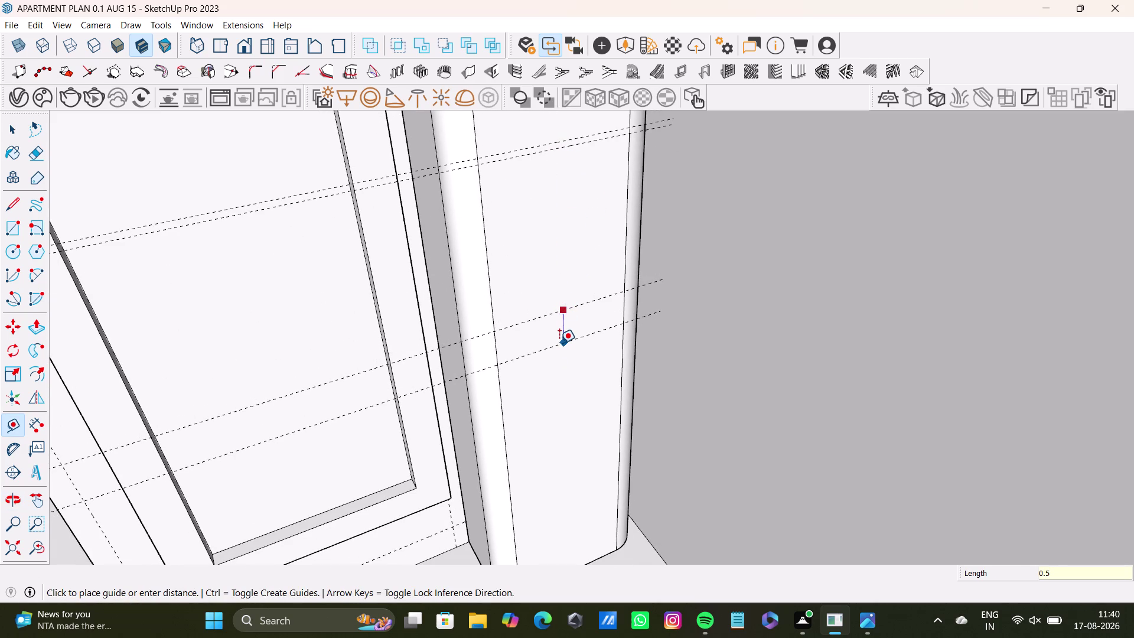
key(shift+quotedbl)
key(Return)
Place a lower guide on the pillar with a companion guide 0.5" below it.
middle_drag(595, 358, 600, 259)
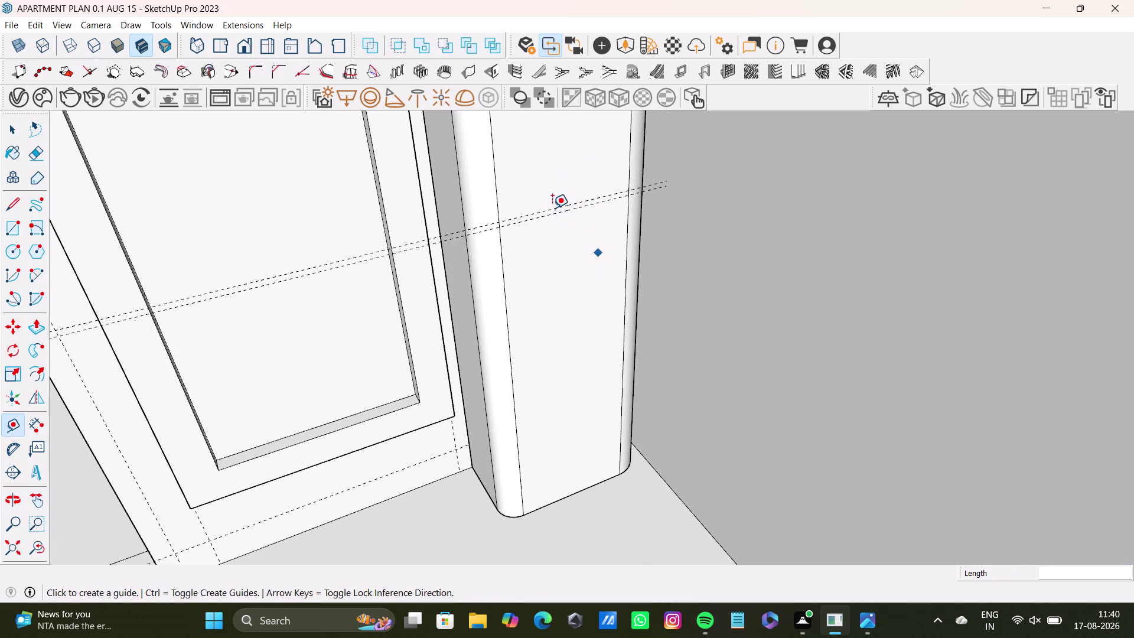
click(569, 210)
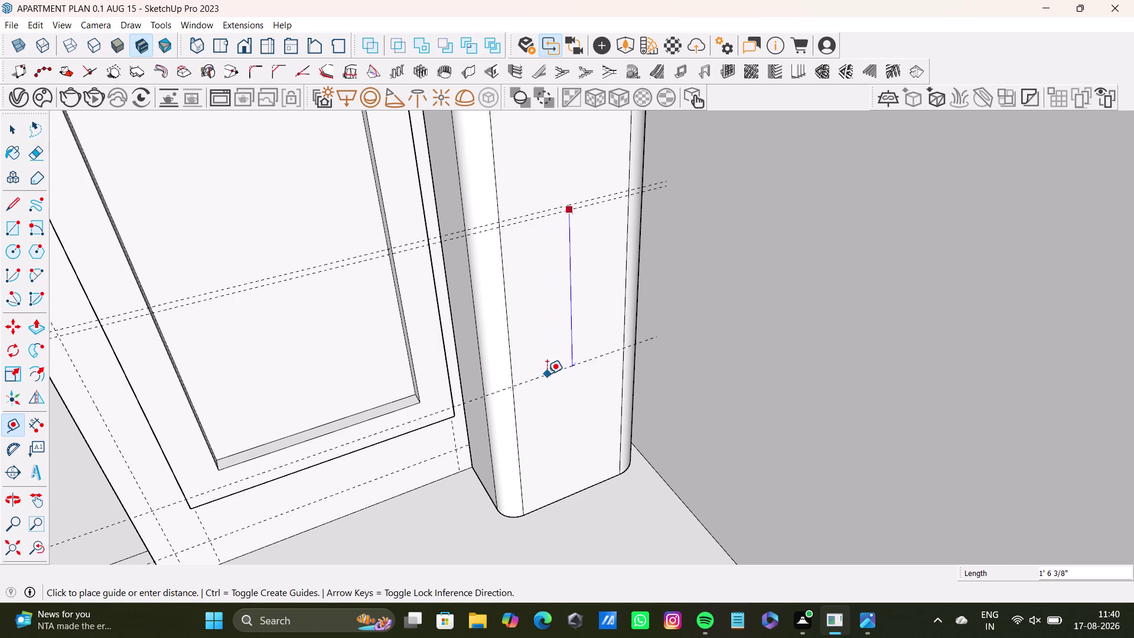
click(547, 365)
click(565, 358)
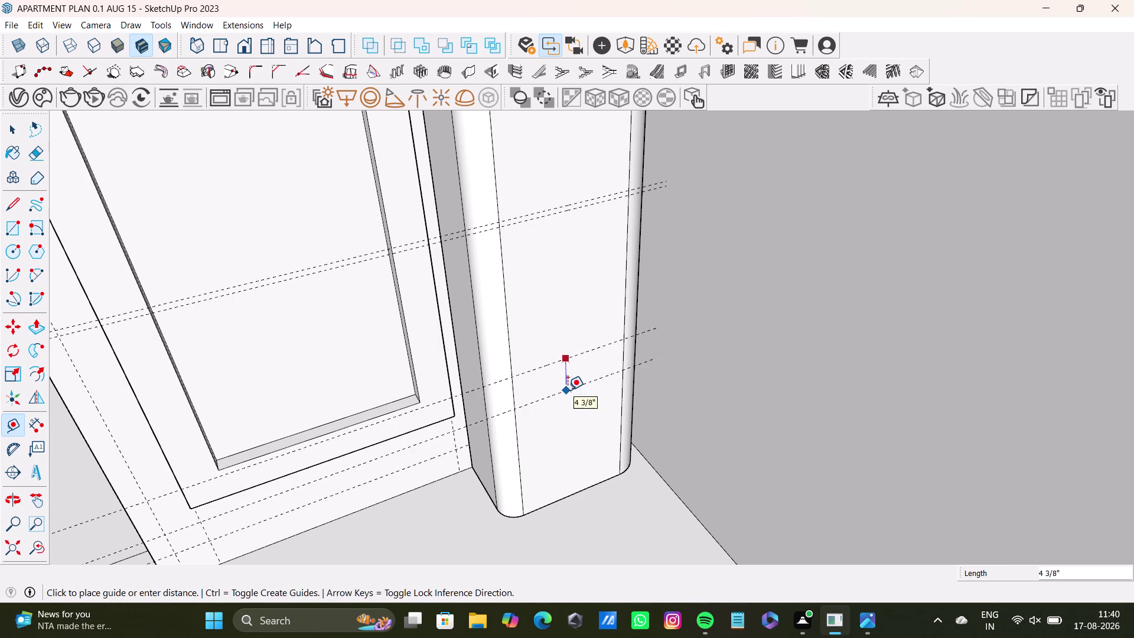
key(0)
text(.5)
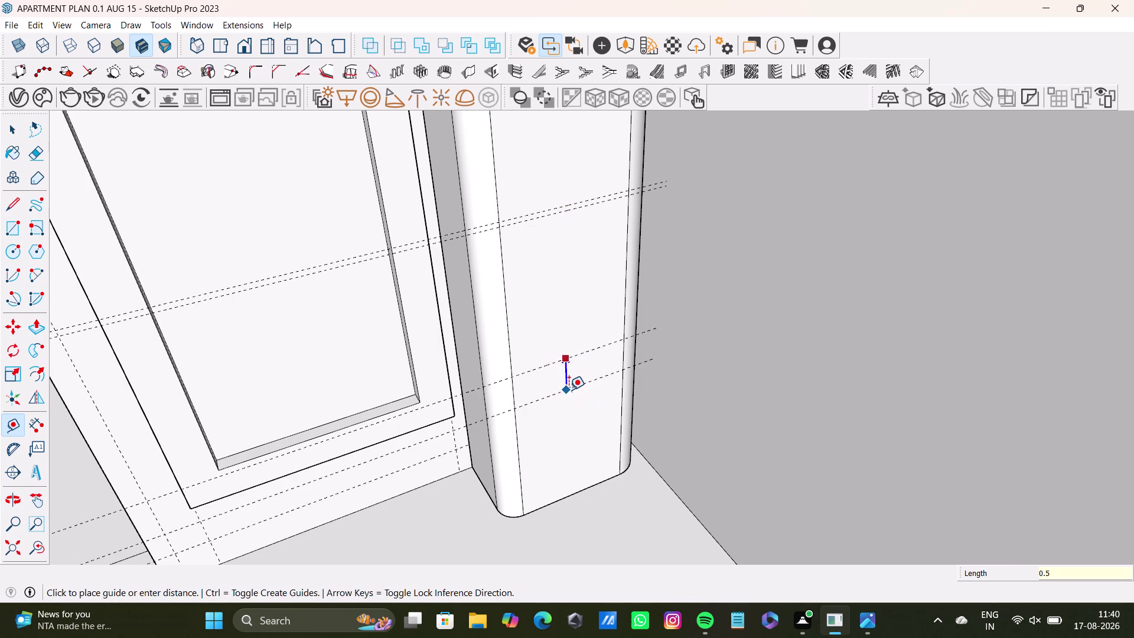
text(")
key(Return)
scroll(down, 3)
middle_drag(539, 341, 564, 480)
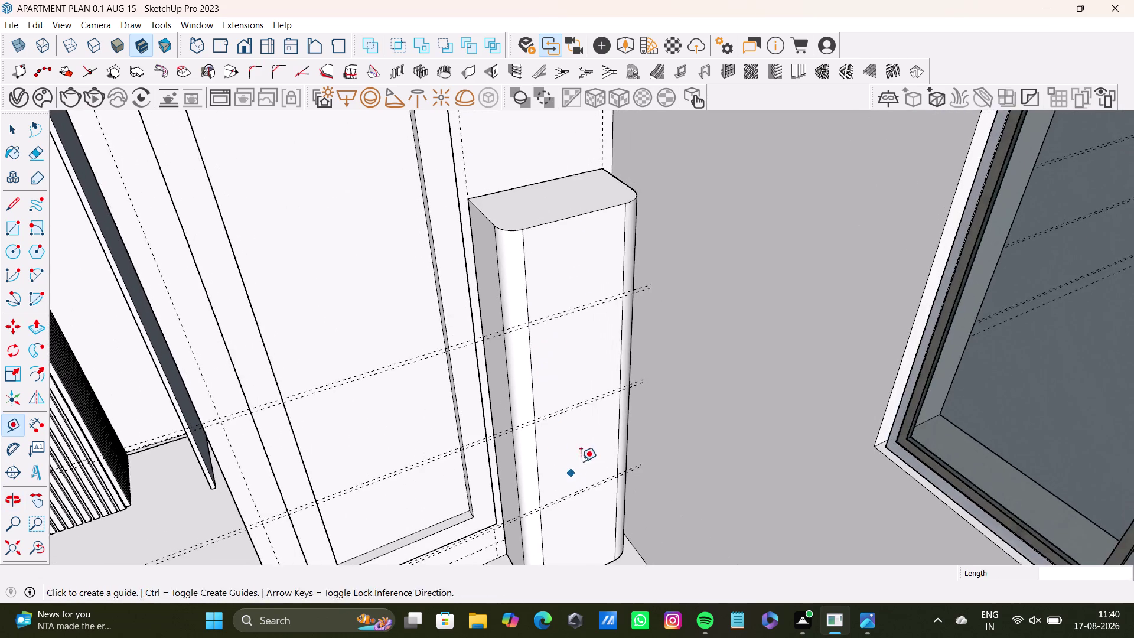
middle_drag(580, 461, 554, 417)
scroll(up, 3)
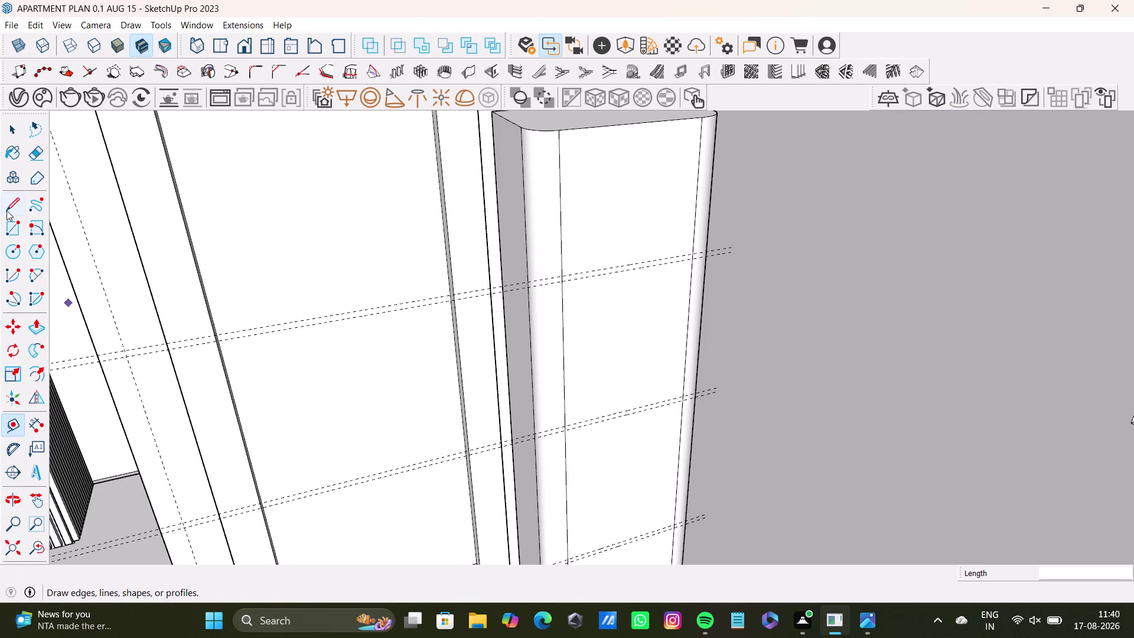
Draw edge-to-edge lines along the first guide pair on the pillar face.
click(6, 210)
scroll(up, 3)
click(551, 318)
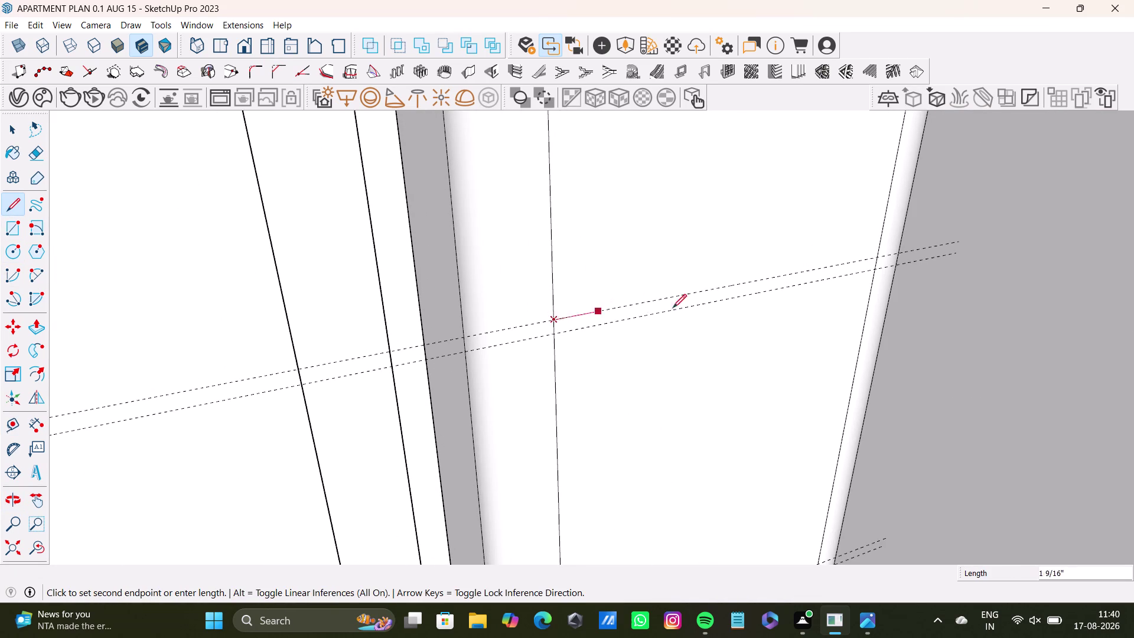
click(879, 254)
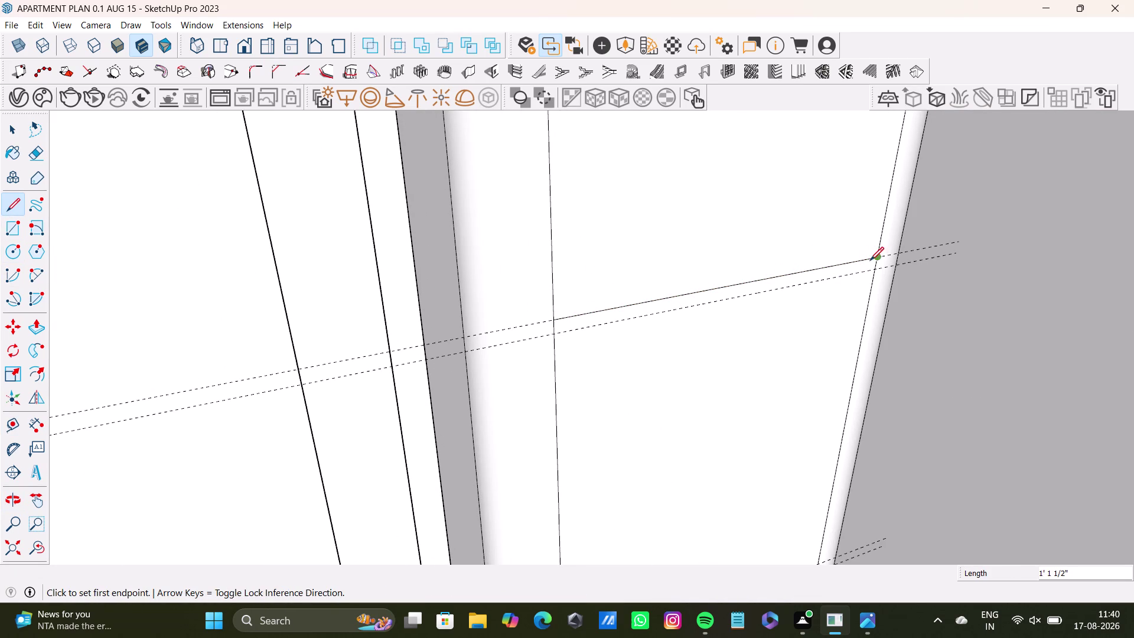
click(556, 333)
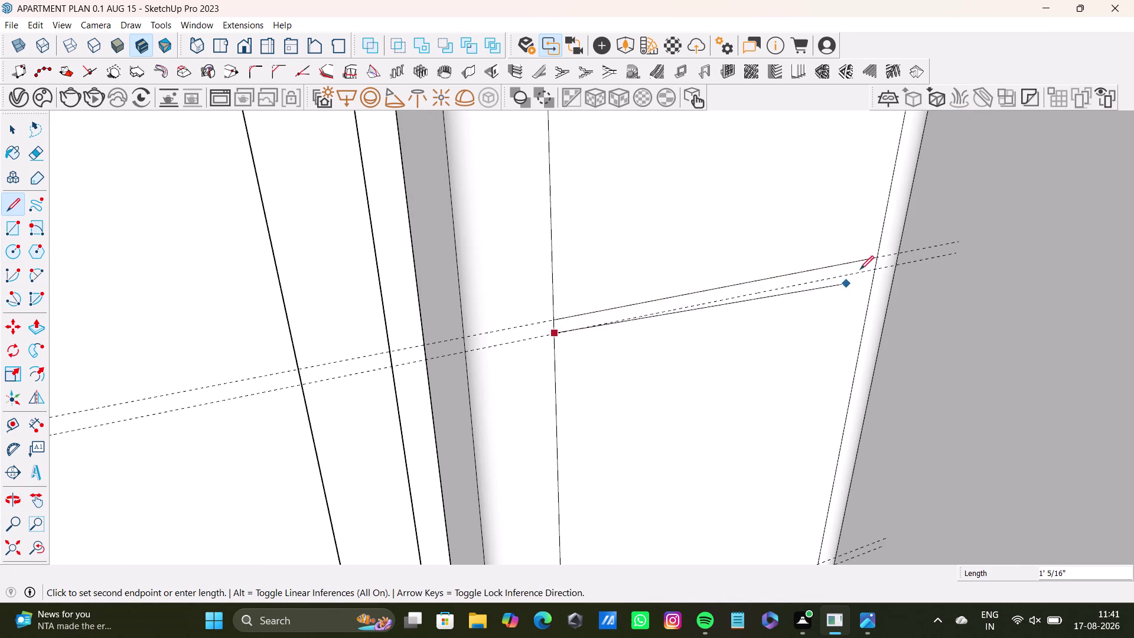
key(space)
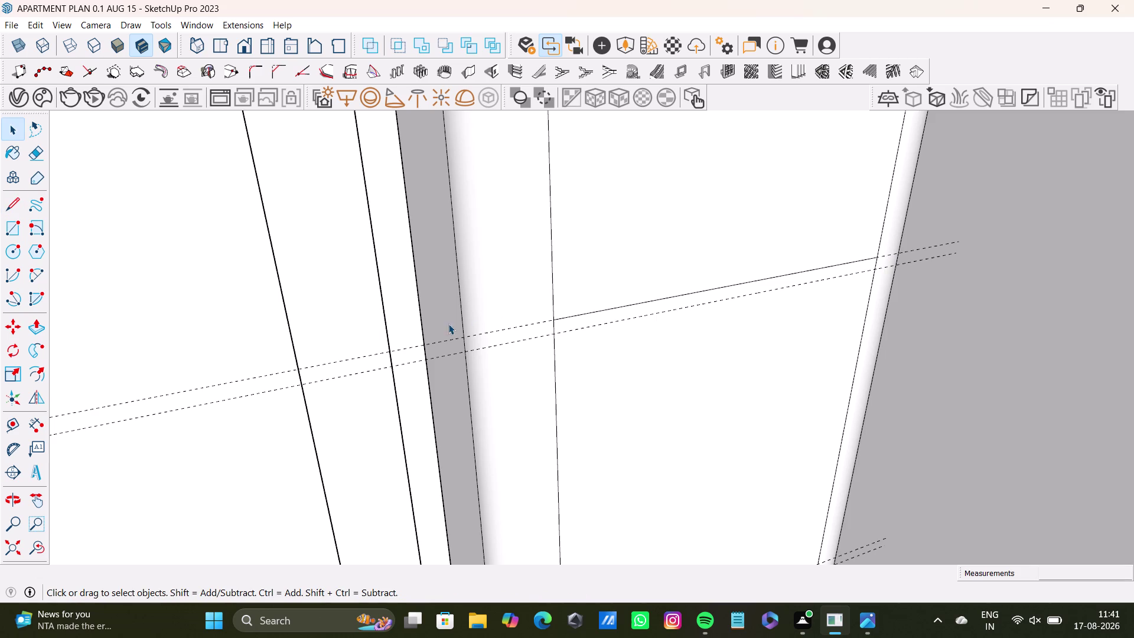
key(l)
scroll(up, 3)
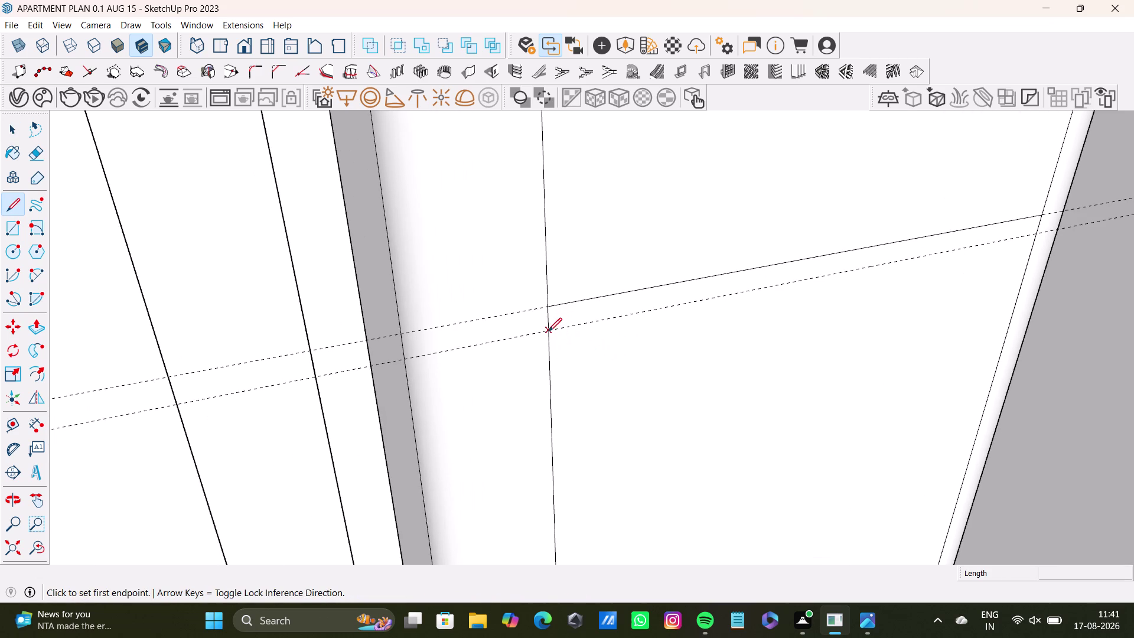
drag(548, 331, 553, 331)
click(1034, 233)
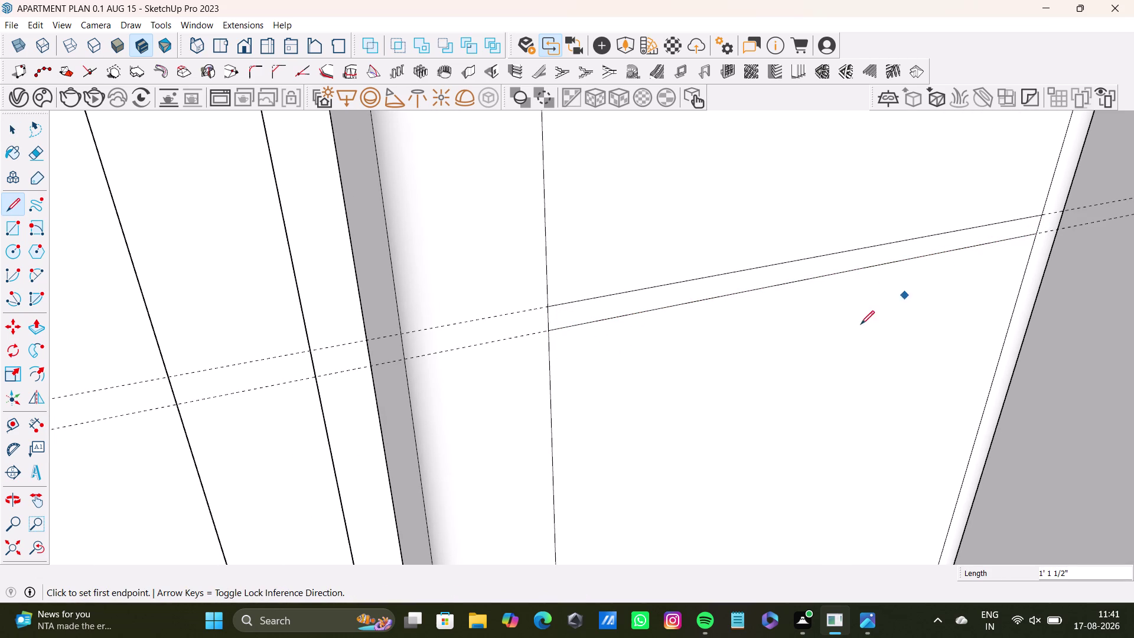
scroll(down, 3)
scroll(down, 3)
middle_drag(836, 380, 766, 188)
scroll(up, 3)
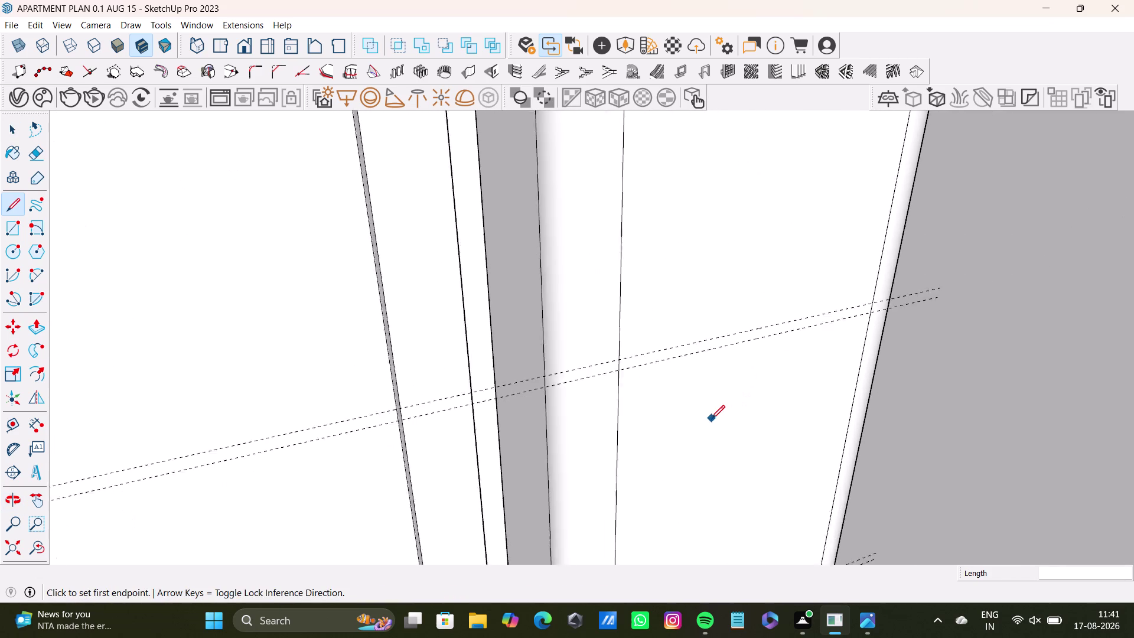
scroll(up, 3)
Draw lines along the next guide pair, undoing the faulty lower line.
click(580, 337)
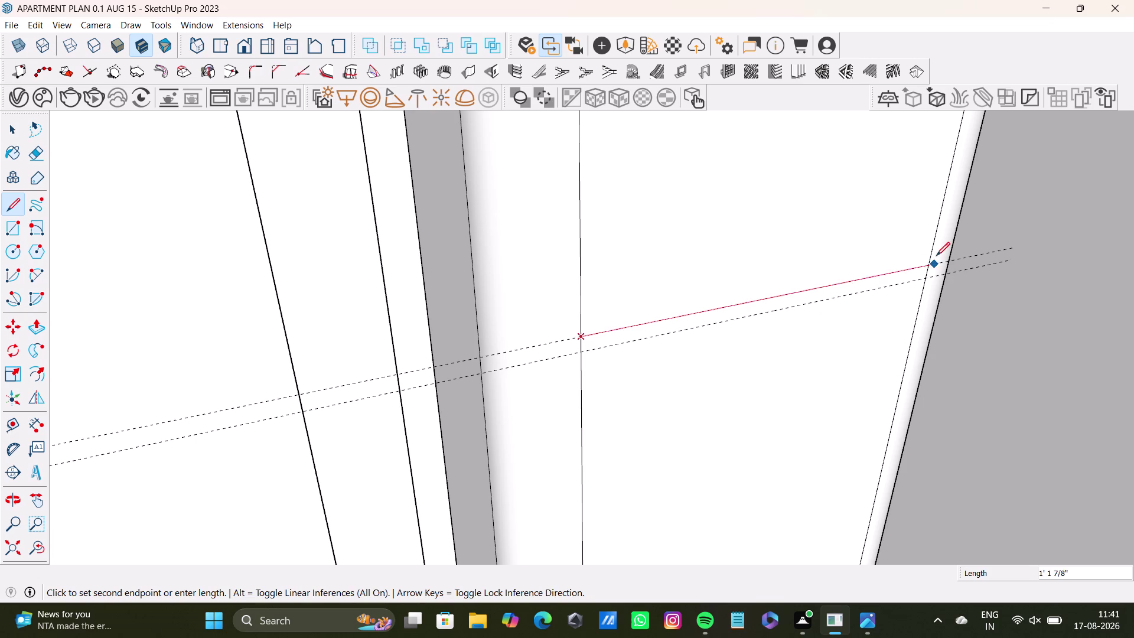
click(928, 263)
key(space)
middle_drag(753, 388, 626, 311)
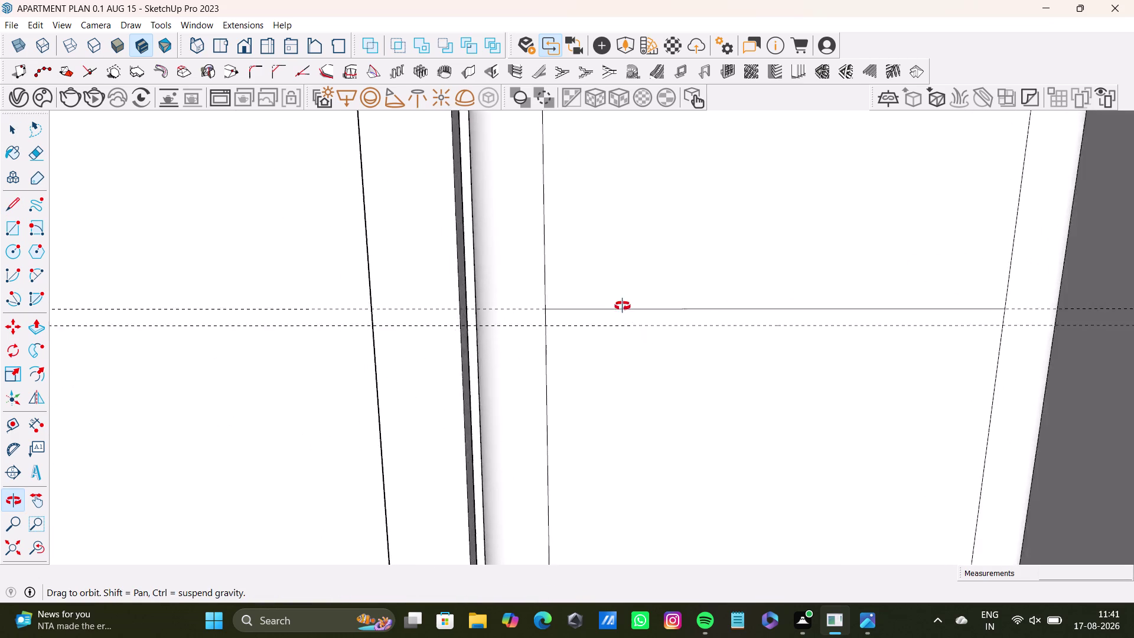
middle_drag(626, 310, 645, 287)
click(5, 203)
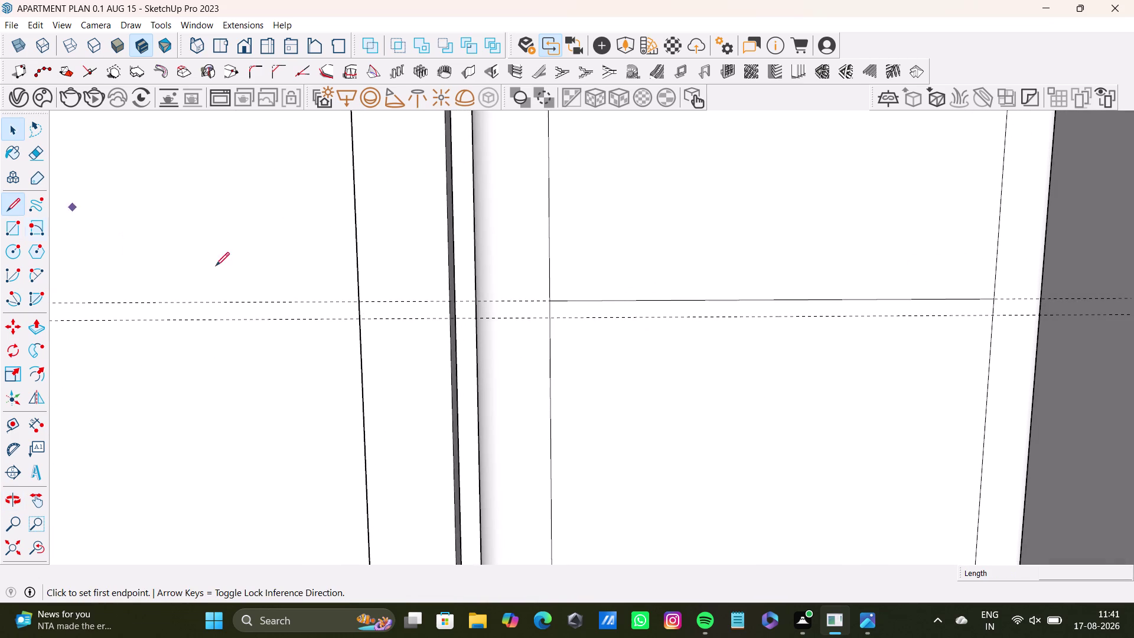
scroll(up, 3)
click(574, 313)
scroll(down, 3)
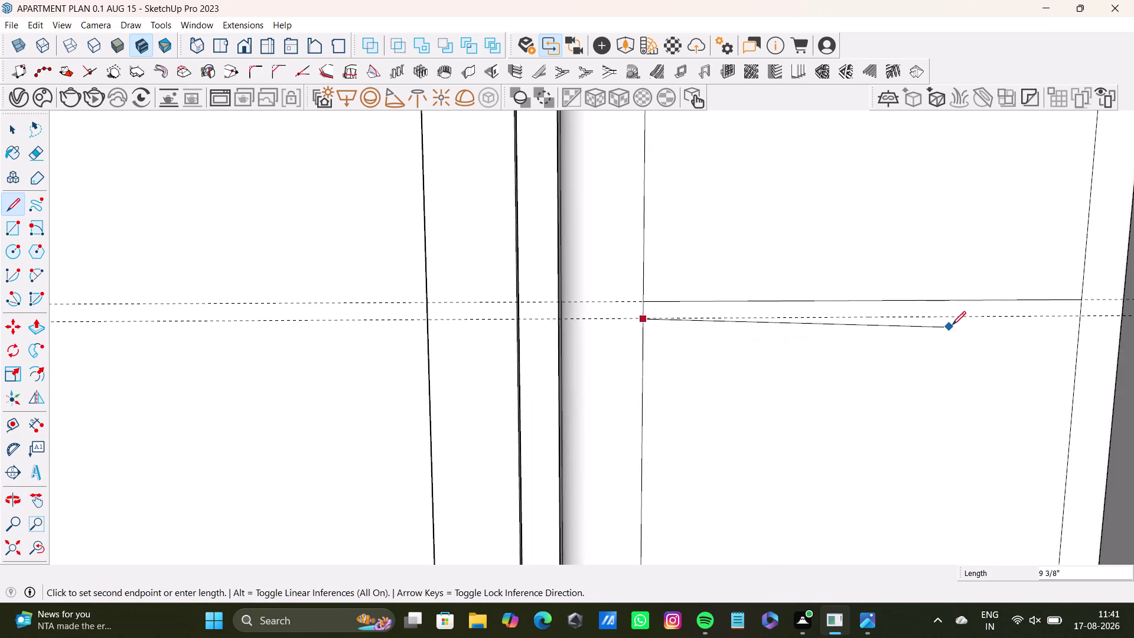
middle_drag(948, 324, 707, 326)
click(843, 317)
key(space)
scroll(down, 3)
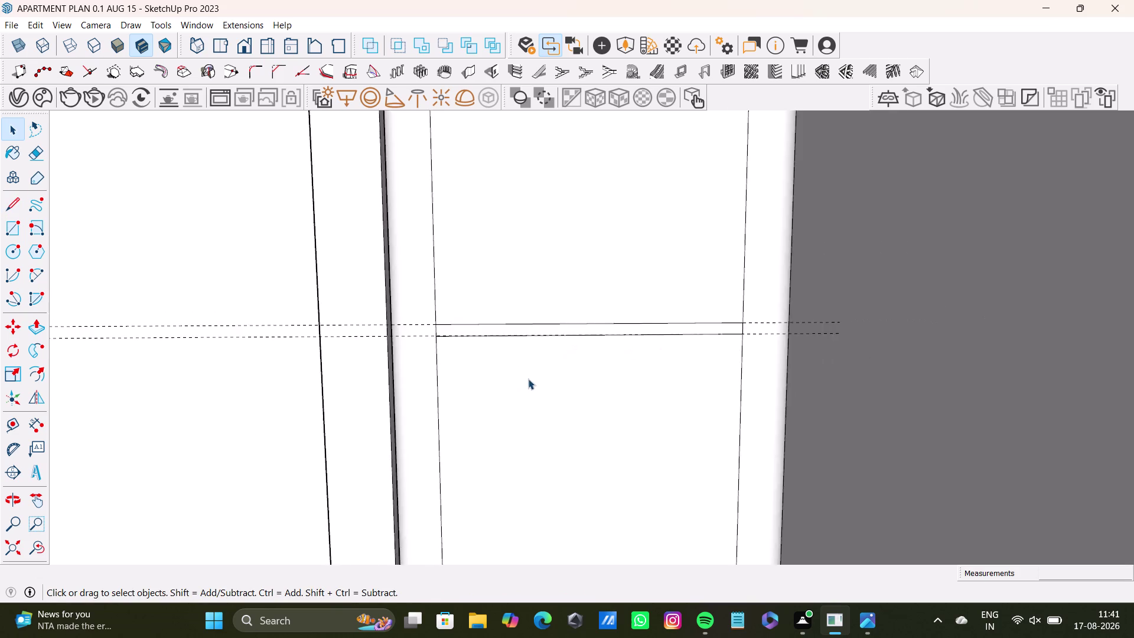
scroll(down, 3)
key(ctrl+z)
scroll(up, 3)
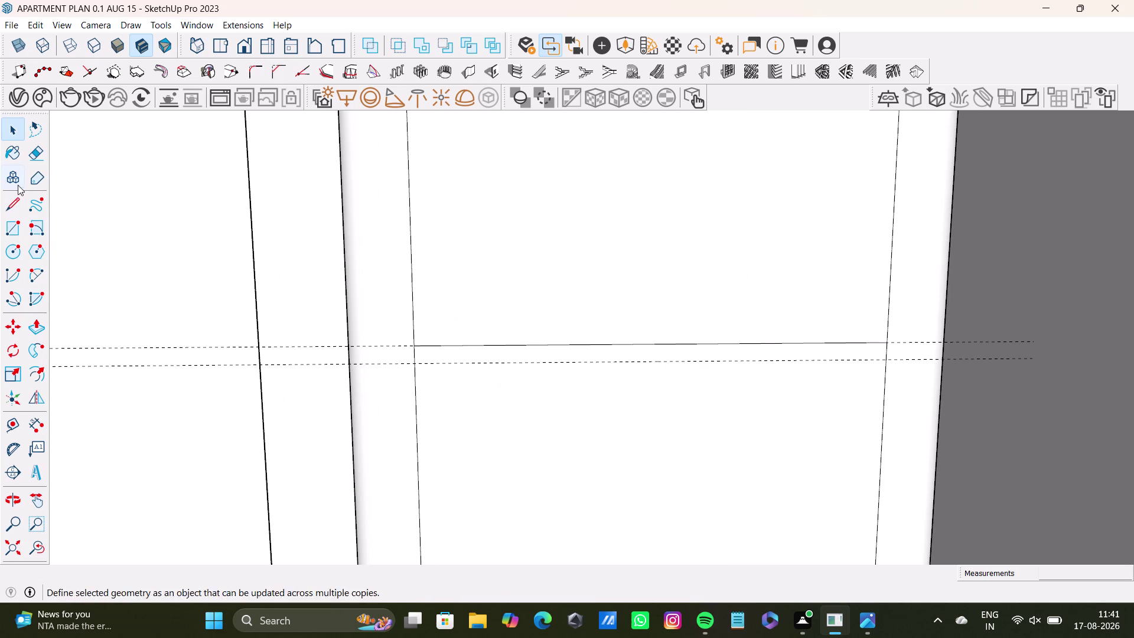
Redraw the lower line along its guide to the pillar's far edge.
click(13, 201)
scroll(up, 3)
click(482, 339)
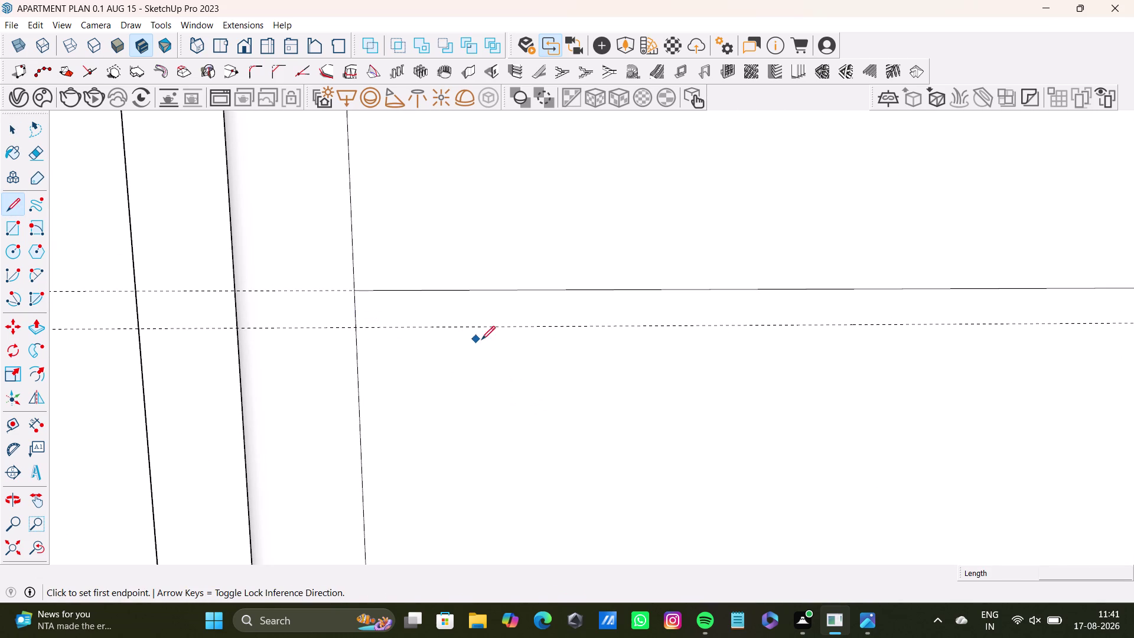
key(space)
click(7, 199)
click(362, 325)
scroll(down, 3)
middle_drag(957, 333, 739, 306)
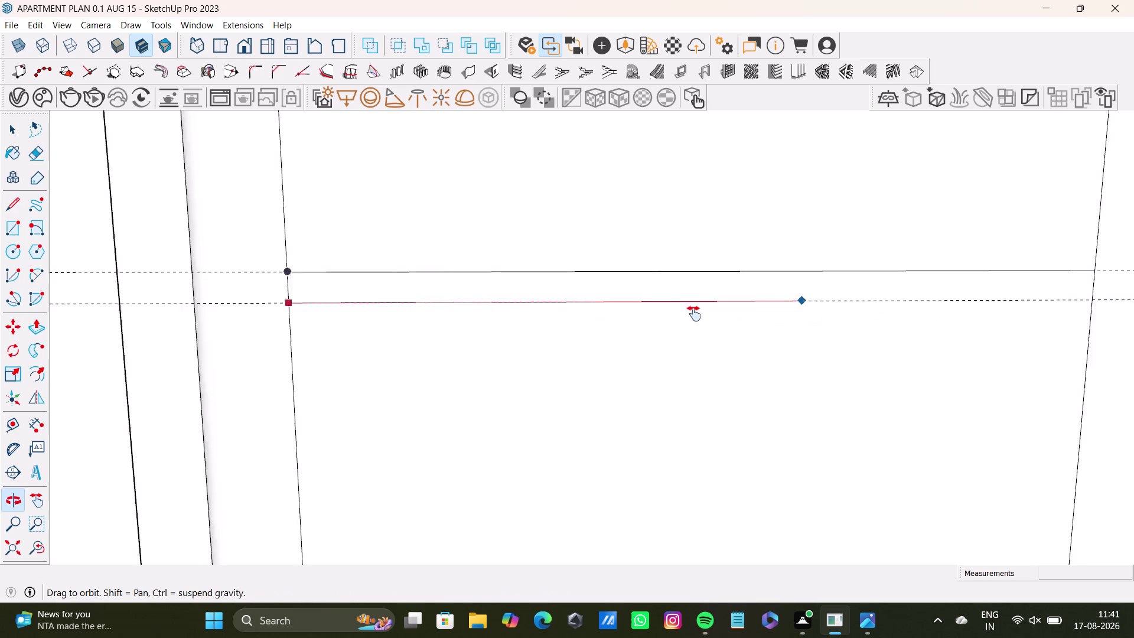
middle_drag(740, 305, 682, 316)
click(975, 309)
key(space)
scroll(down, 3)
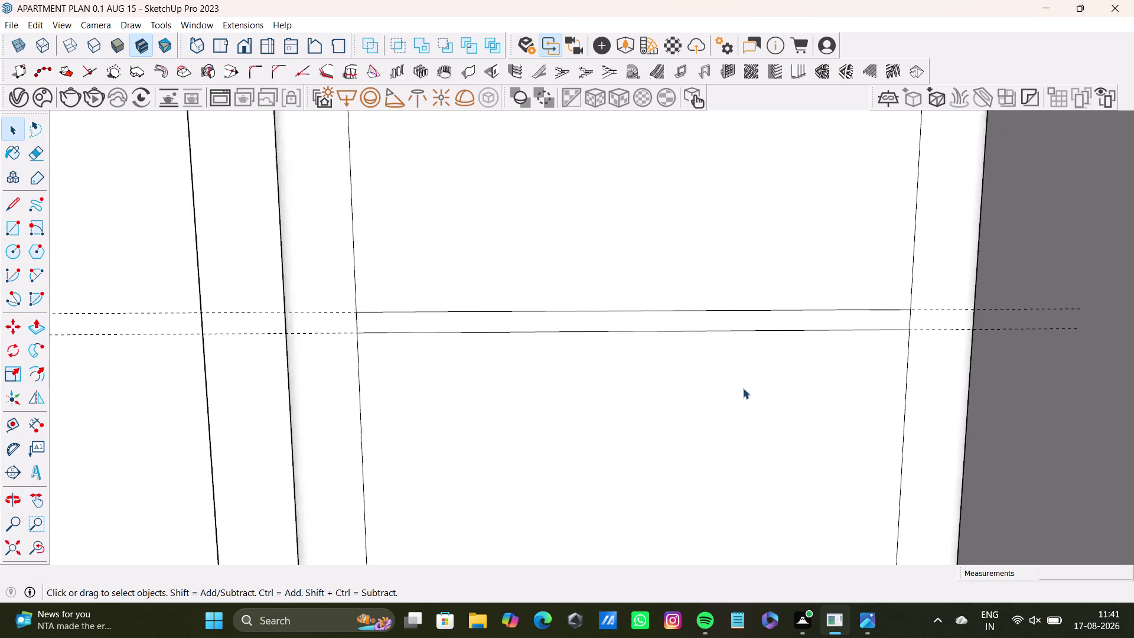
scroll(down, 3)
Orbit around the pillar box to inspect the drawn bands.
middle_drag(736, 402, 736, 275)
middle_drag(710, 345, 719, 374)
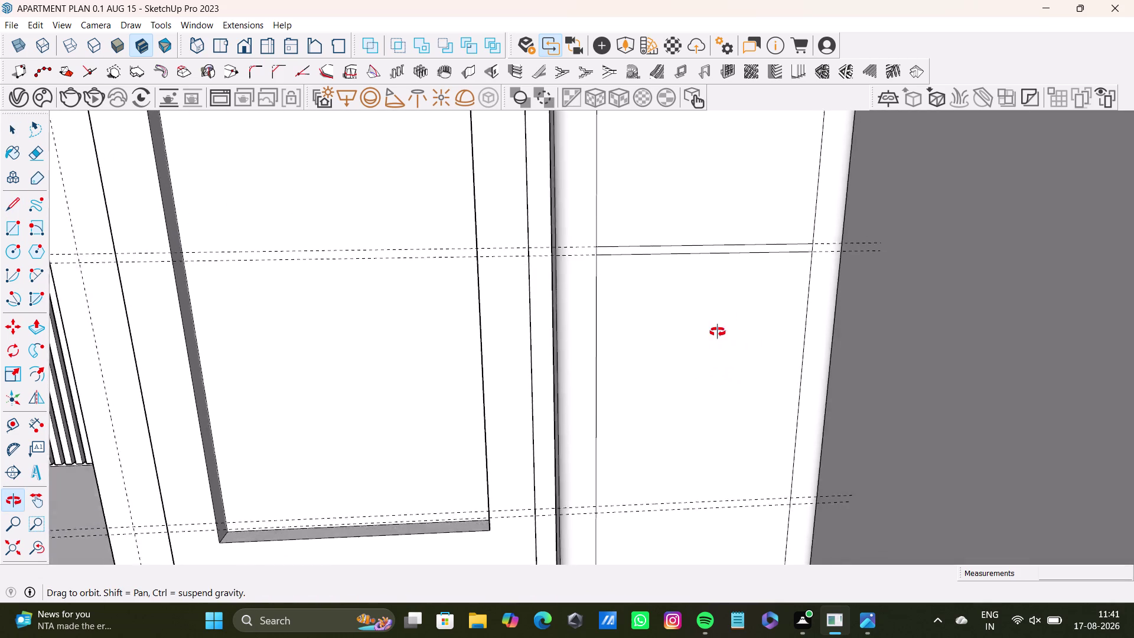
middle_drag(718, 375, 702, 250)
middle_drag(705, 324, 672, 259)
middle_drag(719, 487, 722, 488)
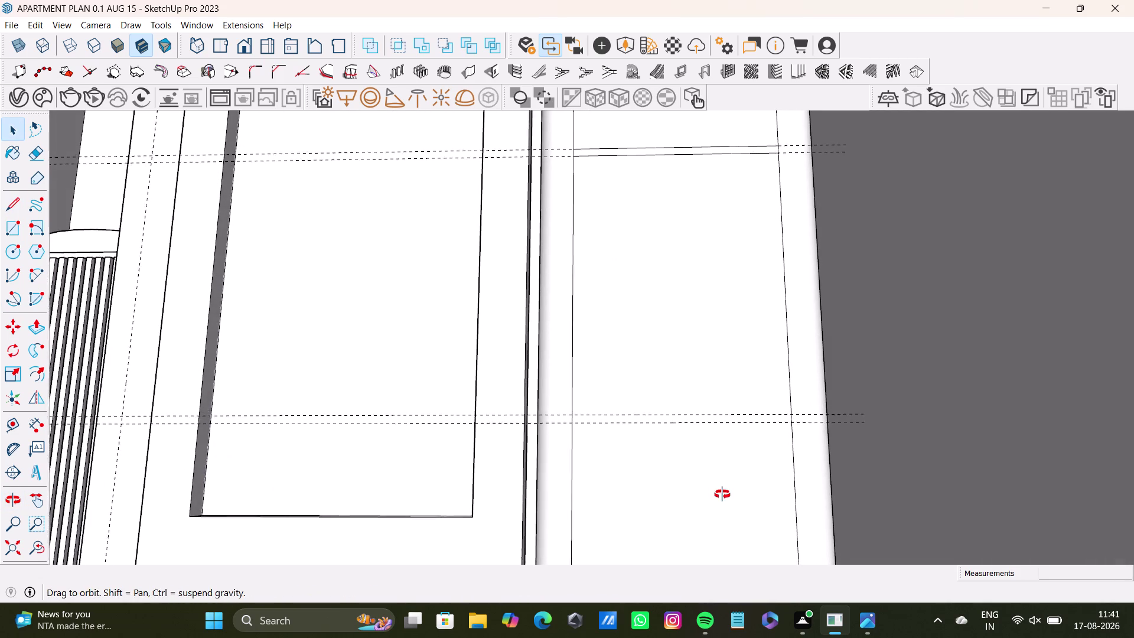
middle_drag(722, 488, 714, 637)
middle_drag(742, 367, 733, 600)
middle_drag(685, 447, 684, 518)
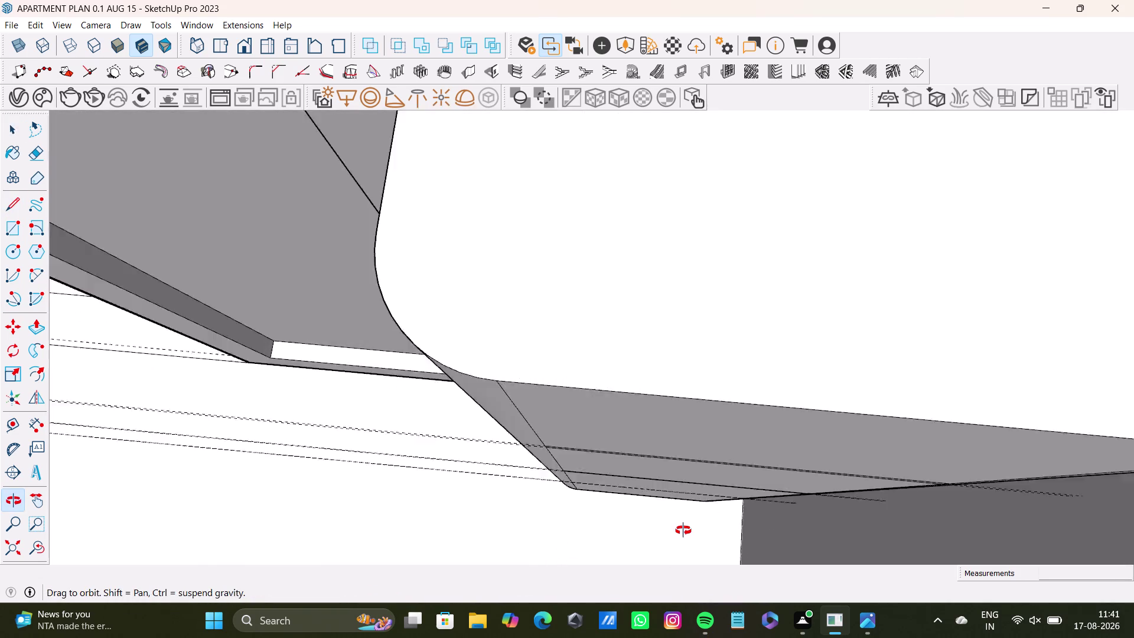
middle_drag(684, 518, 720, 300)
scroll(up, 3)
middle_drag(713, 366, 712, 425)
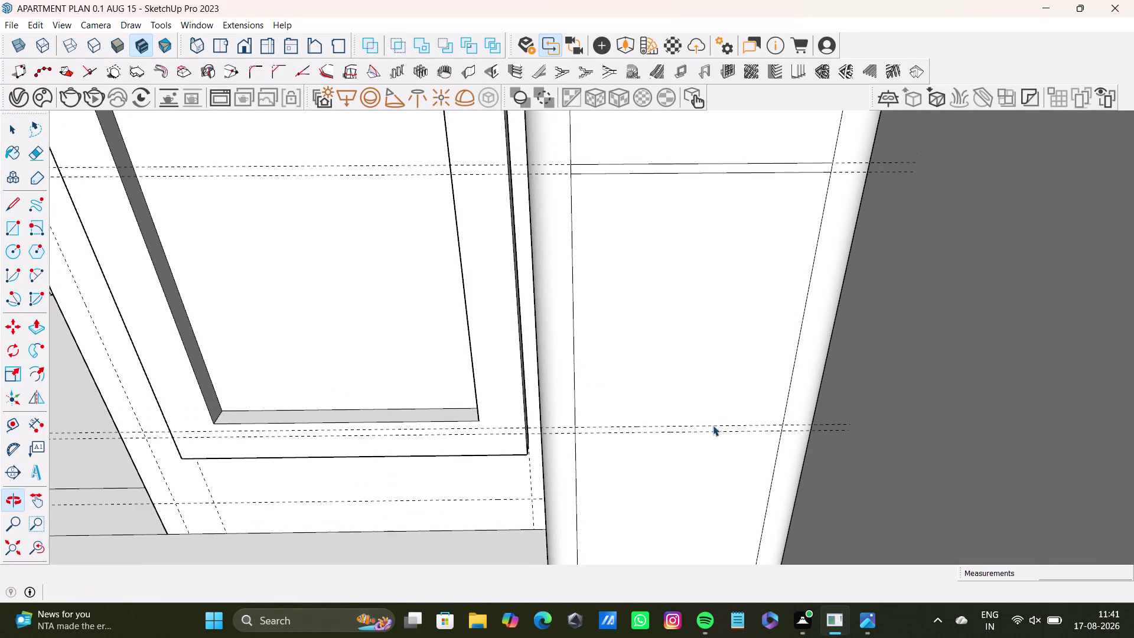
middle_drag(713, 425, 714, 399)
click(12, 204)
Trace lines along both lower guides edge to edge, then orbit out to view the pillar.
scroll(up, 3)
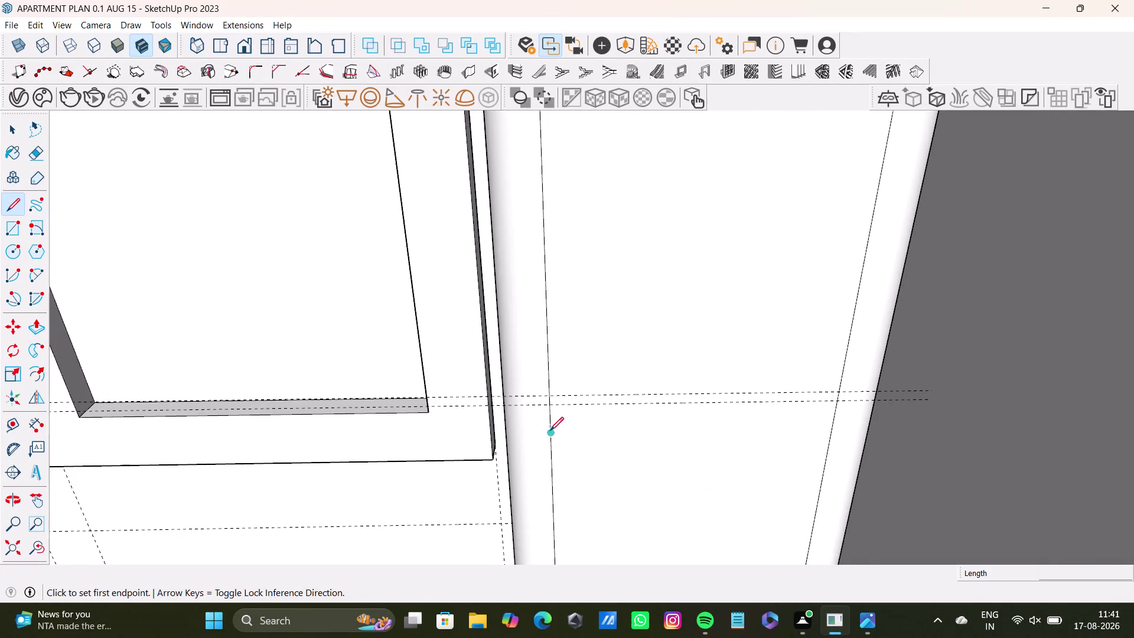
middle_drag(739, 467, 715, 371)
drag(523, 289, 540, 290)
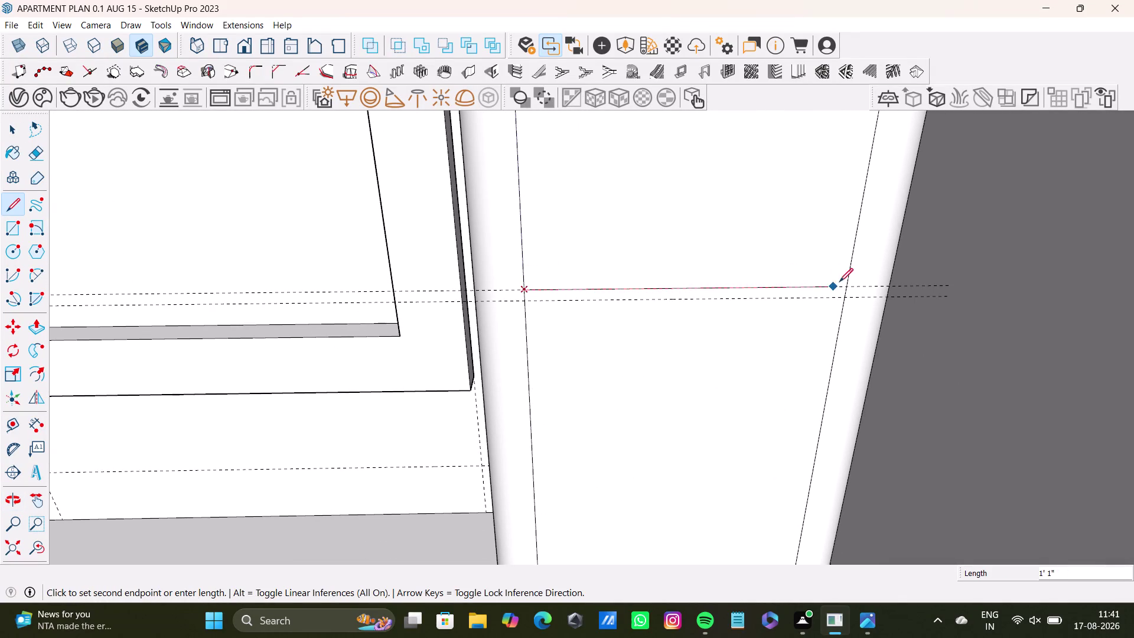
click(846, 282)
click(524, 302)
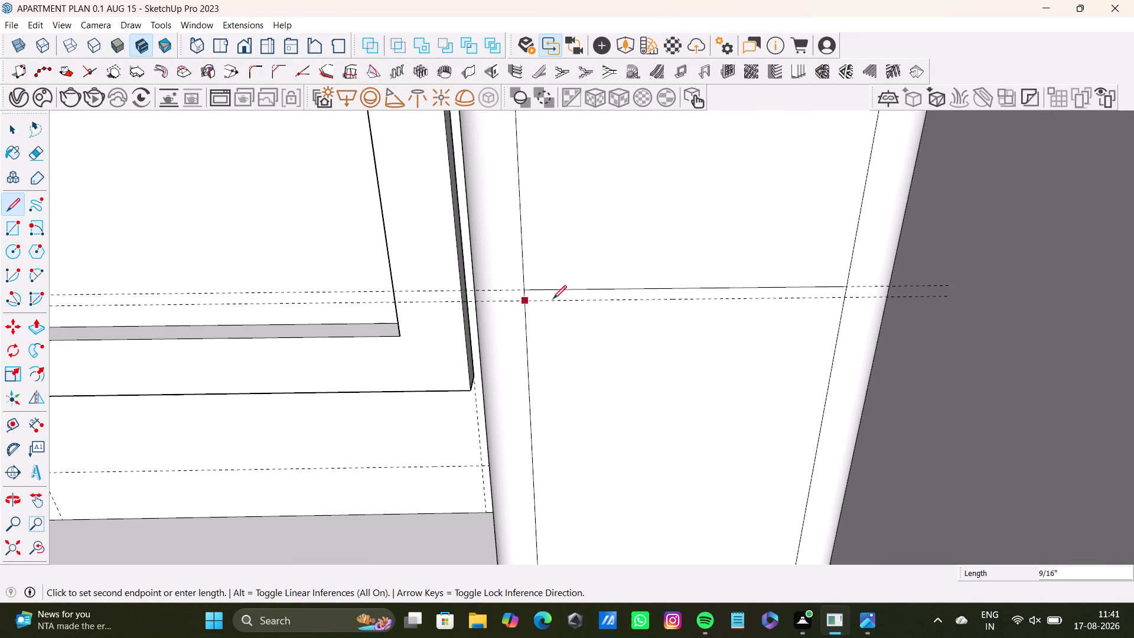
click(845, 299)
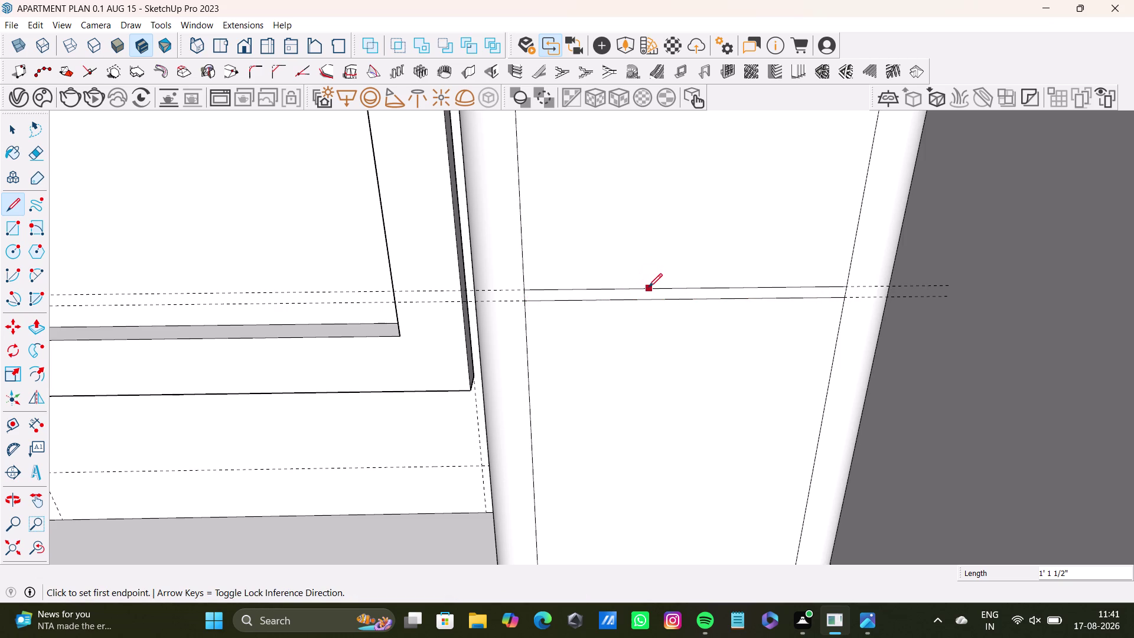
scroll(down, 3)
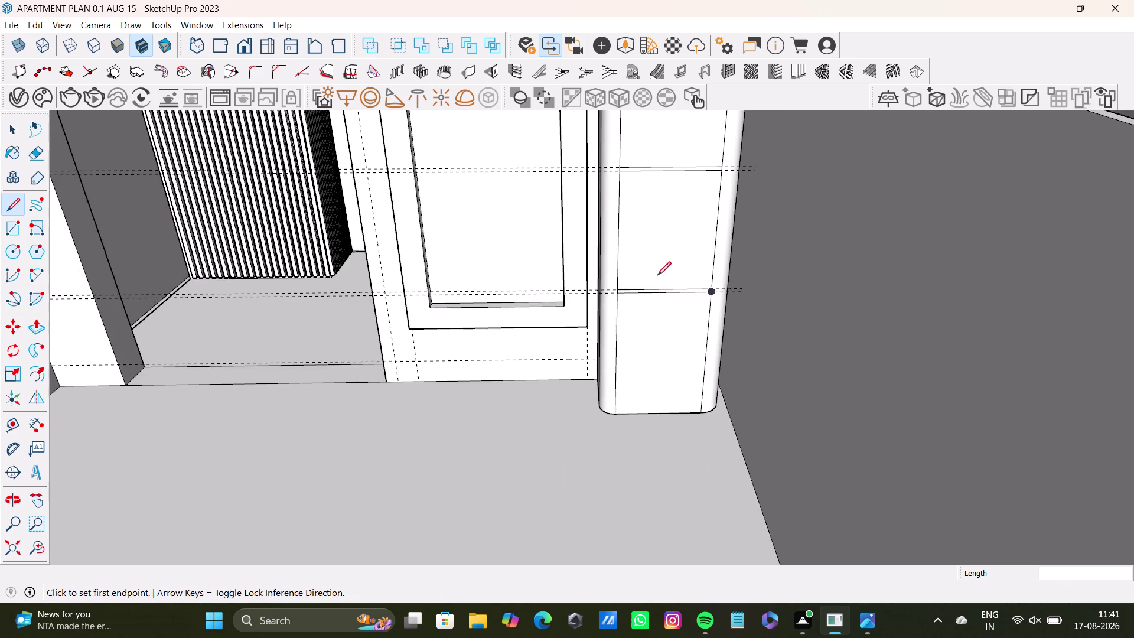
middle_drag(657, 276, 647, 407)
middle_drag(666, 405, 634, 415)
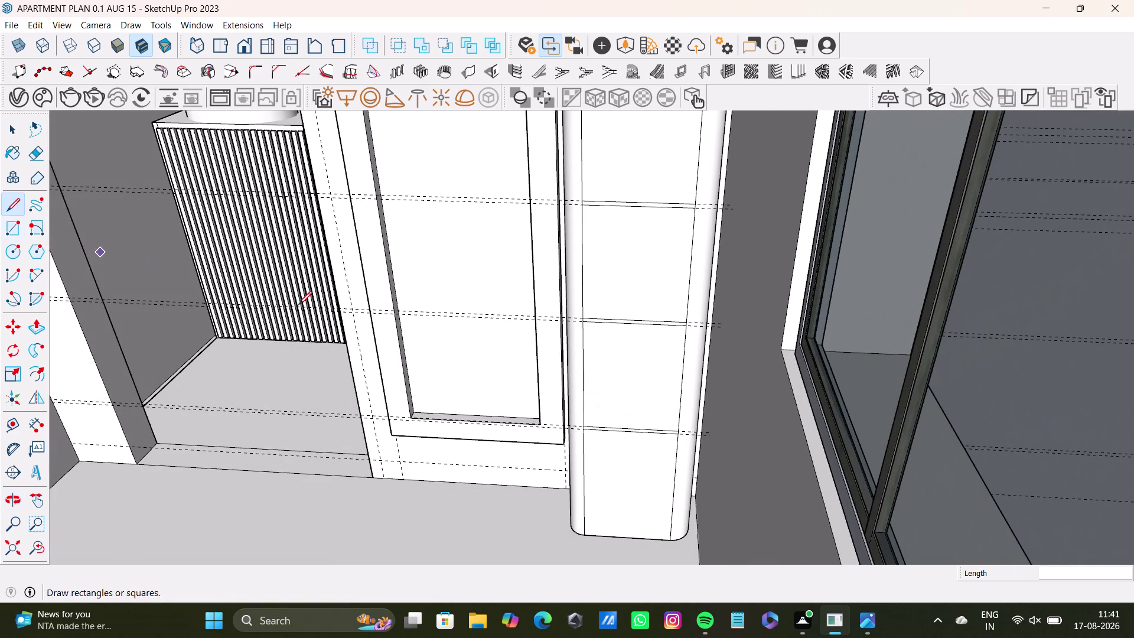
click(11, 425)
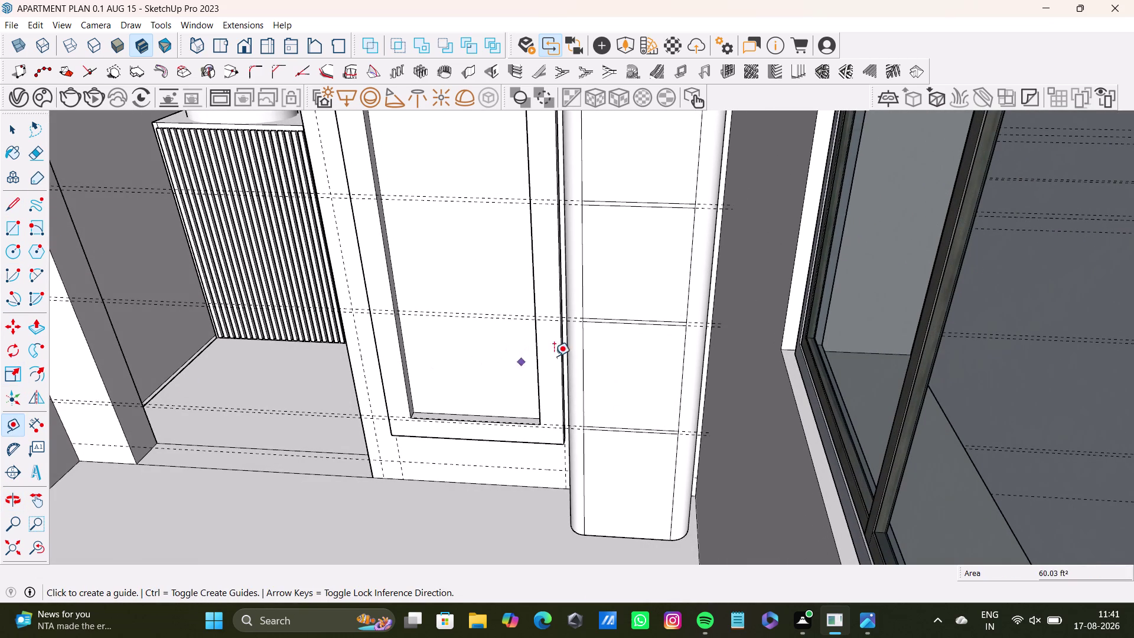
click(579, 364)
key(space)
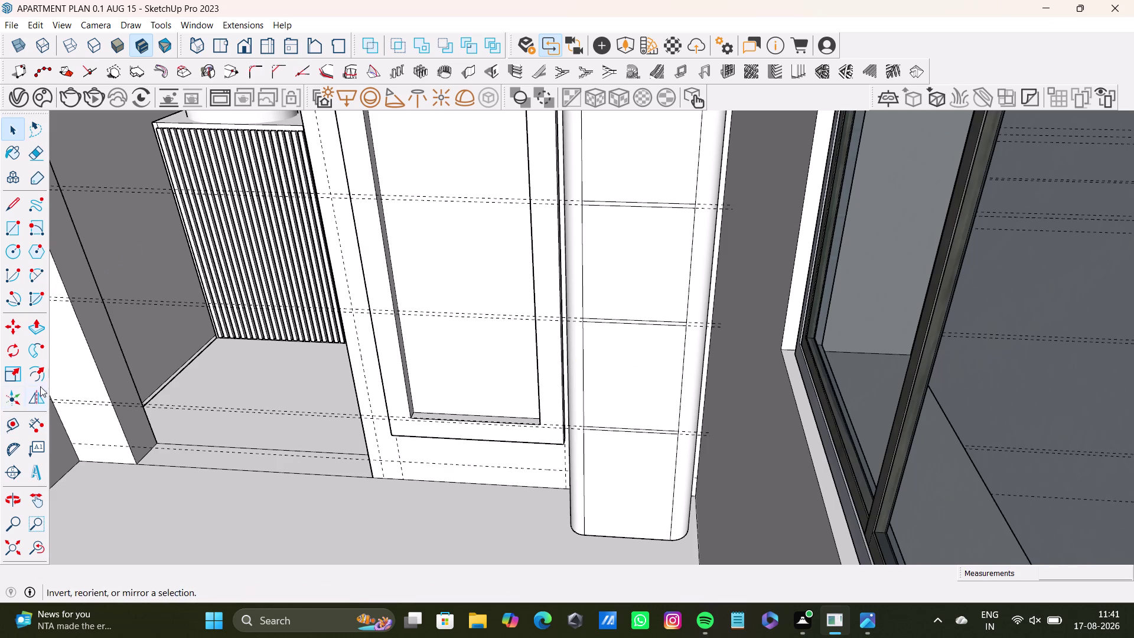
click(7, 424)
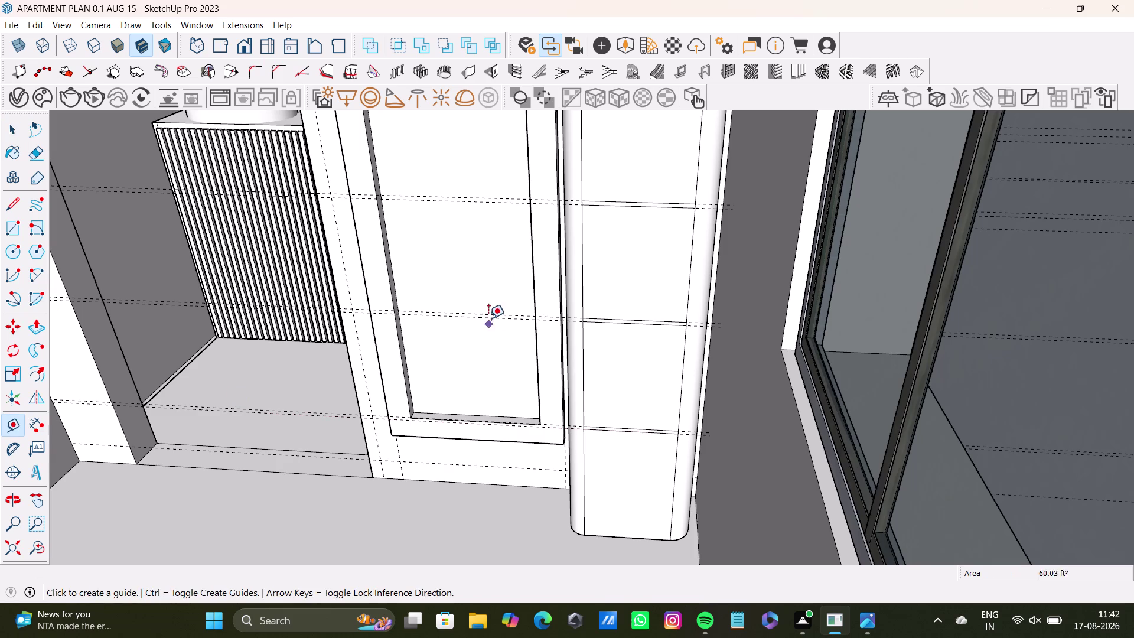
middle_drag(539, 373, 575, 369)
scroll(up, 3)
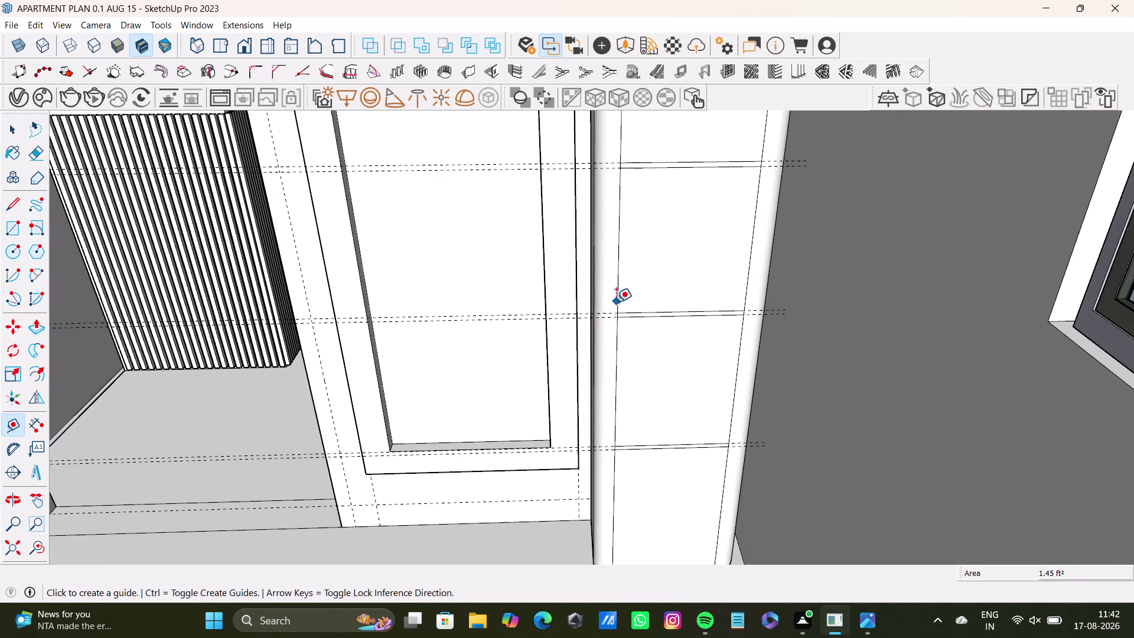
click(616, 301)
key(space)
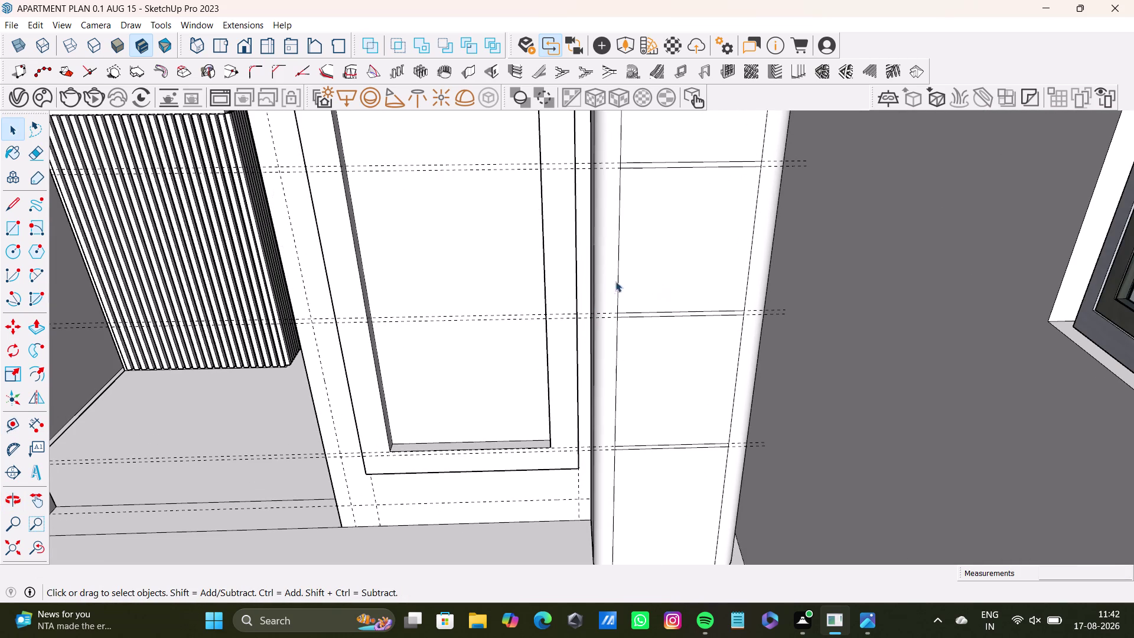
scroll(down, 3)
middle_drag(660, 278, 662, 435)
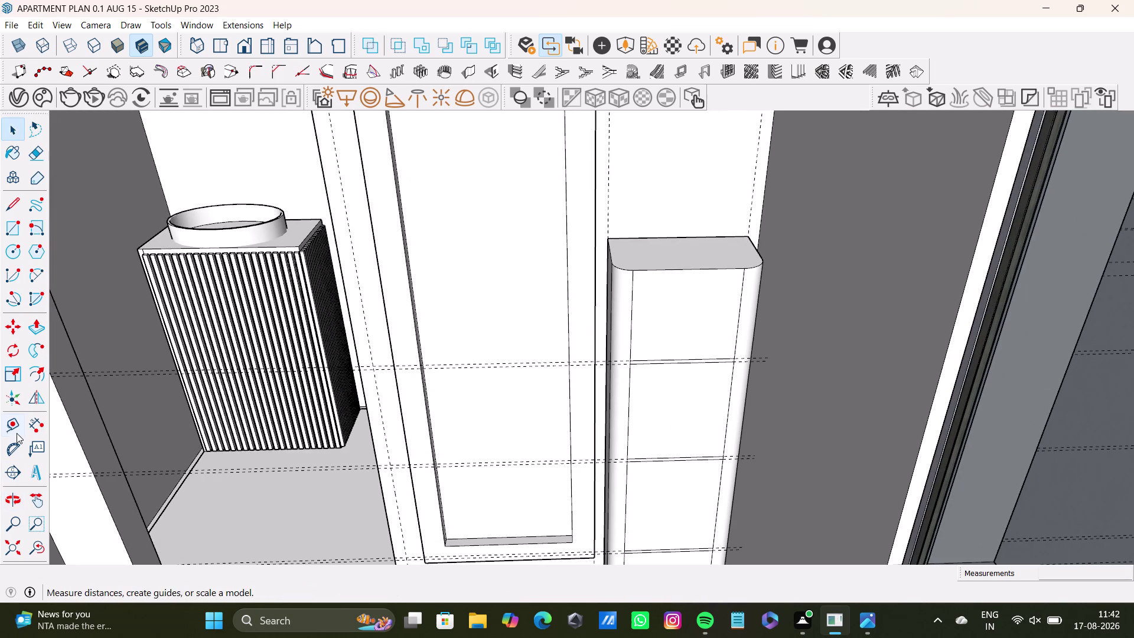
click(16, 430)
Place vertical guides 5" in from the left and right edges of the pillar box.
click(632, 327)
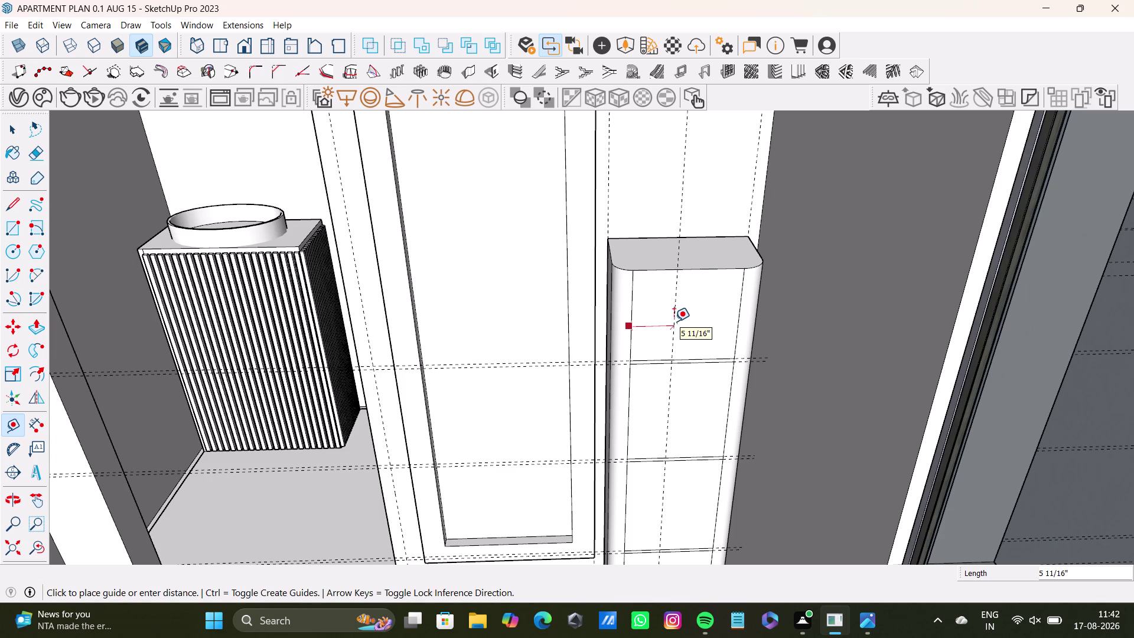
middle_drag(676, 321, 641, 283)
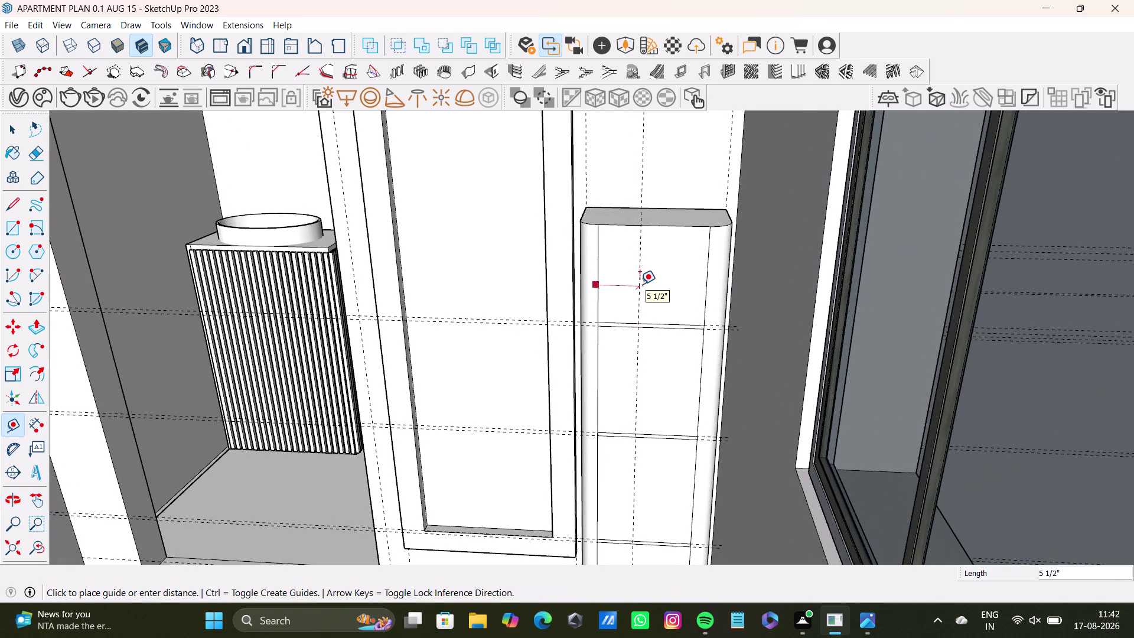
text(5)
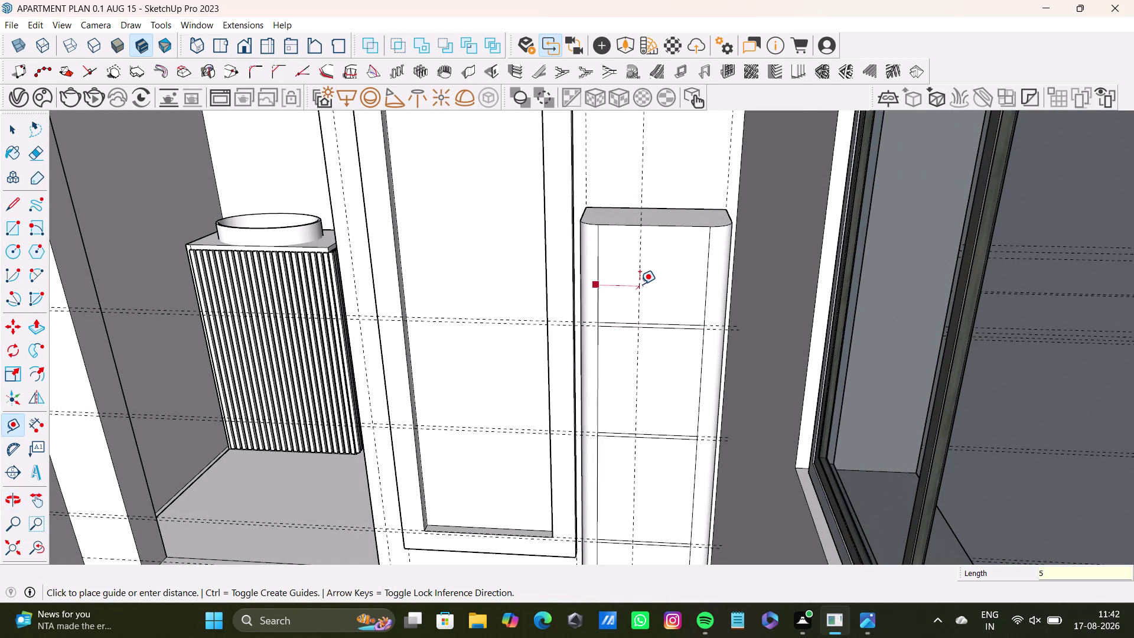
text(")
key(Return)
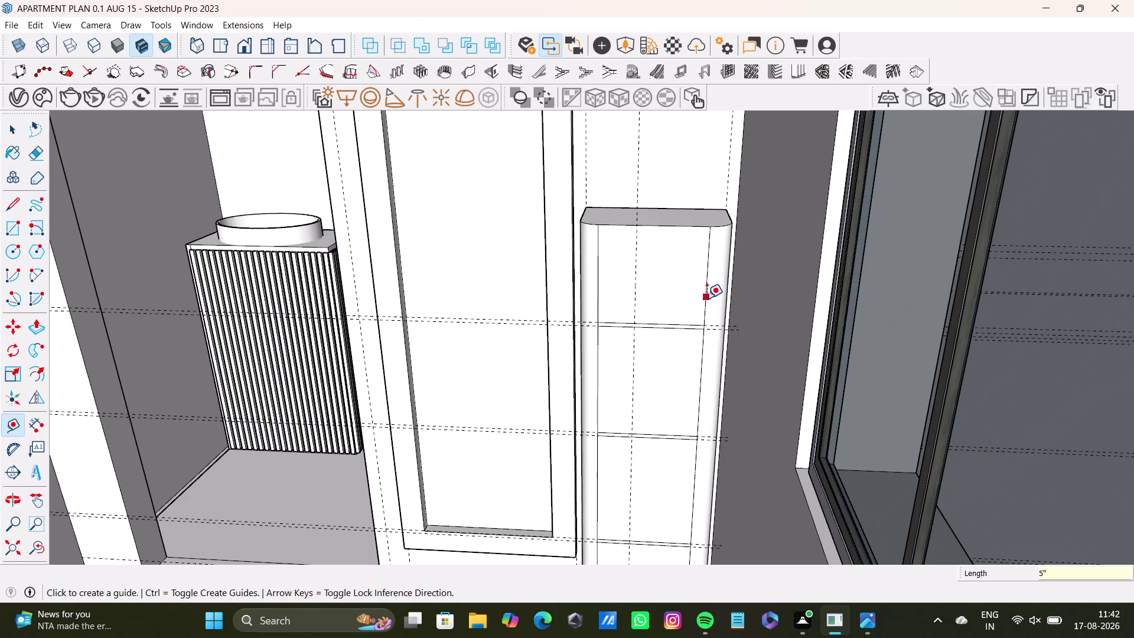
click(707, 297)
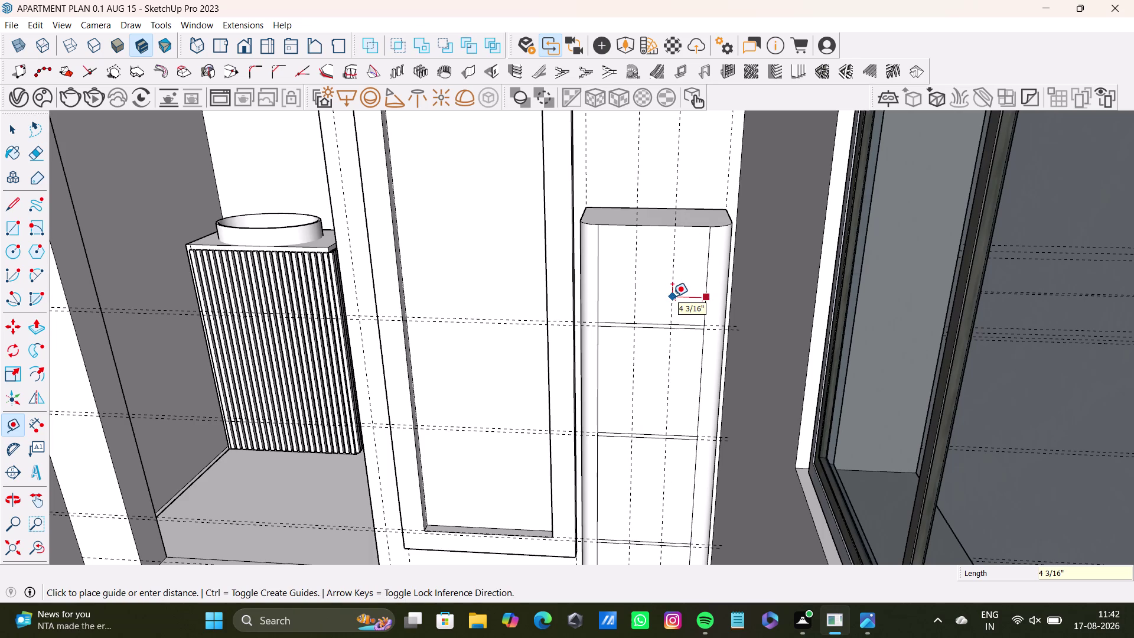
text(5")
key(Return)
key(space)
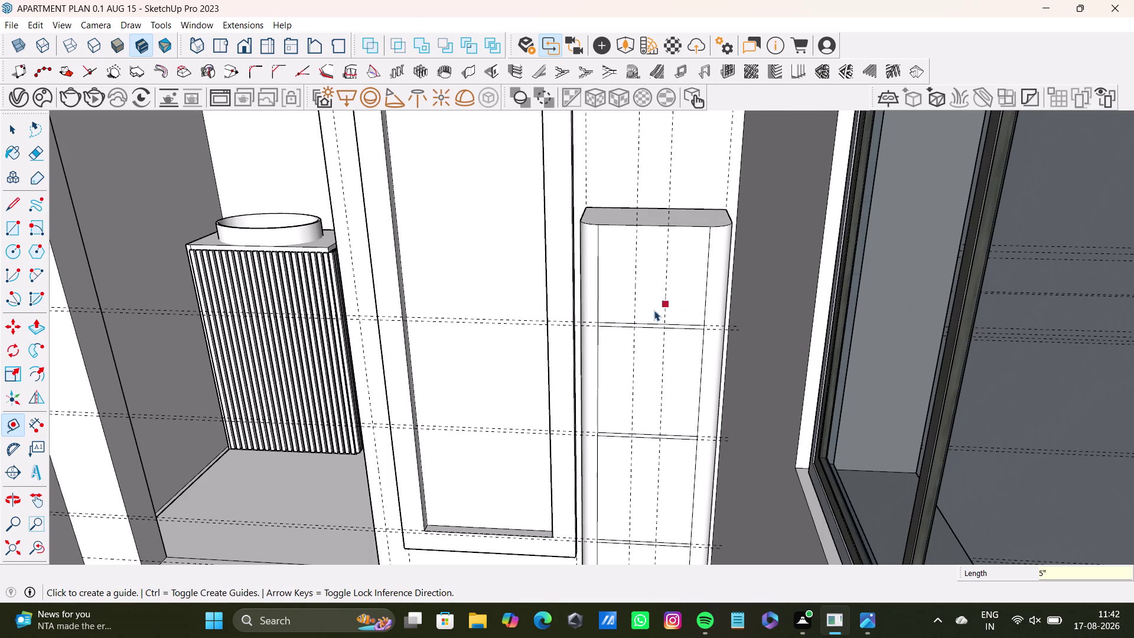
scroll(up, 3)
scroll(up, 3)
middle_drag(650, 366, 650, 332)
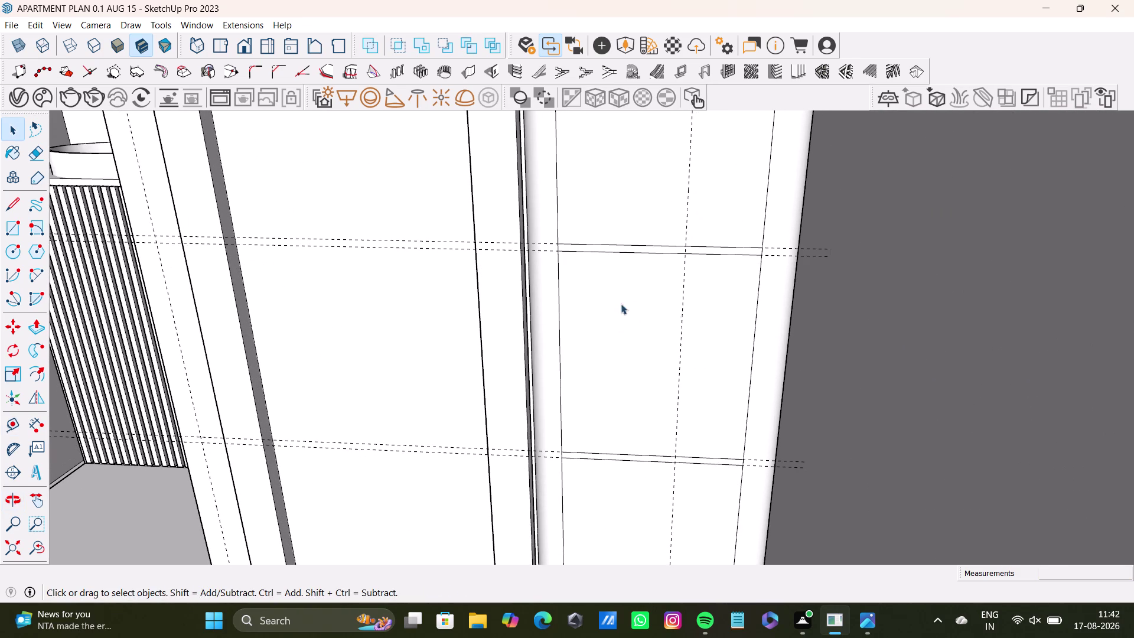
middle_drag(645, 347, 757, 258)
scroll(up, 3)
middle_drag(651, 267, 489, 505)
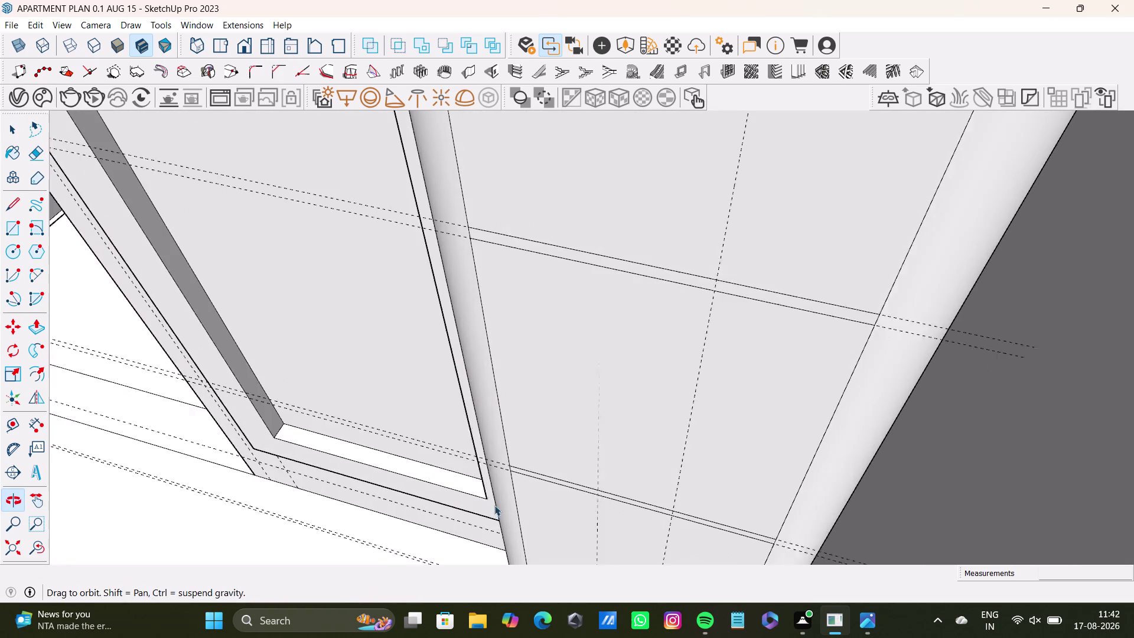
scroll(down, 3)
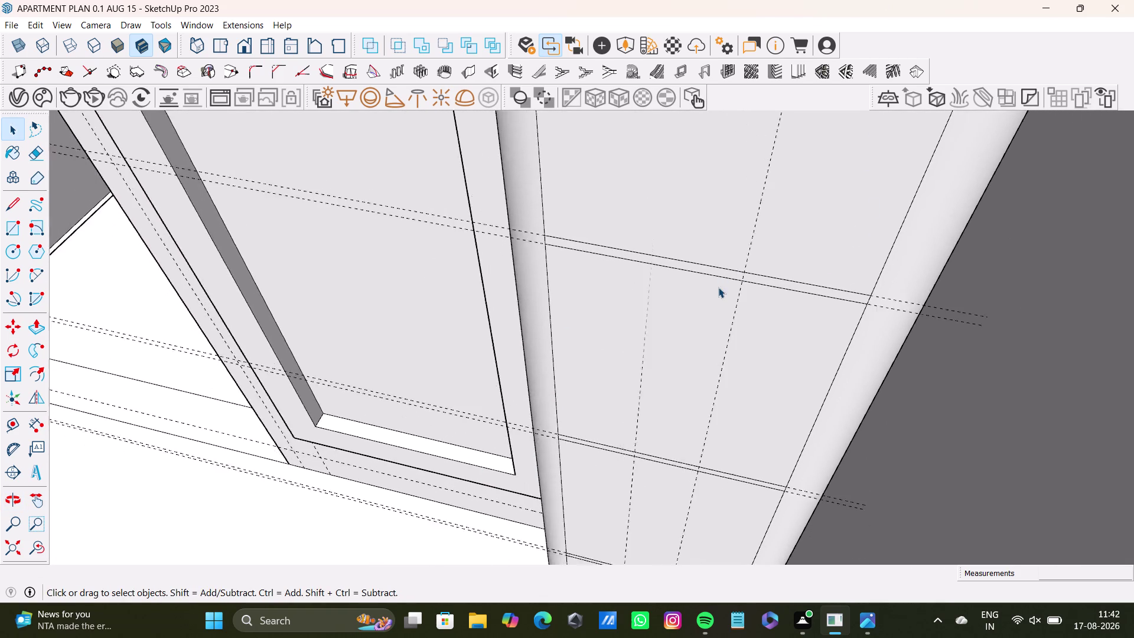
scroll(down, 3)
scroll(up, 3)
middle_drag(684, 284, 724, 141)
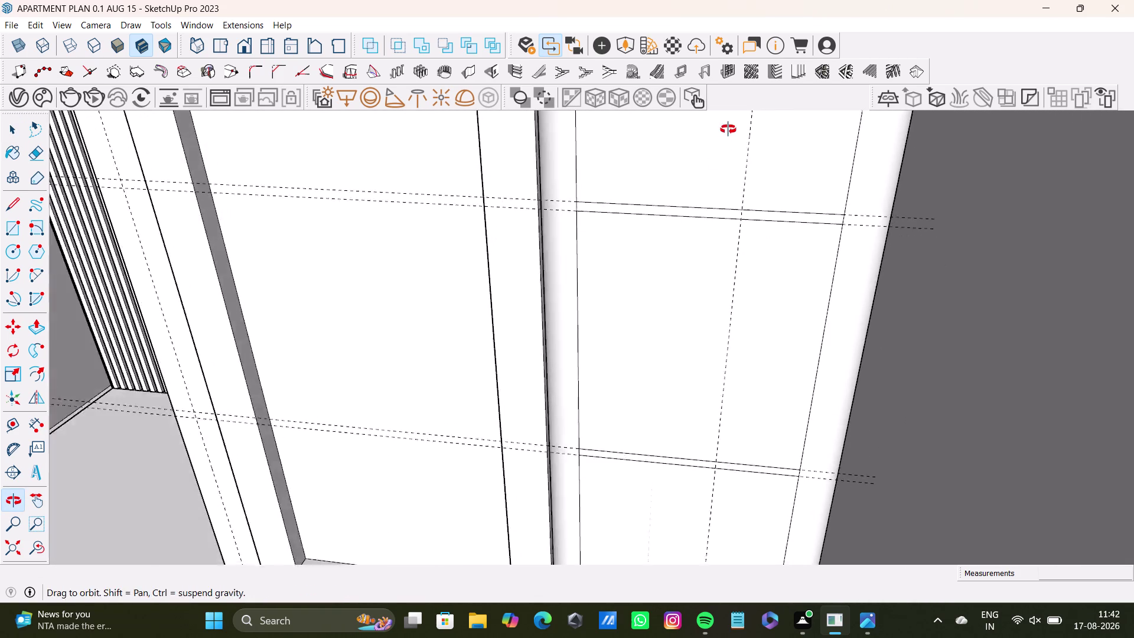
middle_drag(723, 141, 728, 129)
middle_drag(688, 241, 620, 317)
scroll(down, 3)
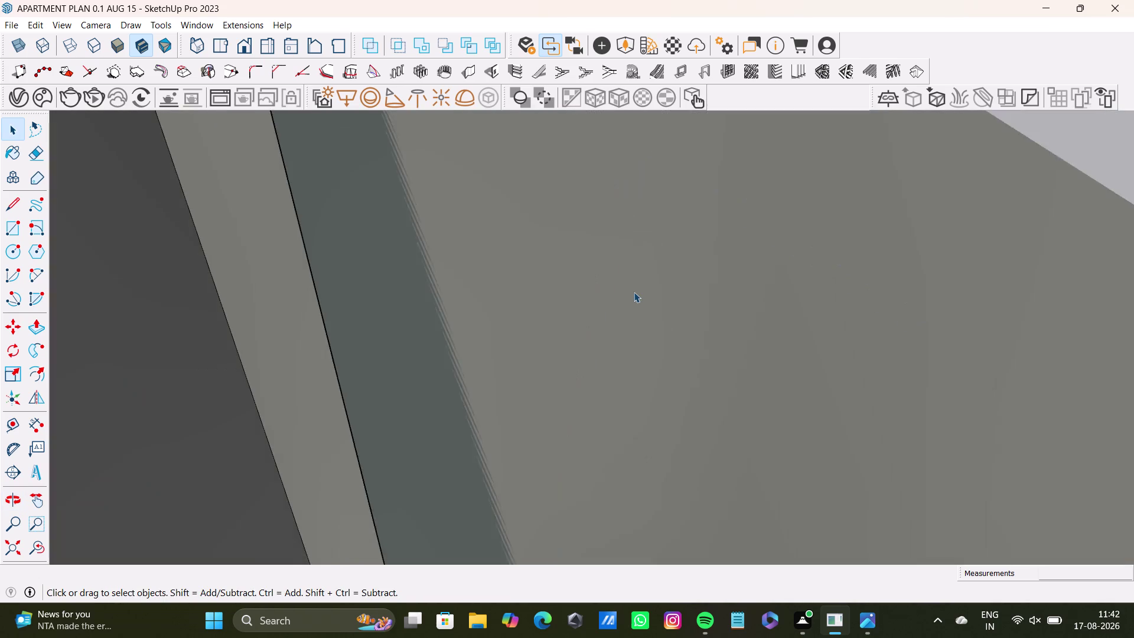
scroll(down, 3)
click(14, 552)
scroll(up, 3)
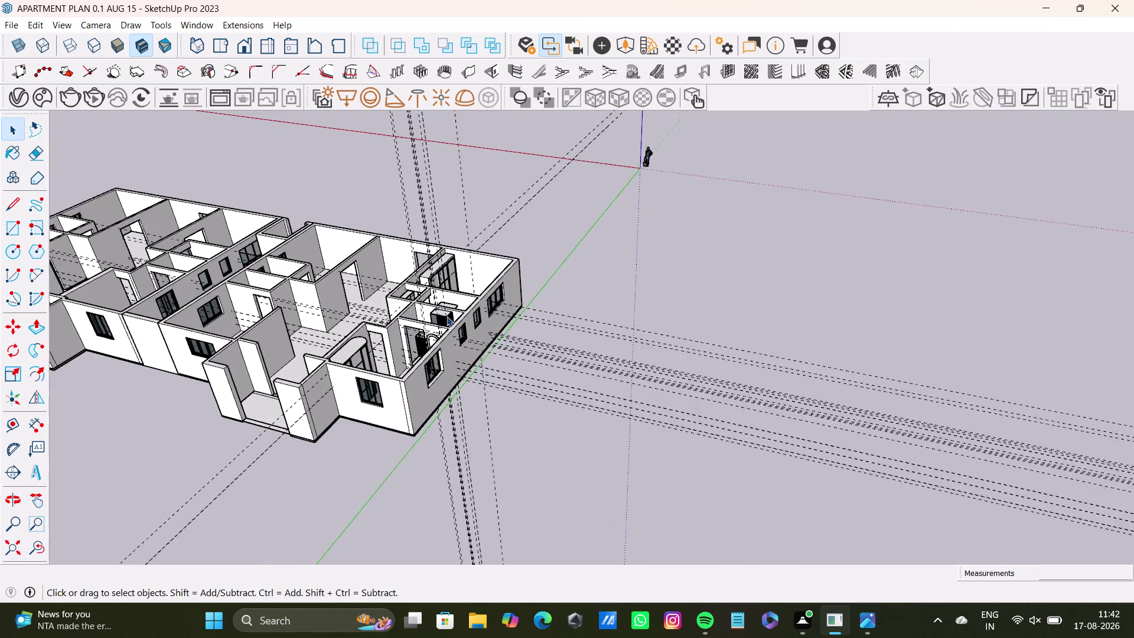
scroll(up, 3)
middle_drag(392, 397, 633, 454)
scroll(up, 3)
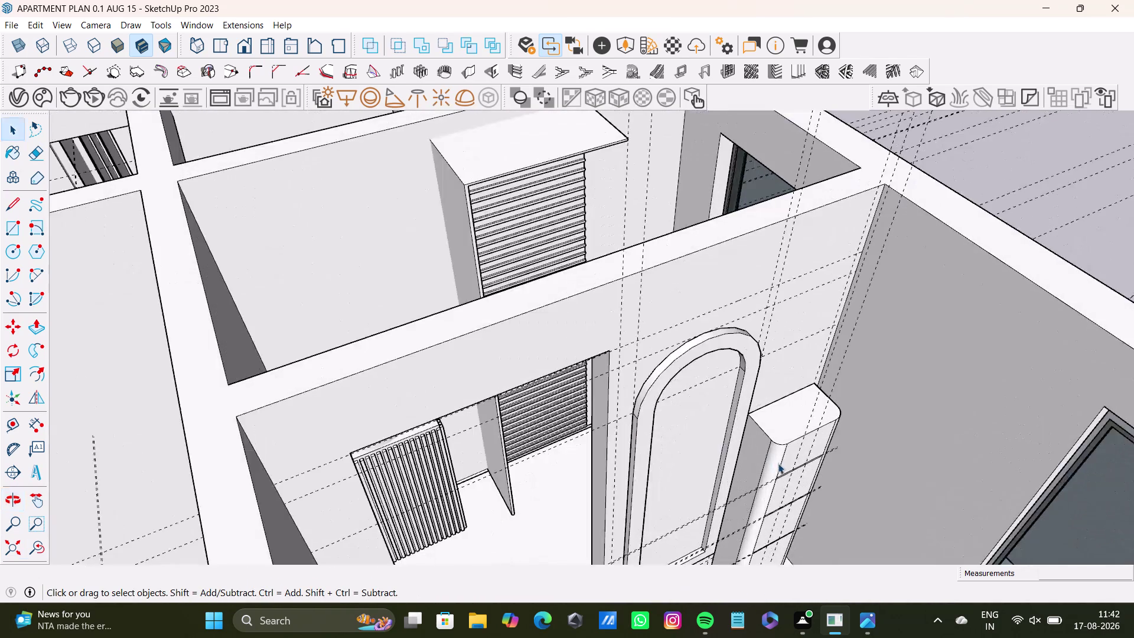
scroll(up, 3)
middle_drag(810, 463, 783, 396)
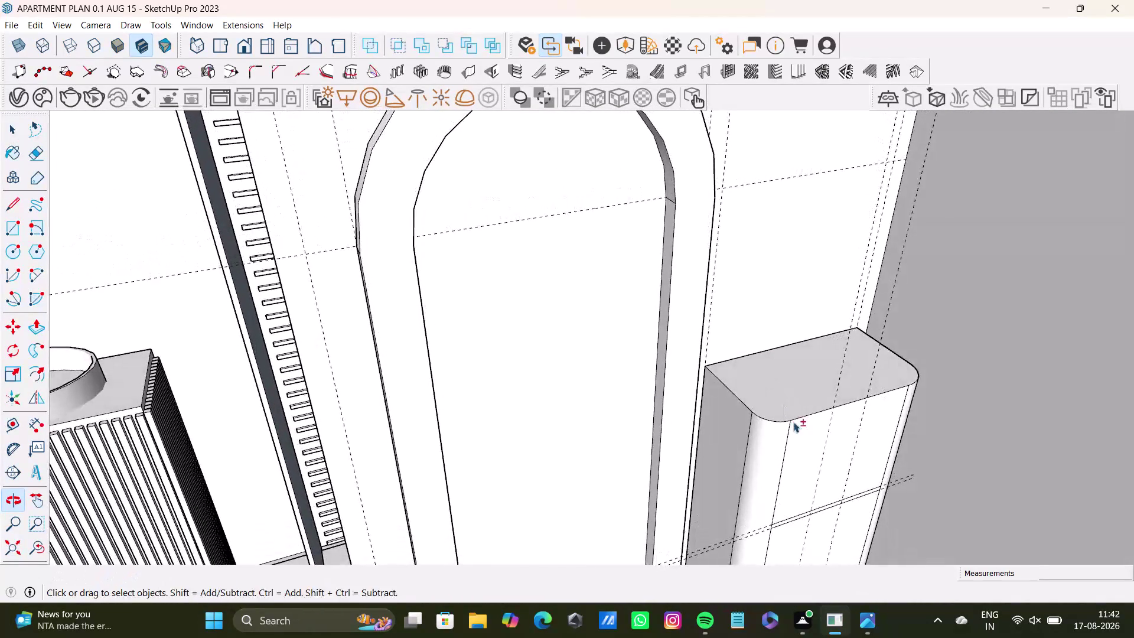
middle_drag(793, 421, 577, 220)
scroll(up, 3)
middle_drag(635, 342, 622, 313)
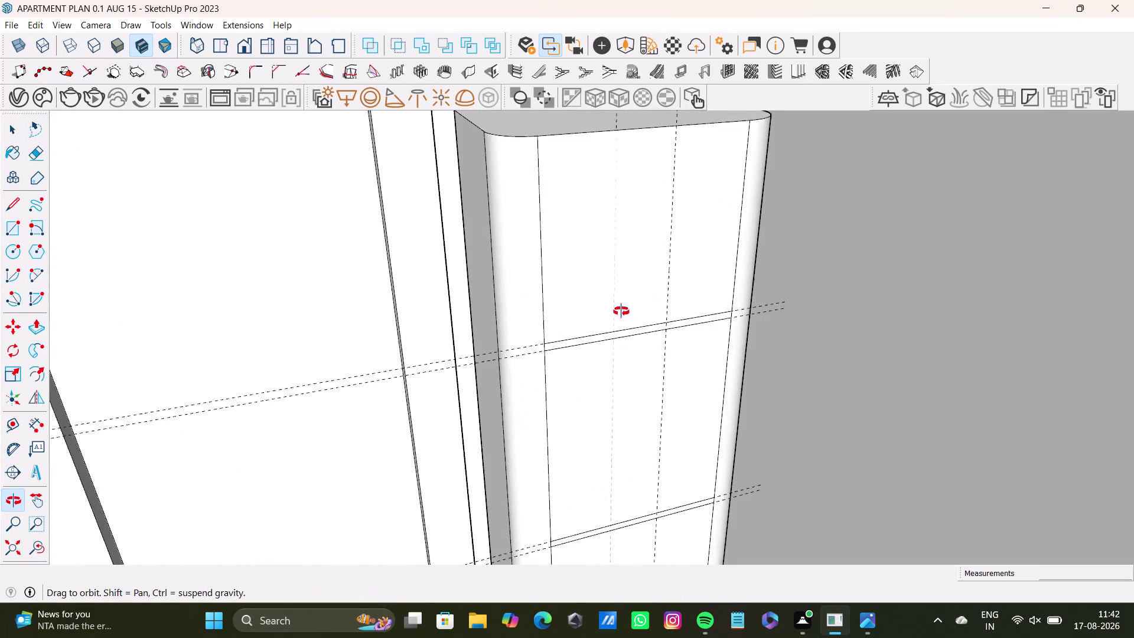
middle_drag(623, 313, 676, 303)
scroll(up, 3)
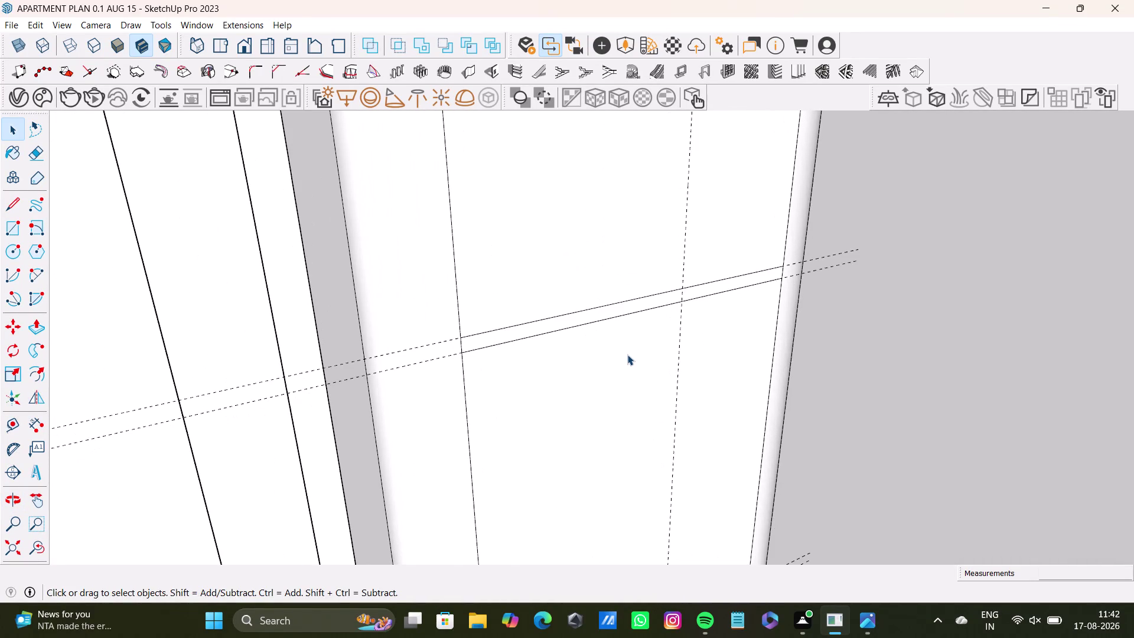
middle_drag(627, 354, 690, 433)
scroll(up, 3)
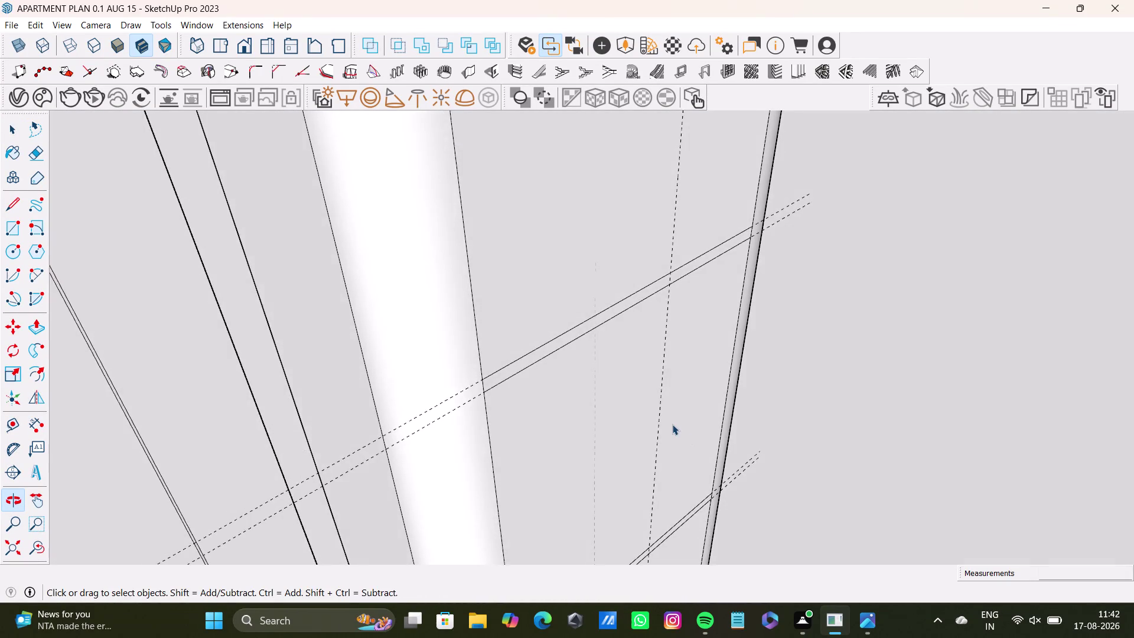
scroll(down, 3)
scroll(up, 3)
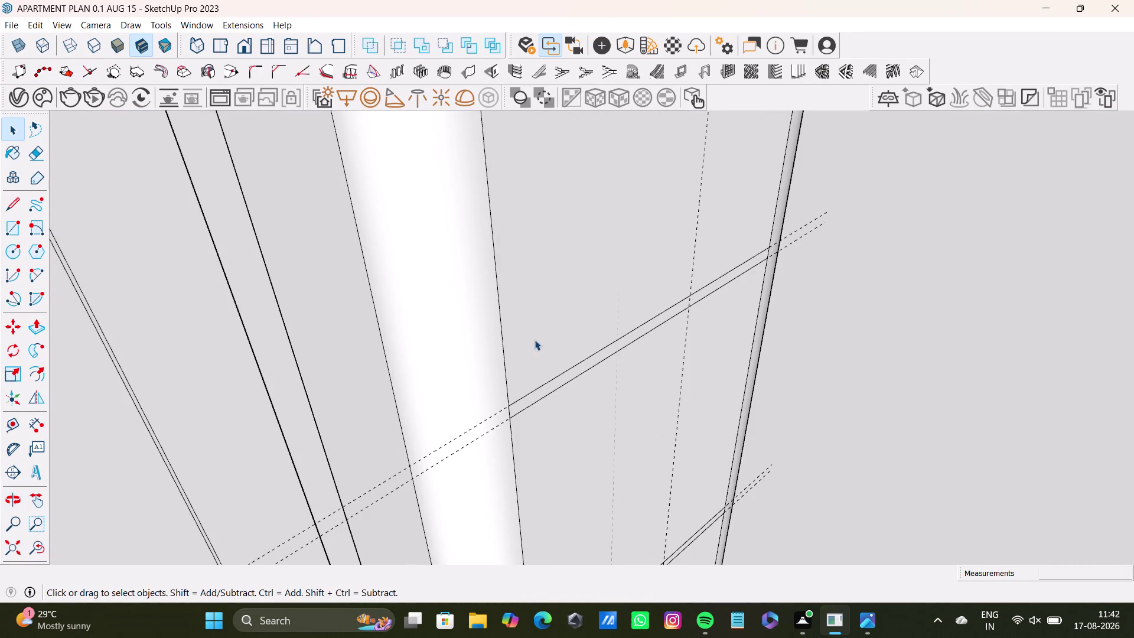
click(10, 202)
middle_drag(673, 360, 656, 360)
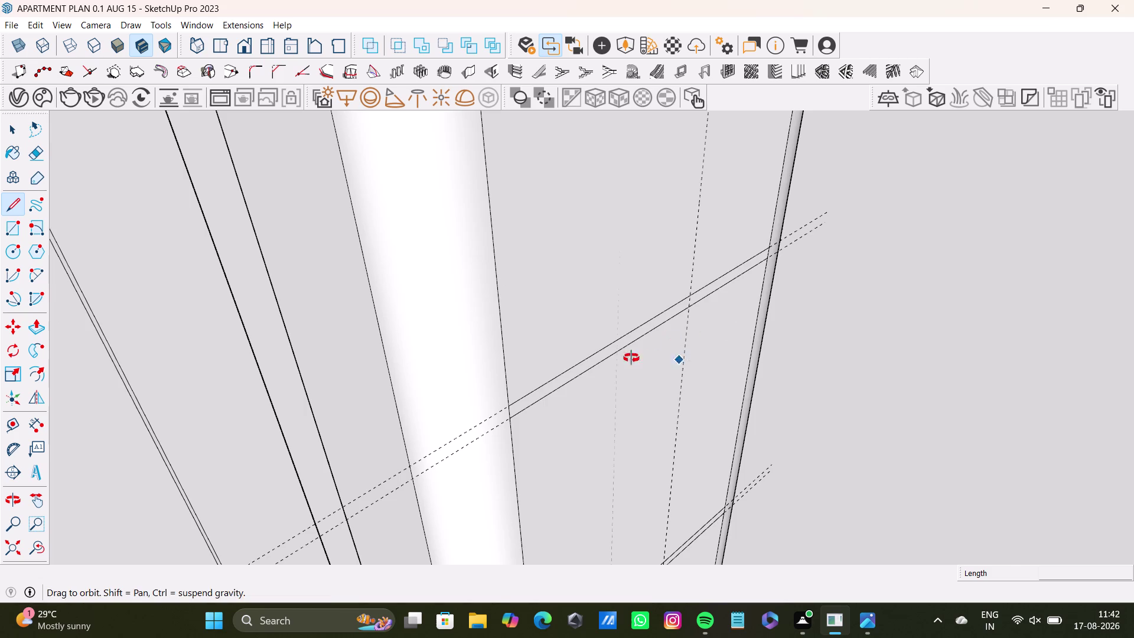
middle_drag(656, 360, 545, 279)
scroll(down, 3)
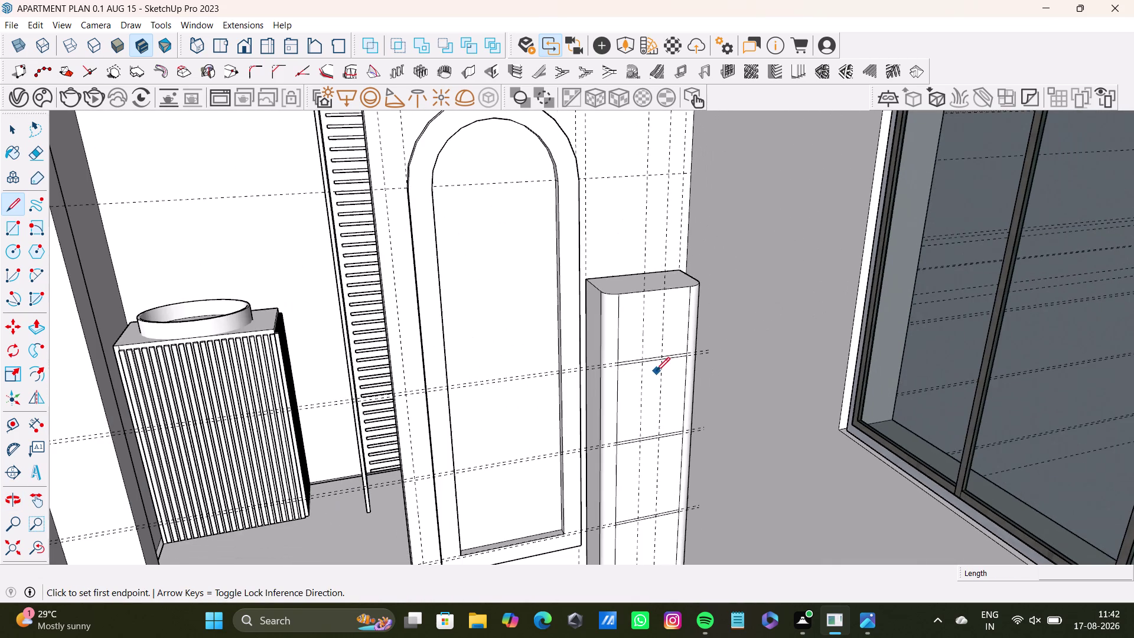
Delete the selected element and orbit to face the pillar box.
key(space)
click(644, 272)
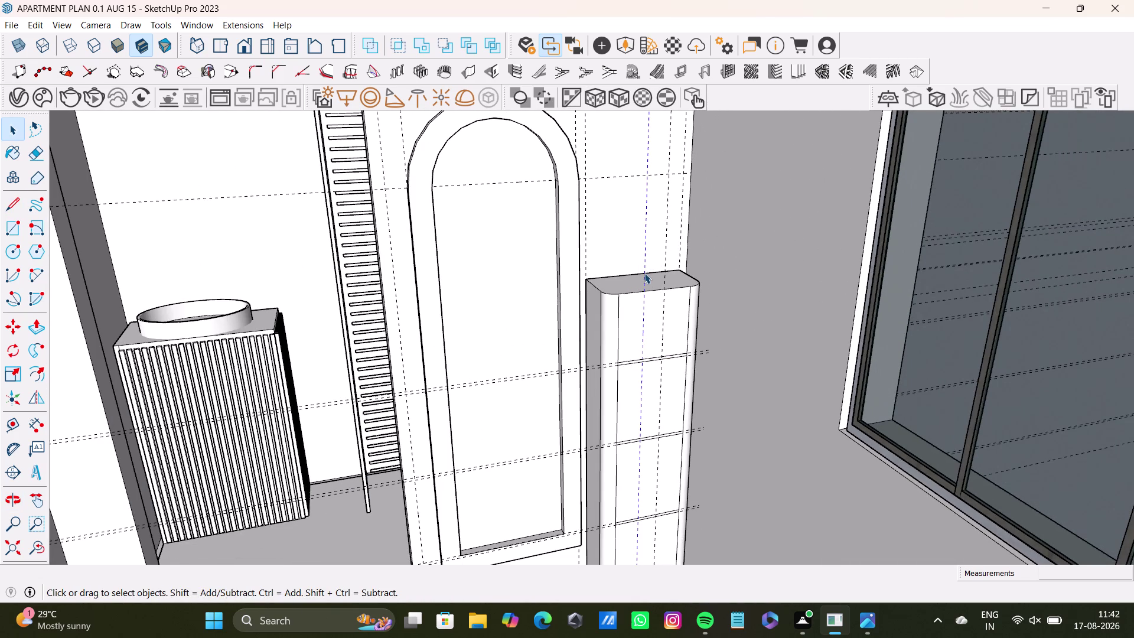
key(Delete)
scroll(up, 3)
middle_drag(707, 399, 594, 413)
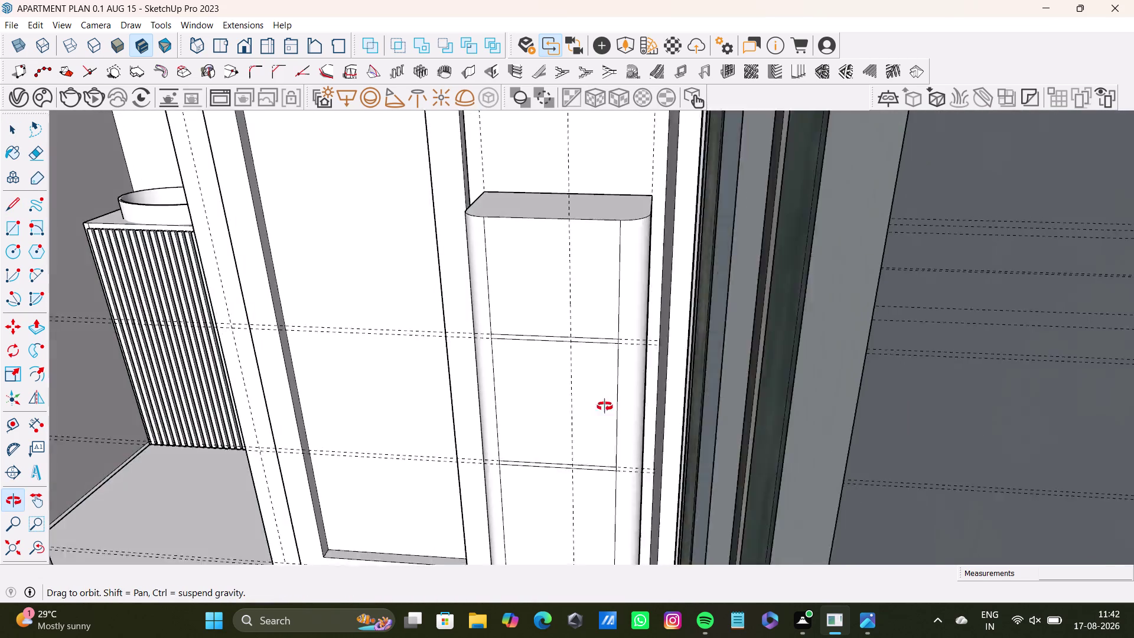
middle_drag(593, 414, 635, 394)
drag(10, 423, 15, 423)
scroll(up, 3)
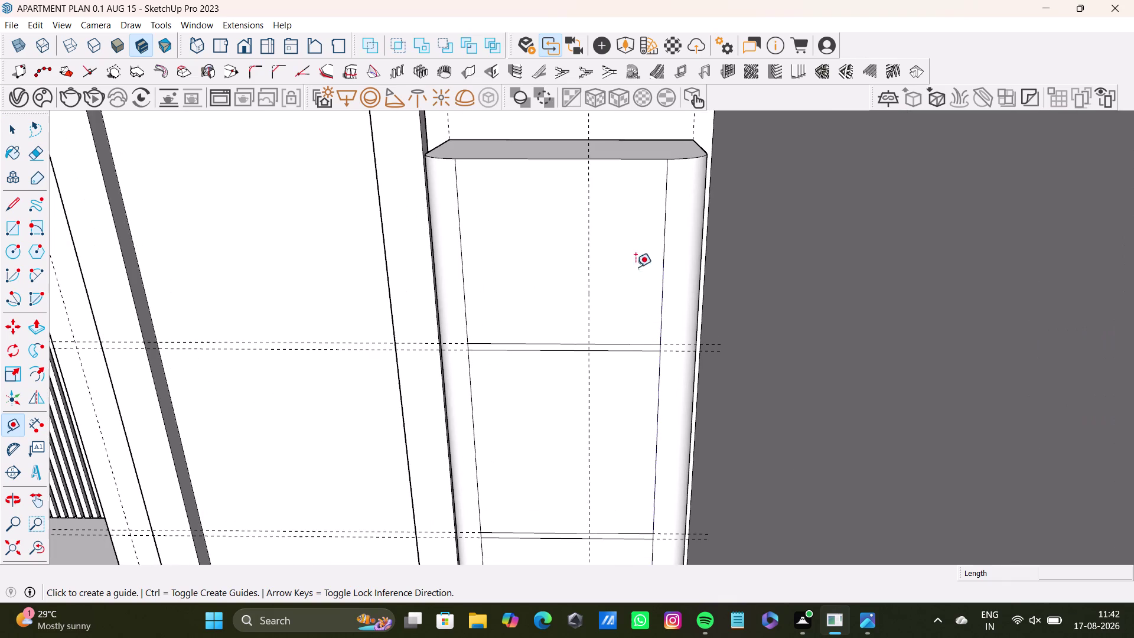
Offset a new guide about 3 3/4 inches from the existing vertical guide.
click(588, 285)
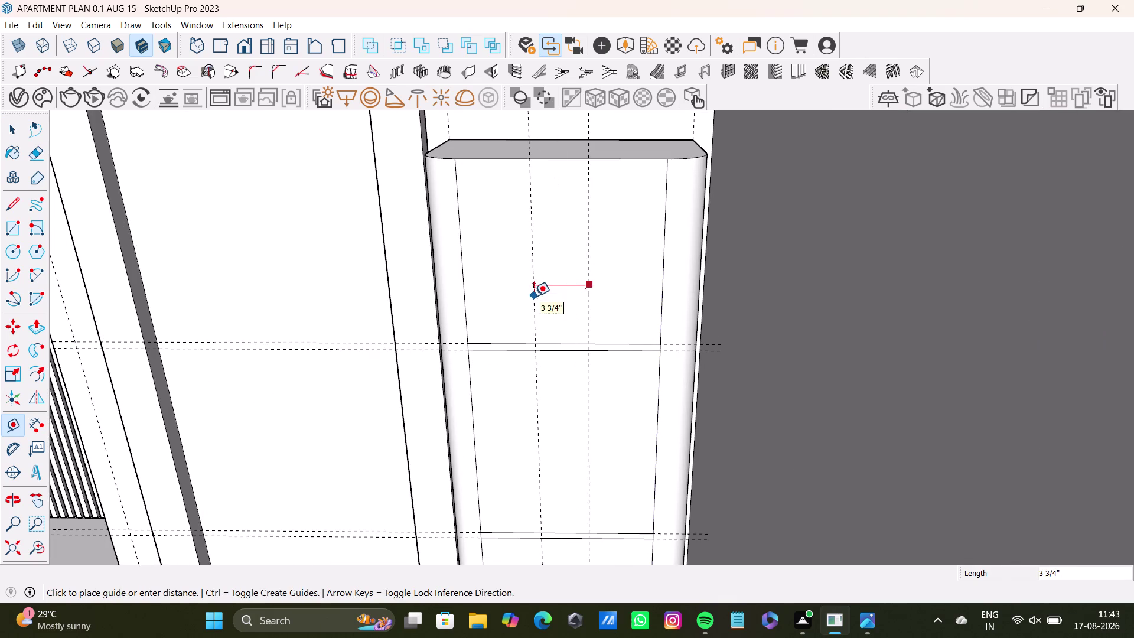
click(534, 296)
middle_drag(576, 329, 680, 331)
scroll(up, 3)
middle_drag(570, 347, 575, 336)
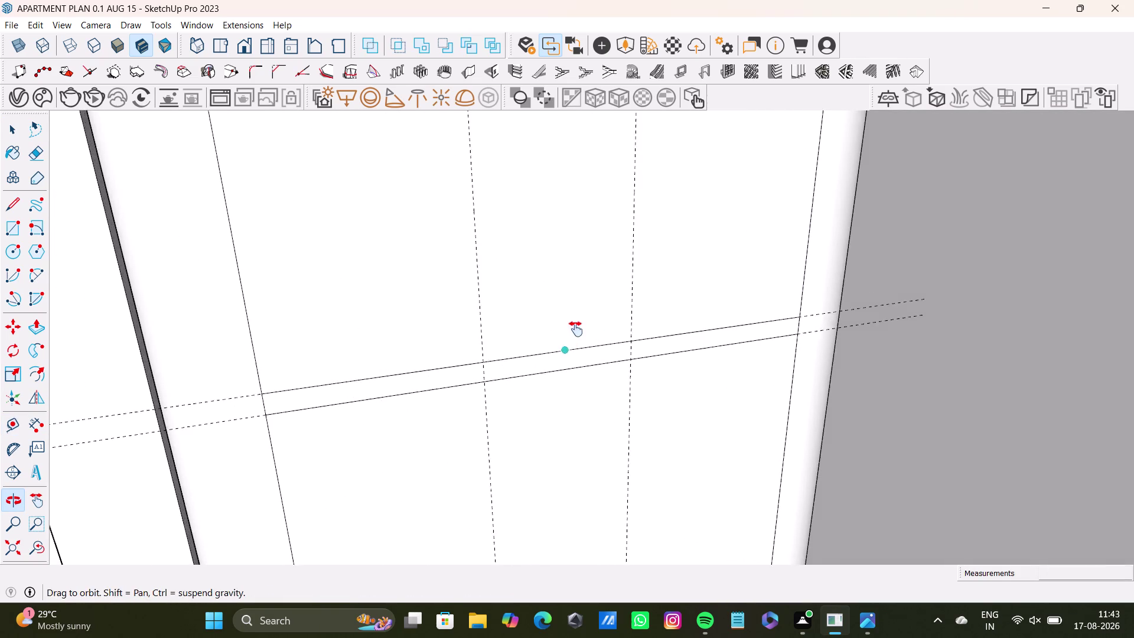
middle_drag(575, 336, 592, 201)
middle_drag(626, 282, 628, 294)
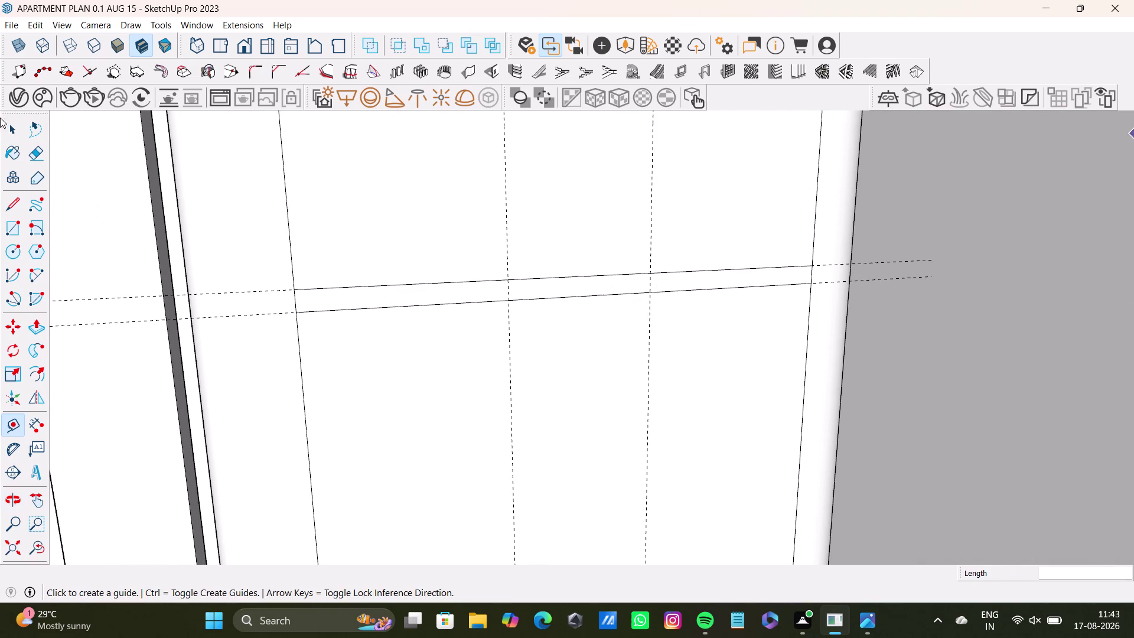
Draw the first two vertical dividing edges across the band at guide crossings.
key(space)
click(13, 203)
scroll(up, 3)
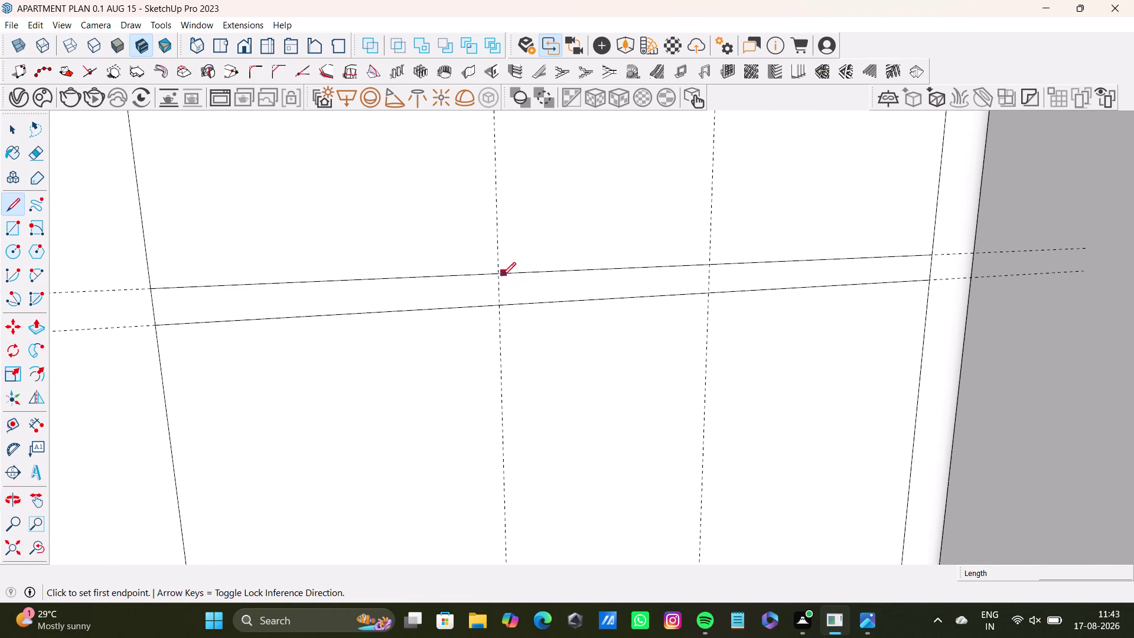
click(499, 274)
click(499, 308)
key(space)
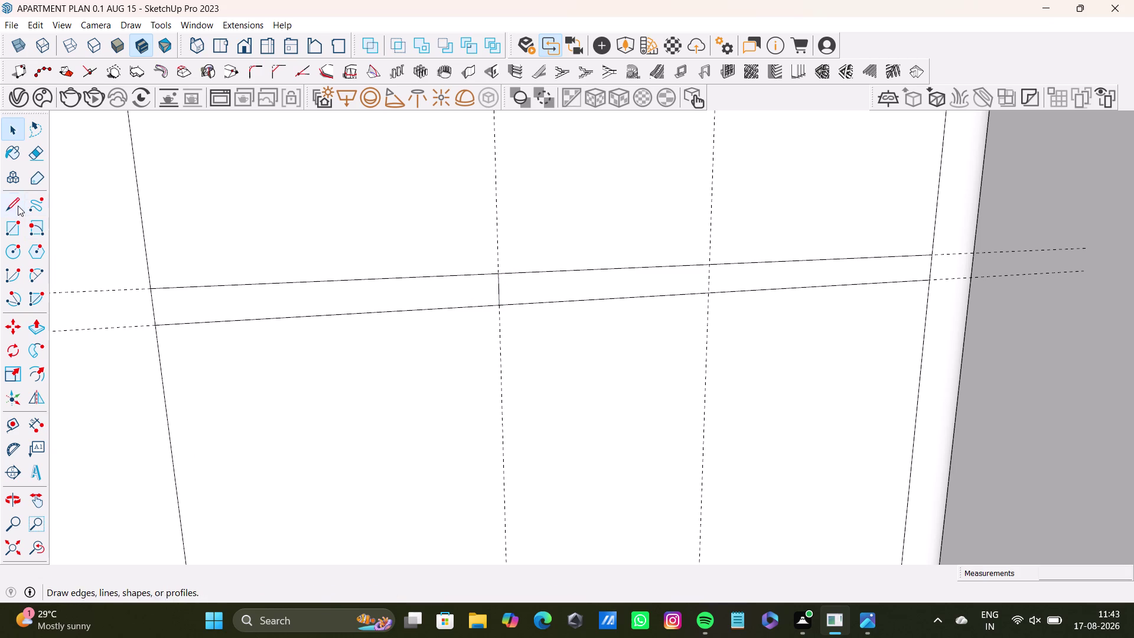
click(17, 205)
click(711, 261)
click(710, 292)
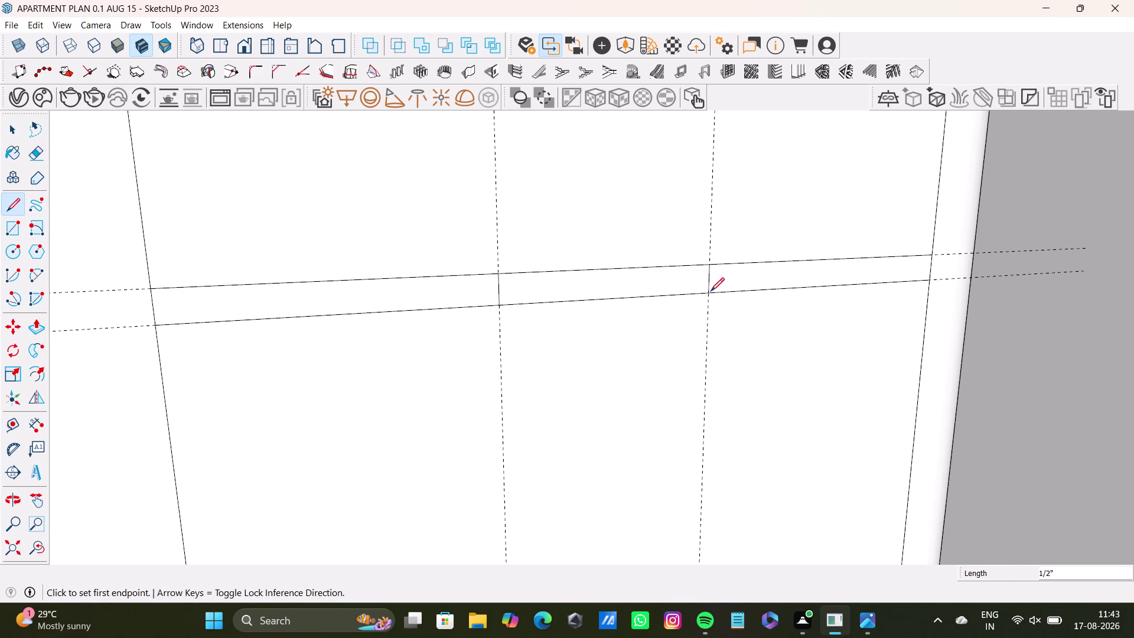
Draw two more dividing edges further along the band.
scroll(down, 3)
middle_drag(757, 337, 686, 97)
scroll(up, 3)
middle_drag(655, 334, 657, 167)
scroll(up, 3)
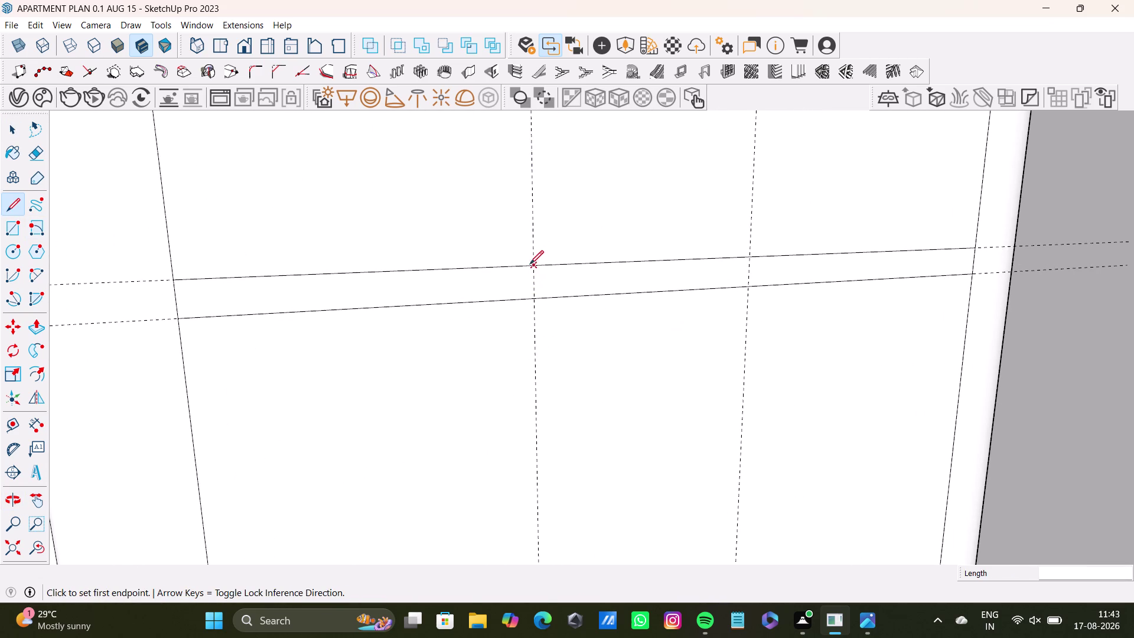
click(533, 266)
click(537, 296)
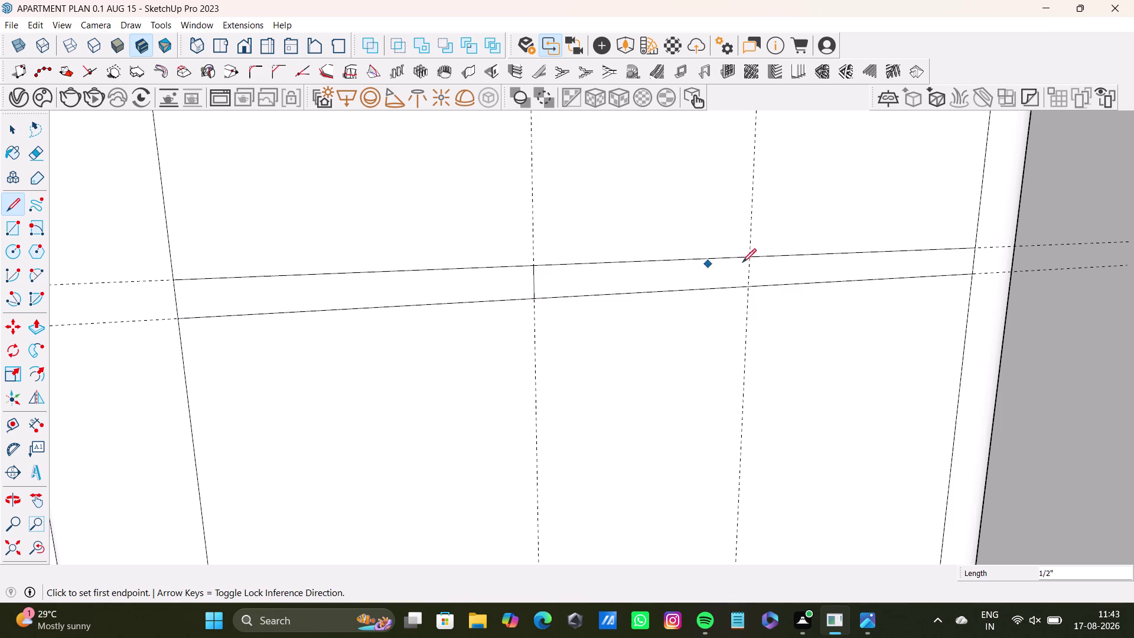
click(750, 258)
click(748, 291)
Draw the last two dividing edges on another stretch of band and return to Select.
scroll(down, 3)
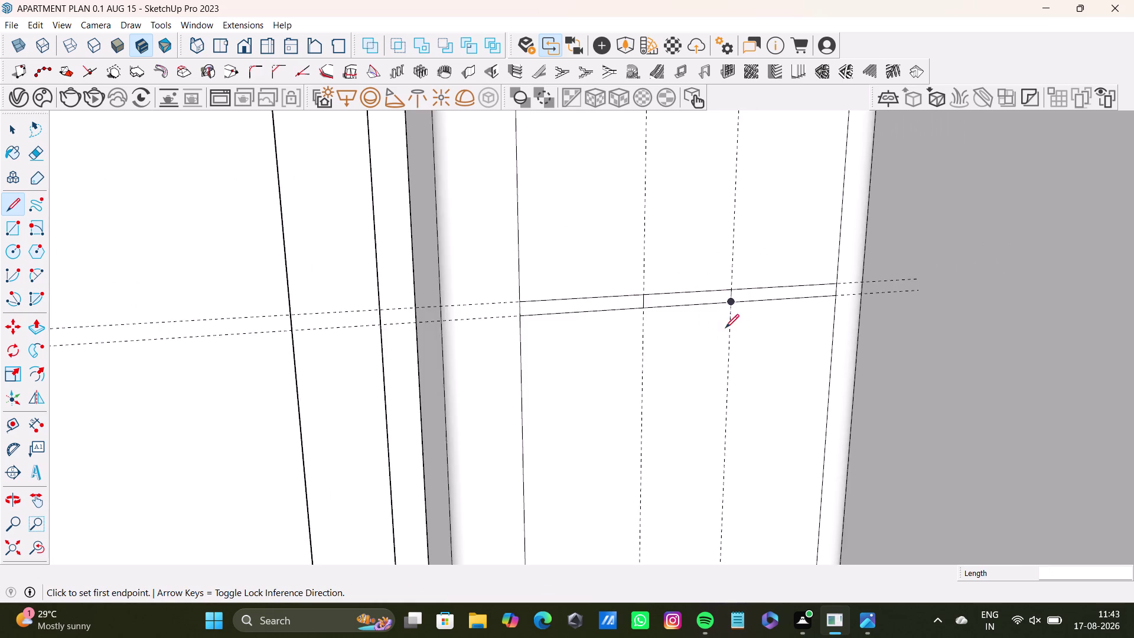
middle_drag(725, 328, 671, 91)
scroll(down, 3)
middle_drag(672, 325, 647, 170)
scroll(up, 3)
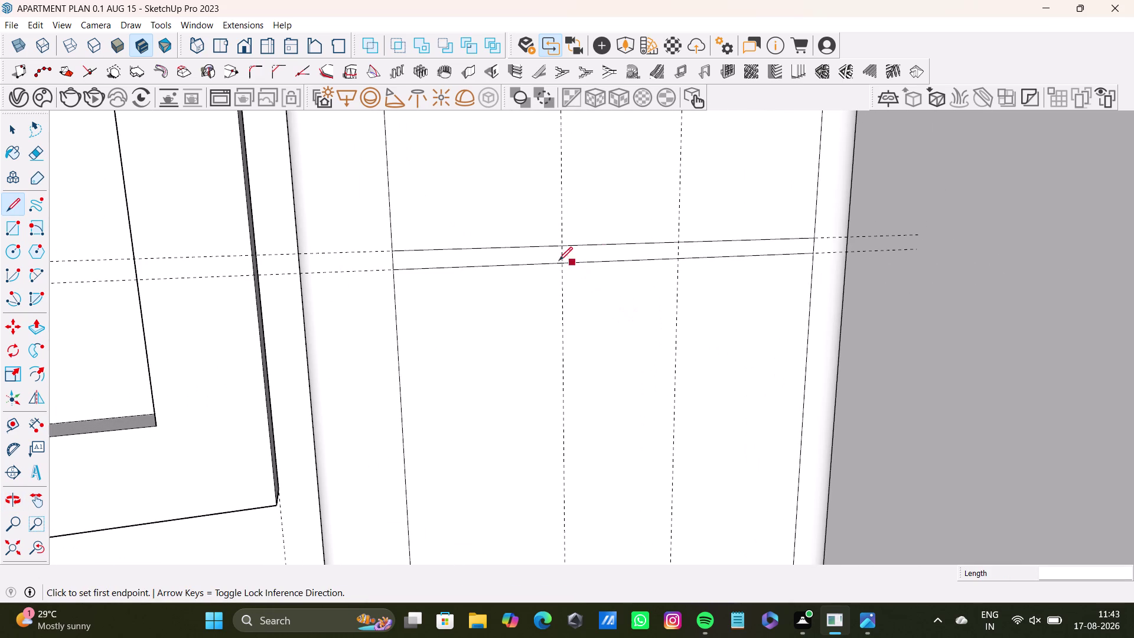
click(561, 246)
click(565, 263)
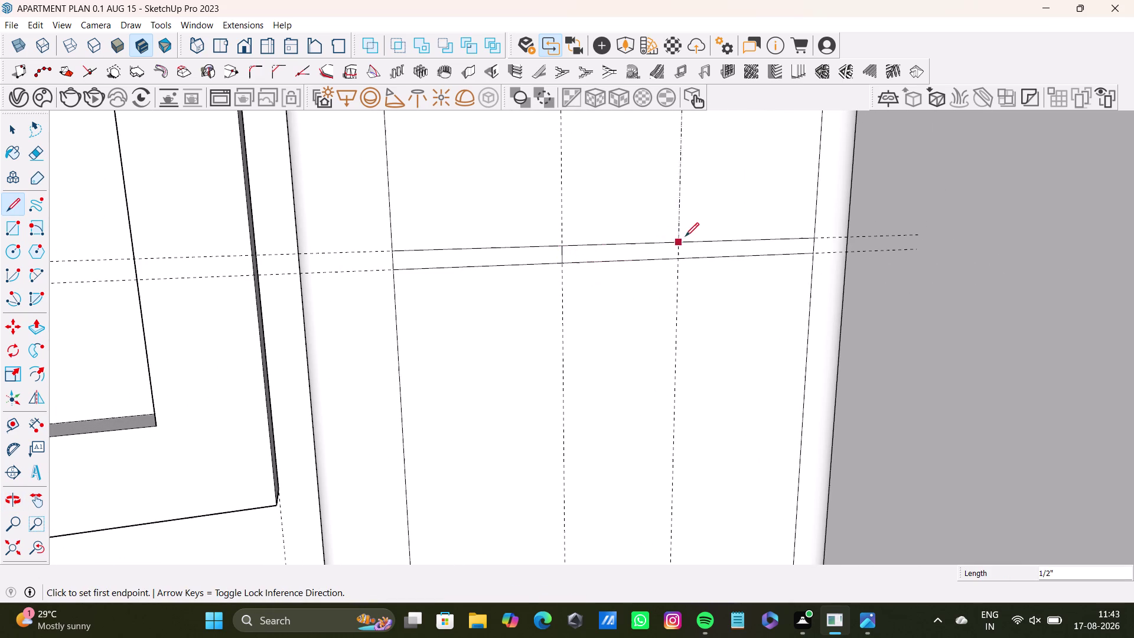
click(679, 242)
click(680, 258)
key(space)
scroll(down, 3)
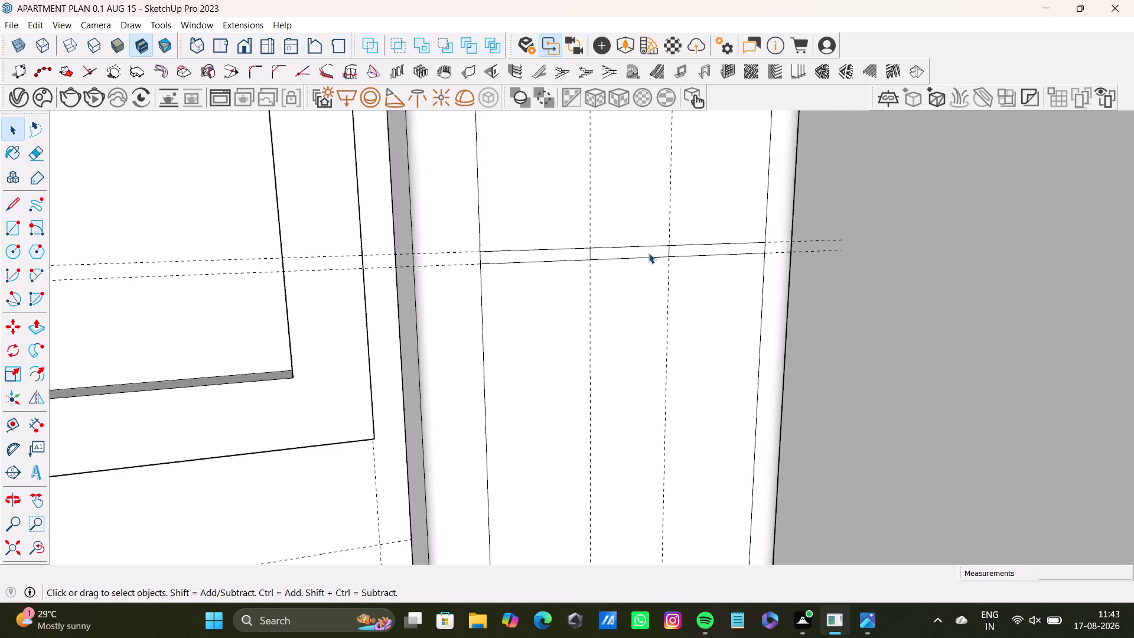
scroll(down, 3)
middle_drag(666, 248, 663, 292)
Recess the first small band panel about 7/16 inch into the pillar box.
scroll(up, 3)
click(640, 291)
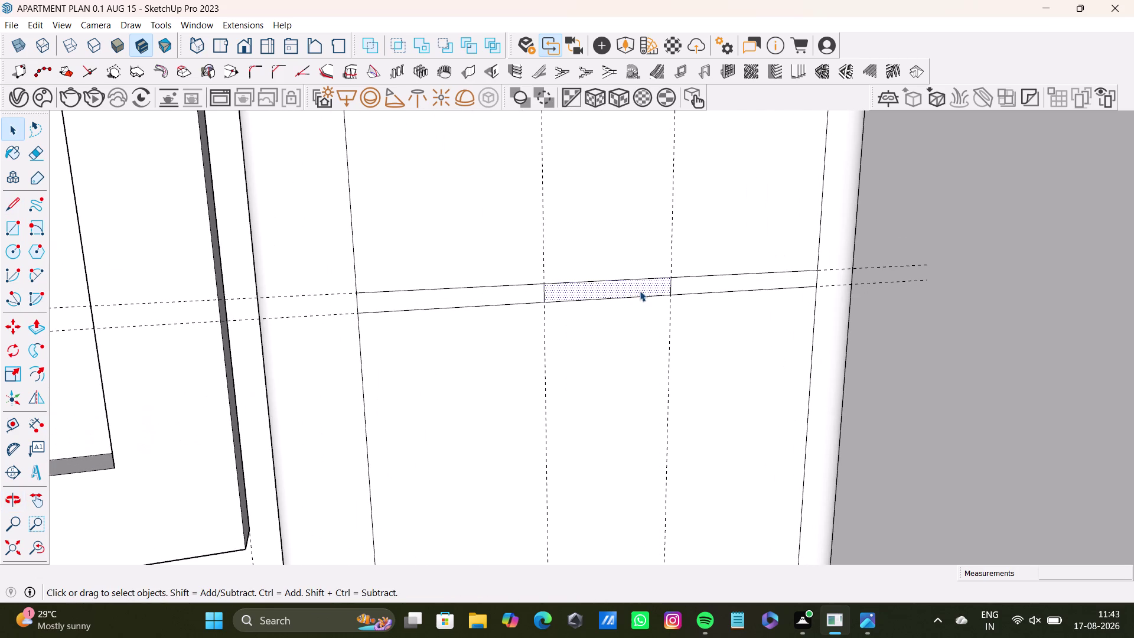
key(p)
drag(640, 291, 634, 281)
middle_drag(647, 294, 599, 337)
scroll(up, 3)
drag(663, 288, 659, 287)
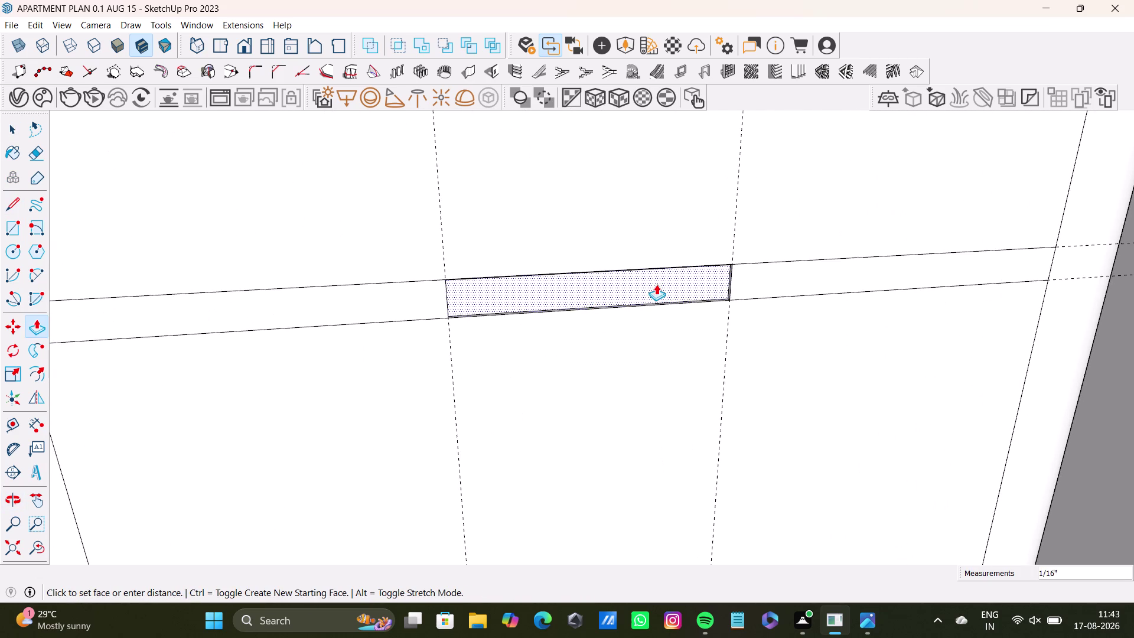
drag(659, 286, 652, 282)
scroll(down, 3)
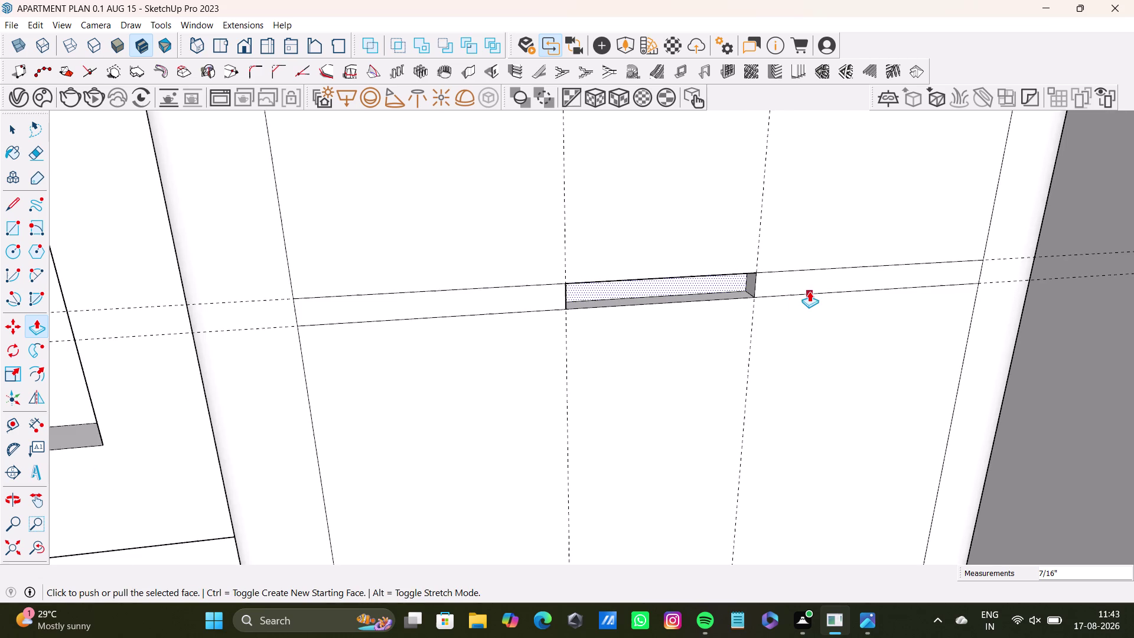
scroll(down, 3)
scroll(down, 3)
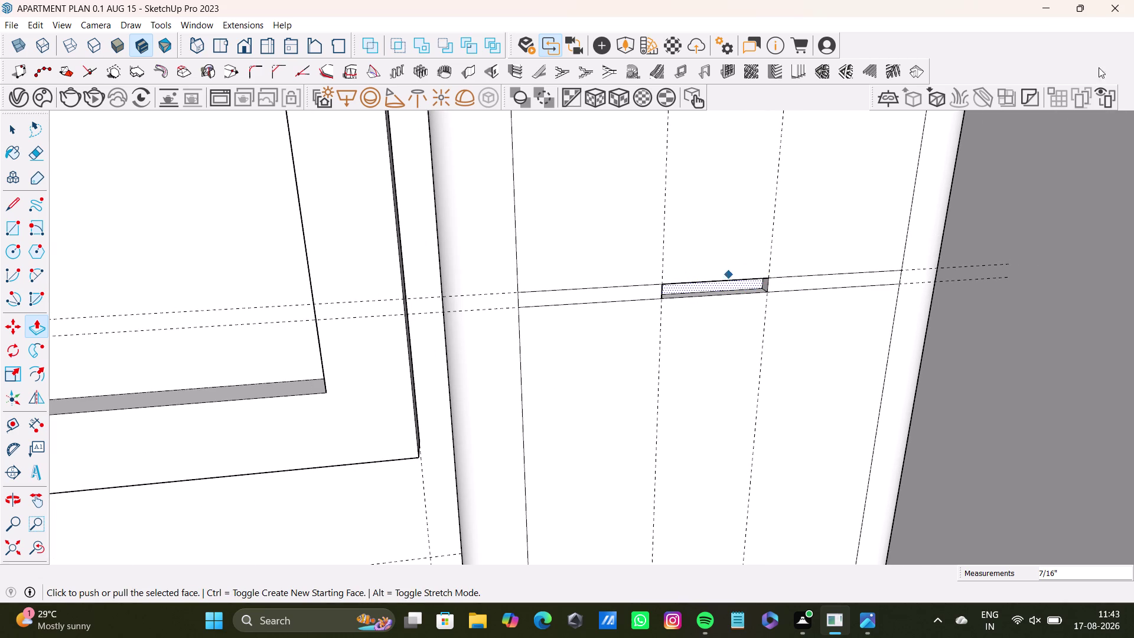
scroll(down, 3)
middle_drag(804, 258, 844, 586)
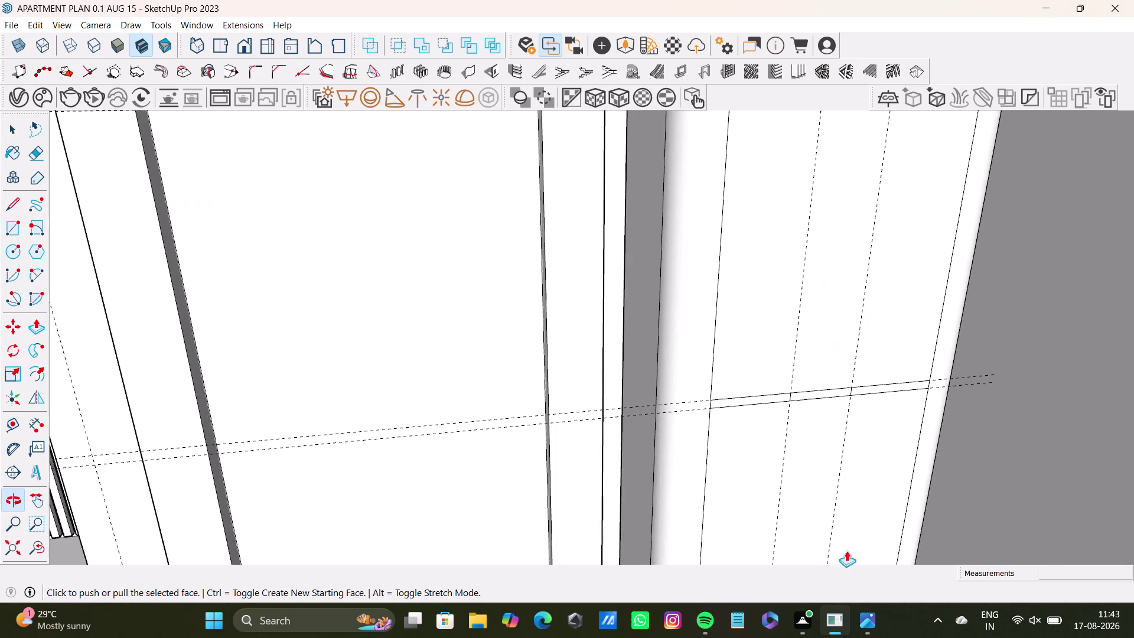
scroll(up, 3)
click(853, 336)
key(space)
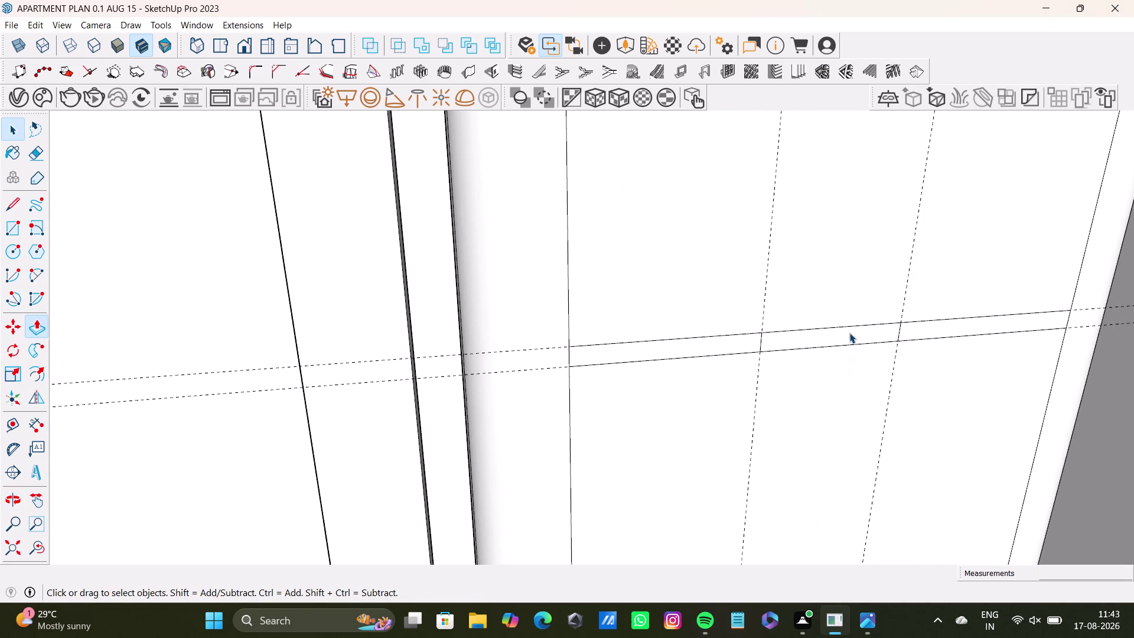
Recess the second band panel the same way and orbit to inspect the slots.
click(849, 333)
key(p)
drag(849, 333, 837, 330)
key(space)
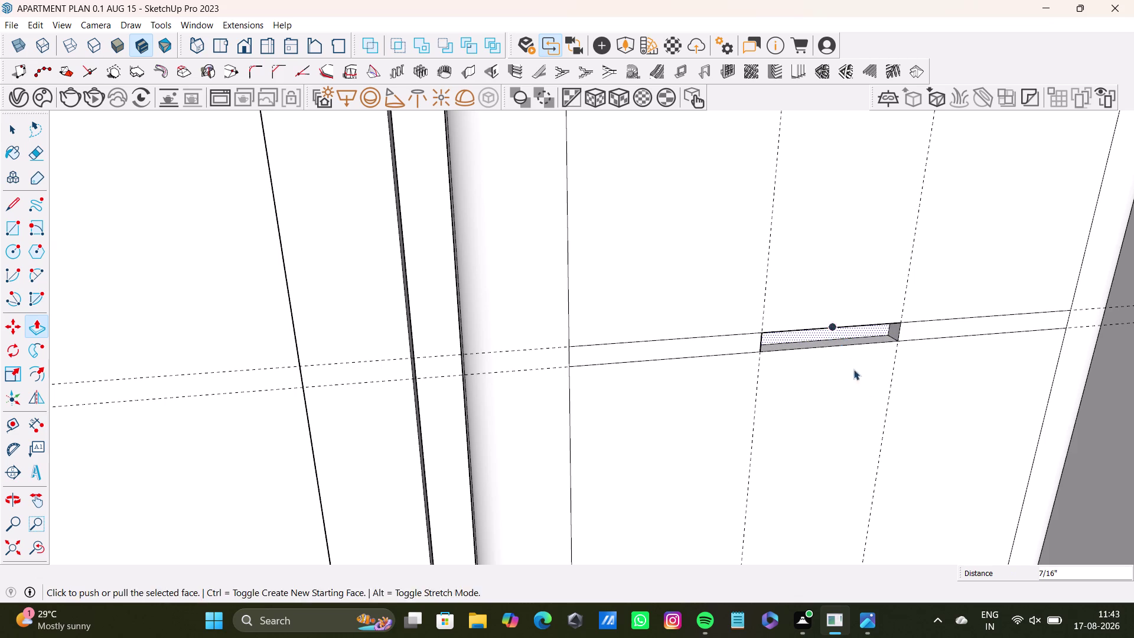
scroll(down, 3)
middle_drag(879, 445, 859, 291)
middle_drag(851, 368, 833, 264)
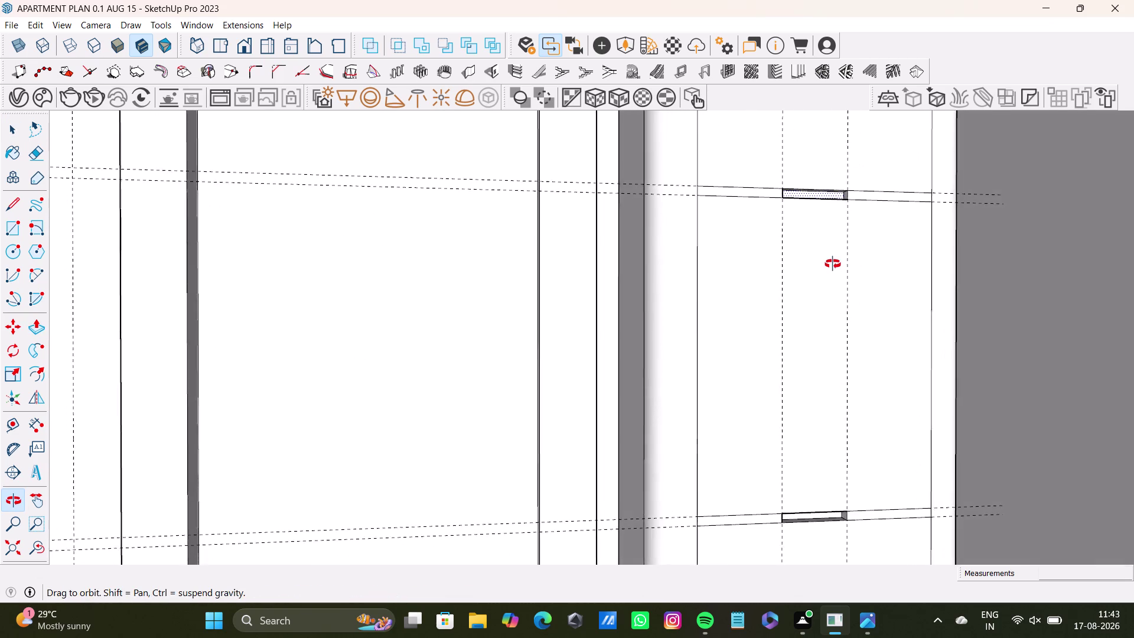
middle_drag(833, 264, 871, 461)
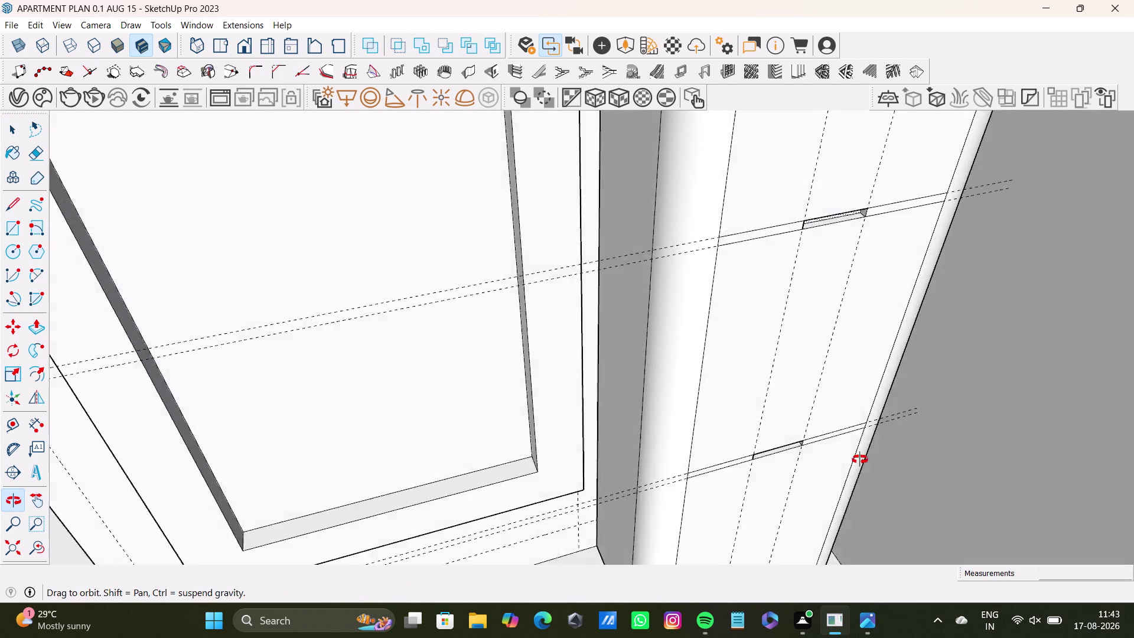
middle_drag(871, 461, 857, 460)
scroll(down, 3)
middle_drag(889, 267, 823, 479)
scroll(up, 3)
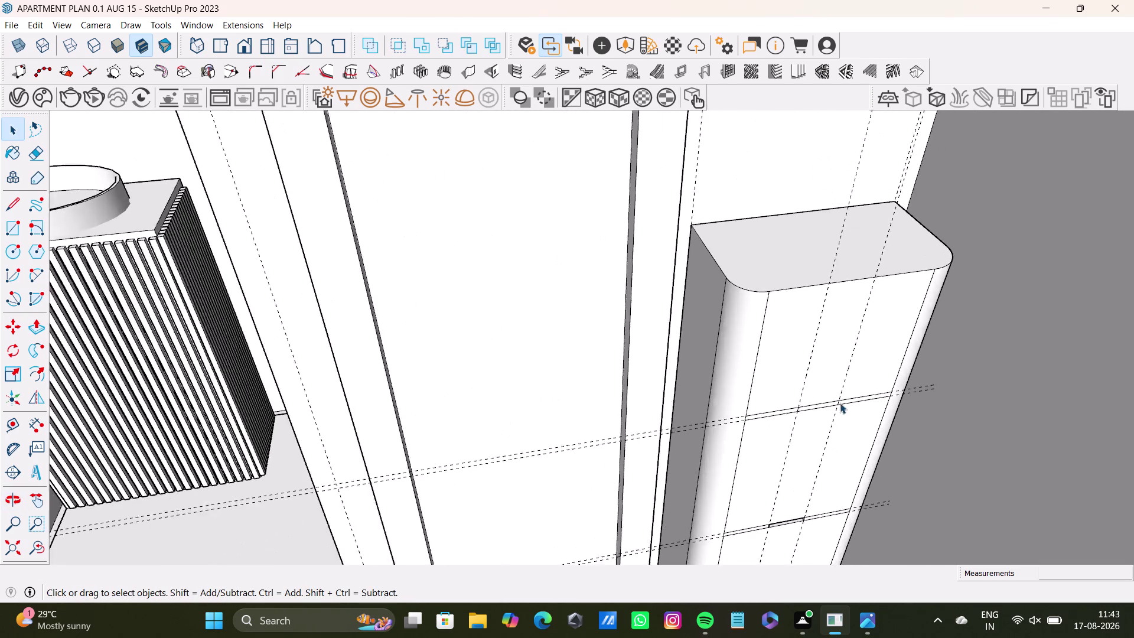
scroll(up, 3)
middle_drag(848, 394, 803, 325)
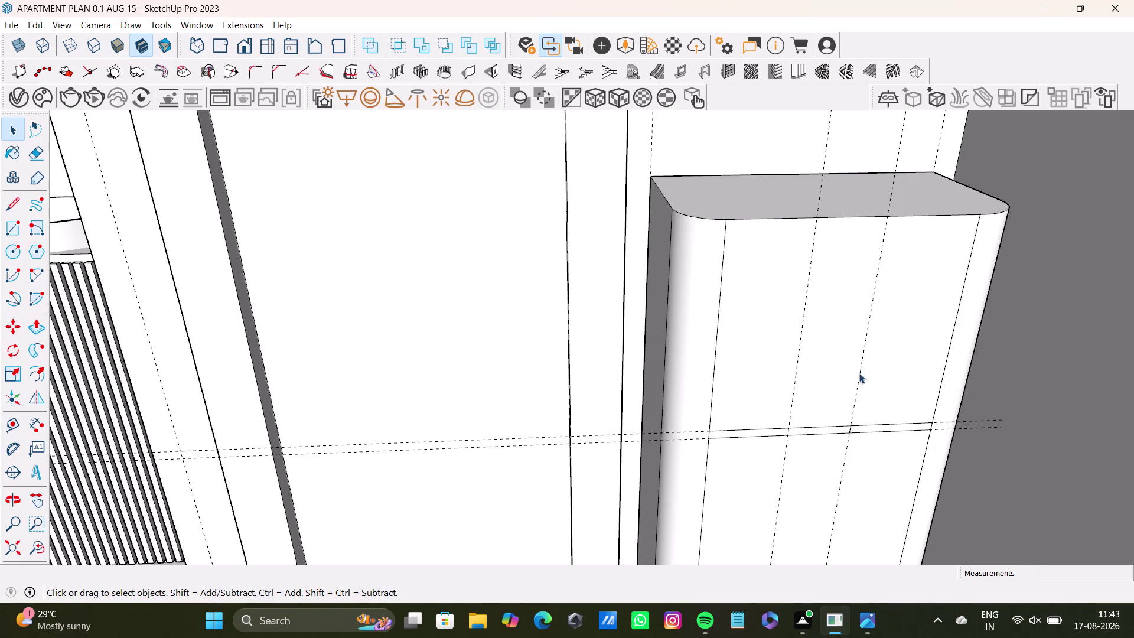
scroll(up, 3)
Recess the third band panel and orbit around the pillar box to review.
click(835, 435)
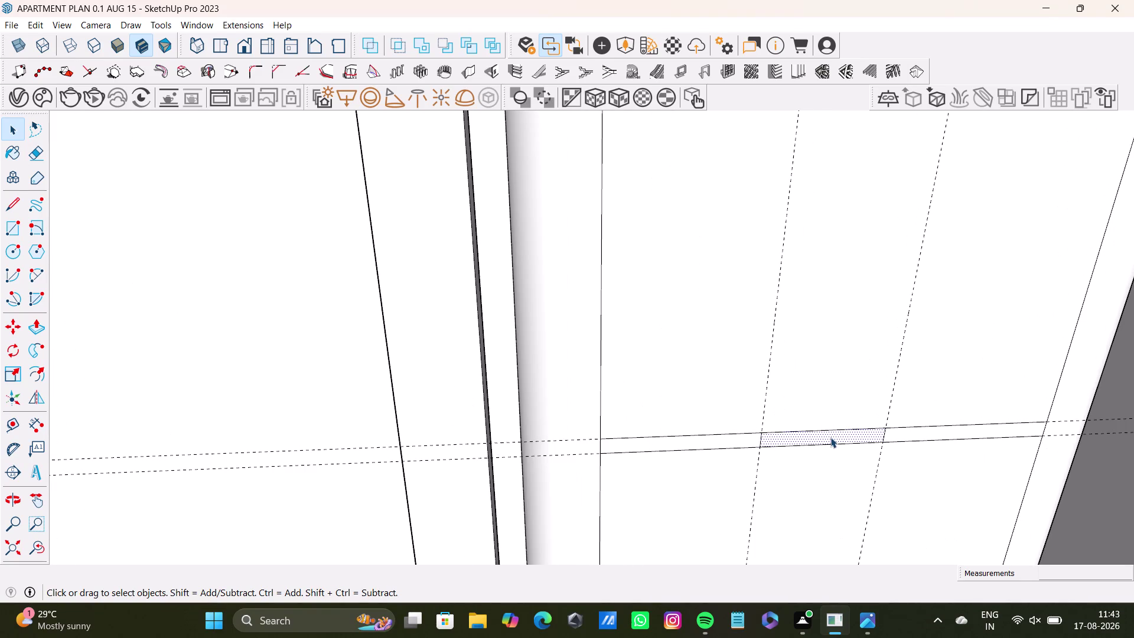
key(p)
drag(834, 437, 823, 418)
key(space)
scroll(down, 3)
middle_drag(842, 436, 840, 300)
middle_drag(829, 358, 831, 360)
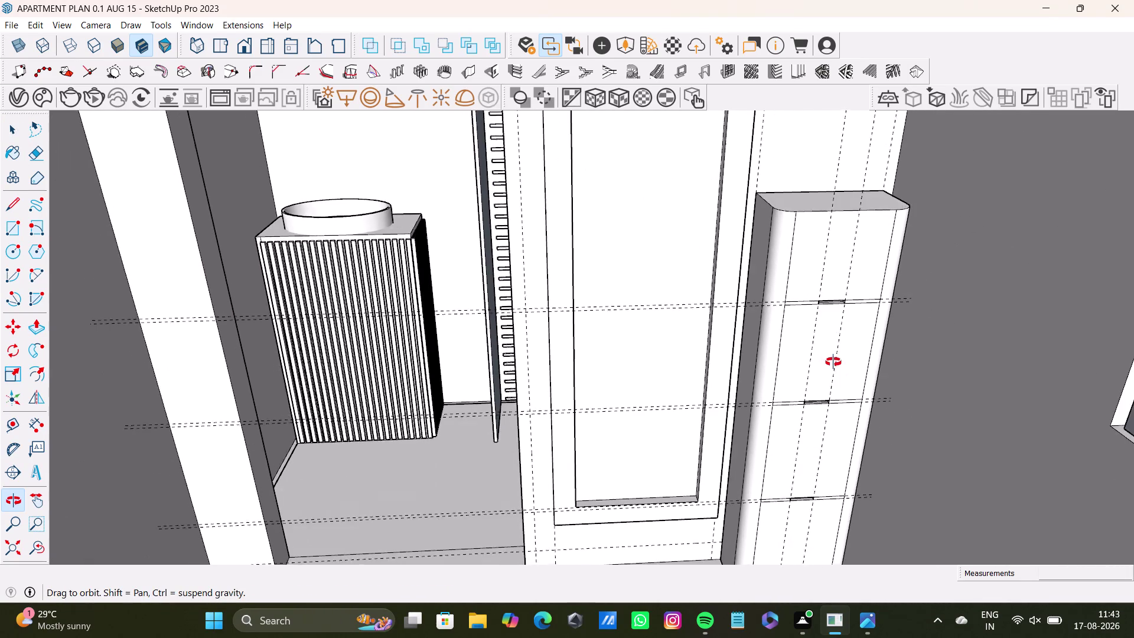
middle_drag(831, 360, 795, 369)
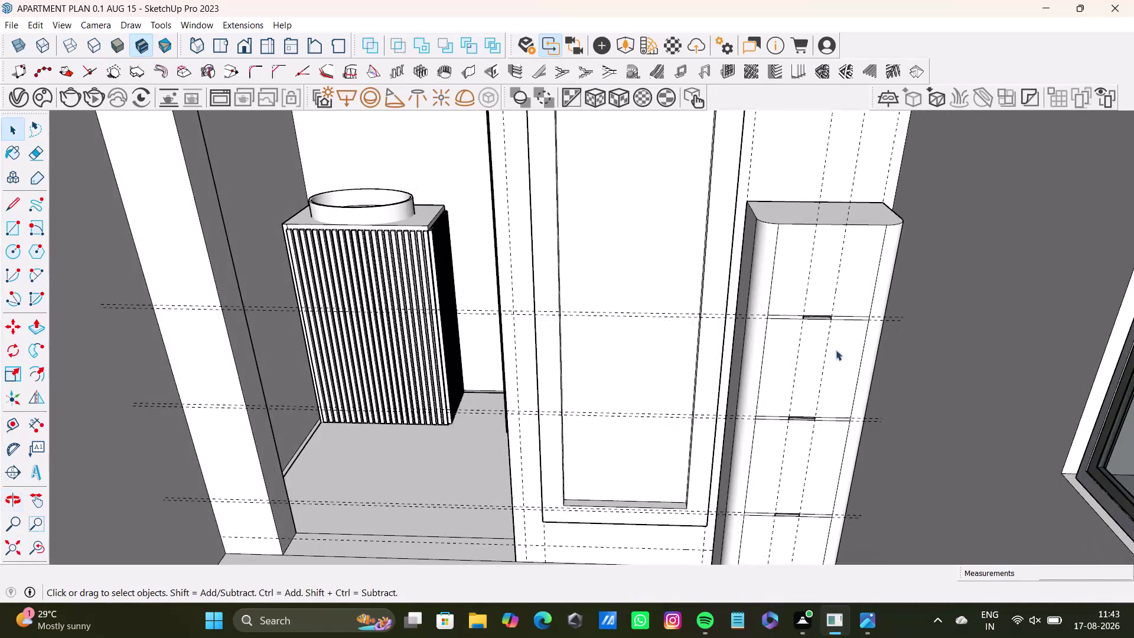
scroll(down, 3)
scroll(up, 3)
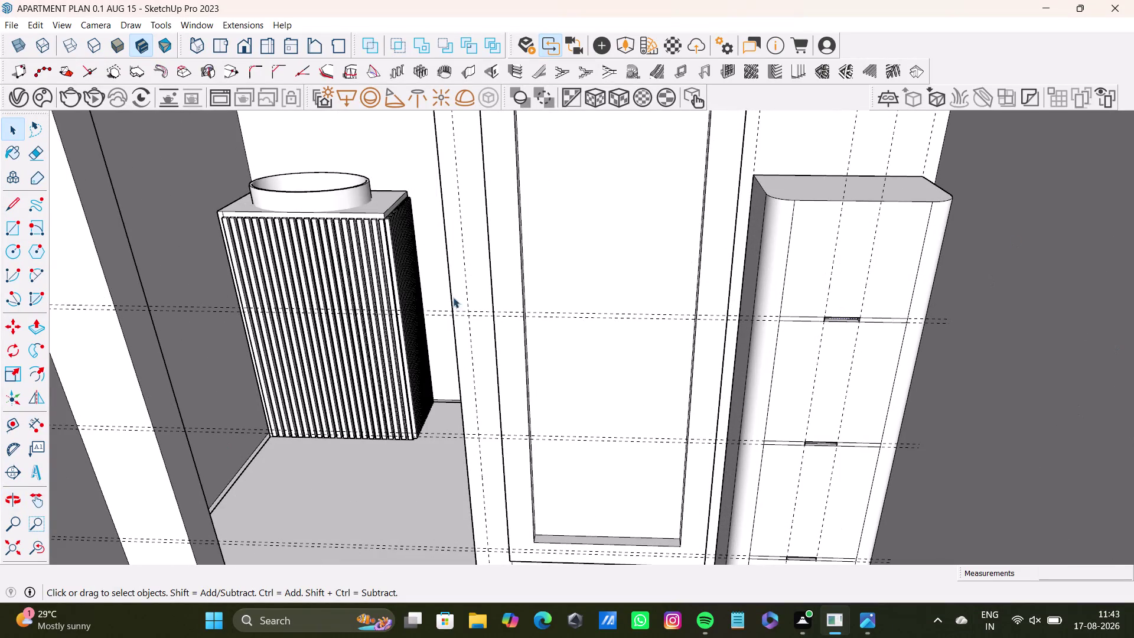
scroll(up, 3)
middle_drag(802, 389, 714, 396)
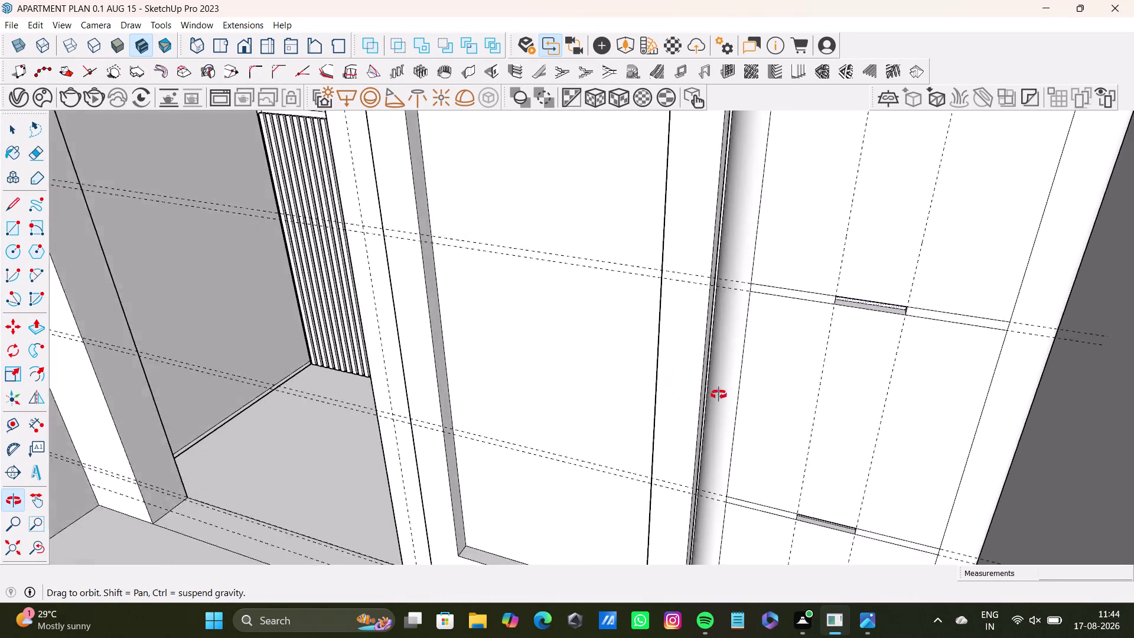
middle_drag(714, 396, 746, 372)
middle_drag(751, 363, 644, 504)
middle_drag(677, 478, 718, 429)
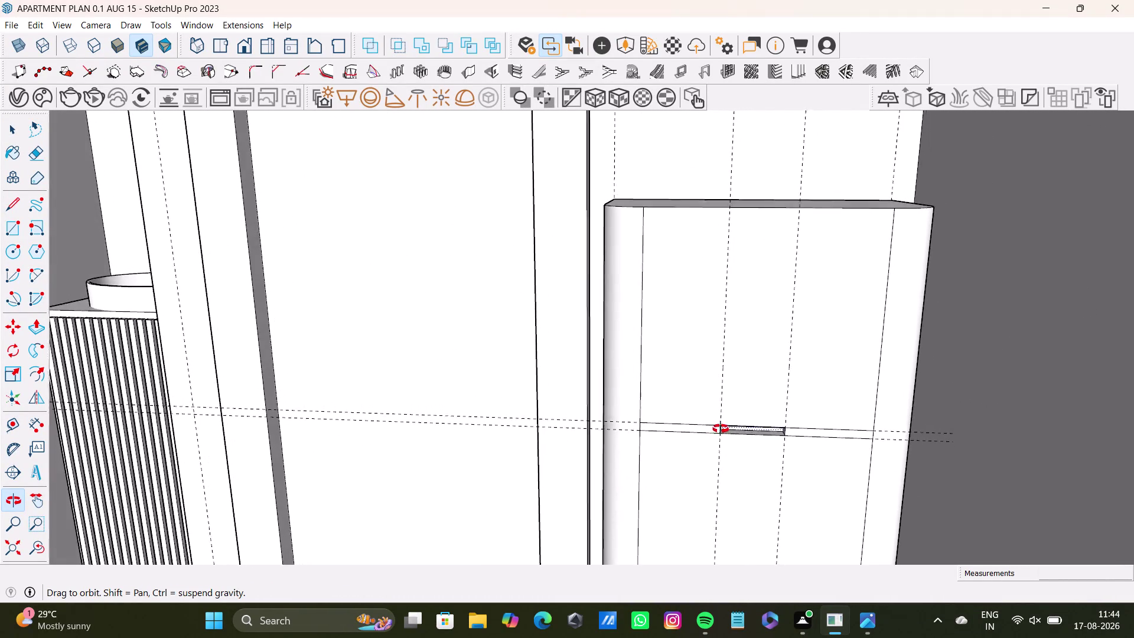
middle_drag(719, 429, 728, 484)
Orbit and zoom down onto the rounded top of the pillar box.
middle_drag(729, 479, 692, 458)
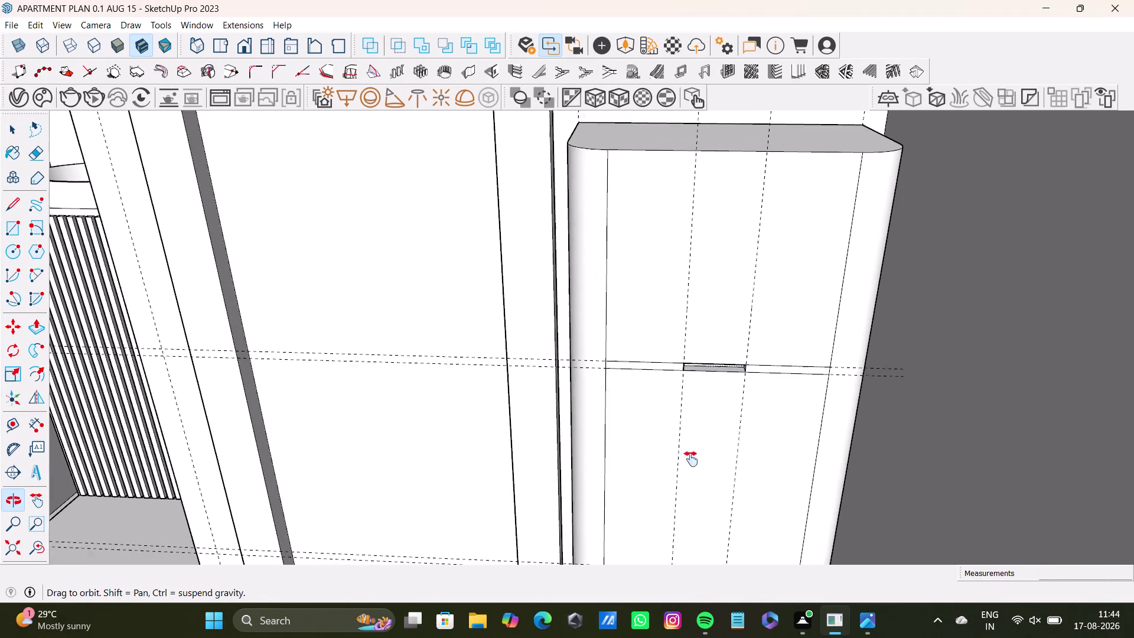
middle_drag(692, 458, 688, 479)
scroll(up, 3)
middle_drag(760, 287, 735, 434)
middle_drag(724, 367, 715, 436)
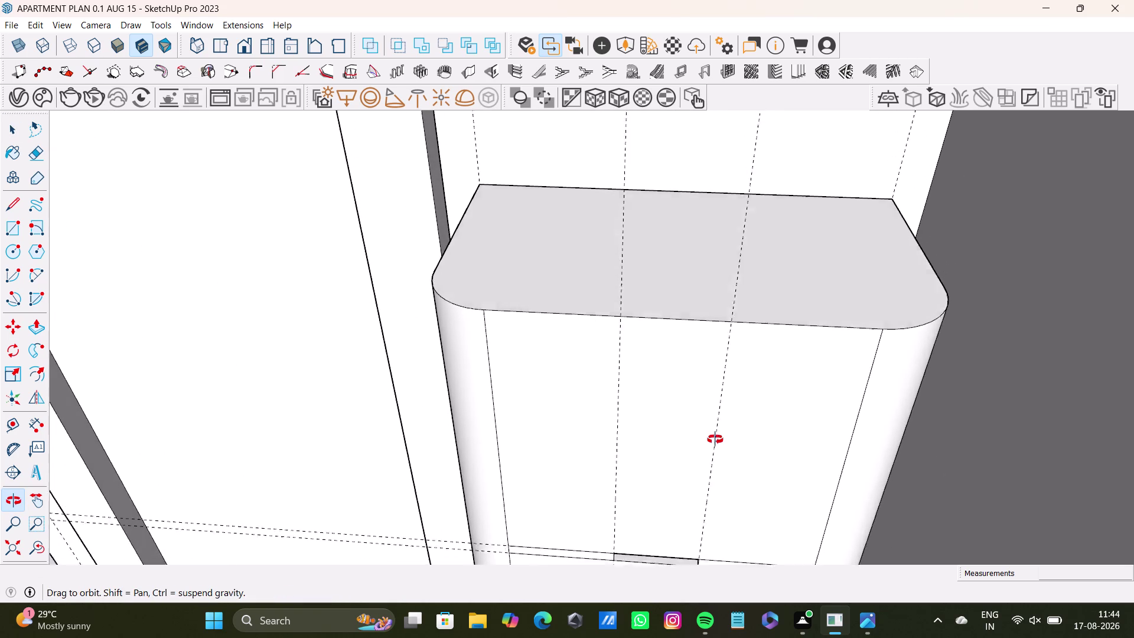
middle_drag(715, 437, 715, 369)
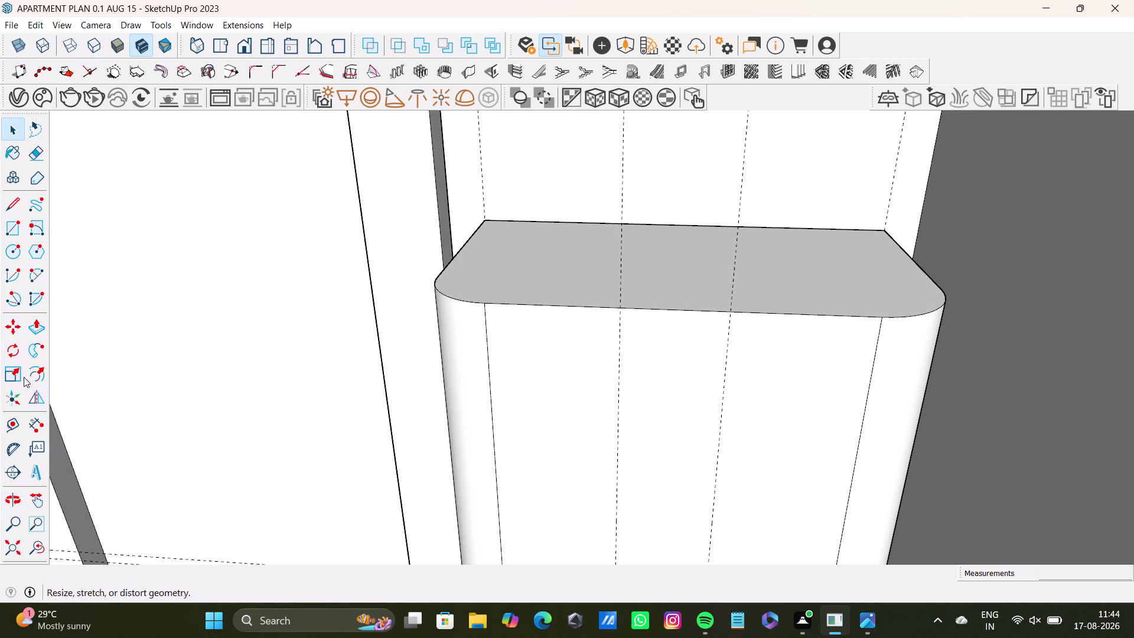
click(11, 425)
scroll(up, 3)
Place a horizontal guide 0.5 inch below the pillar box's top edge.
click(701, 285)
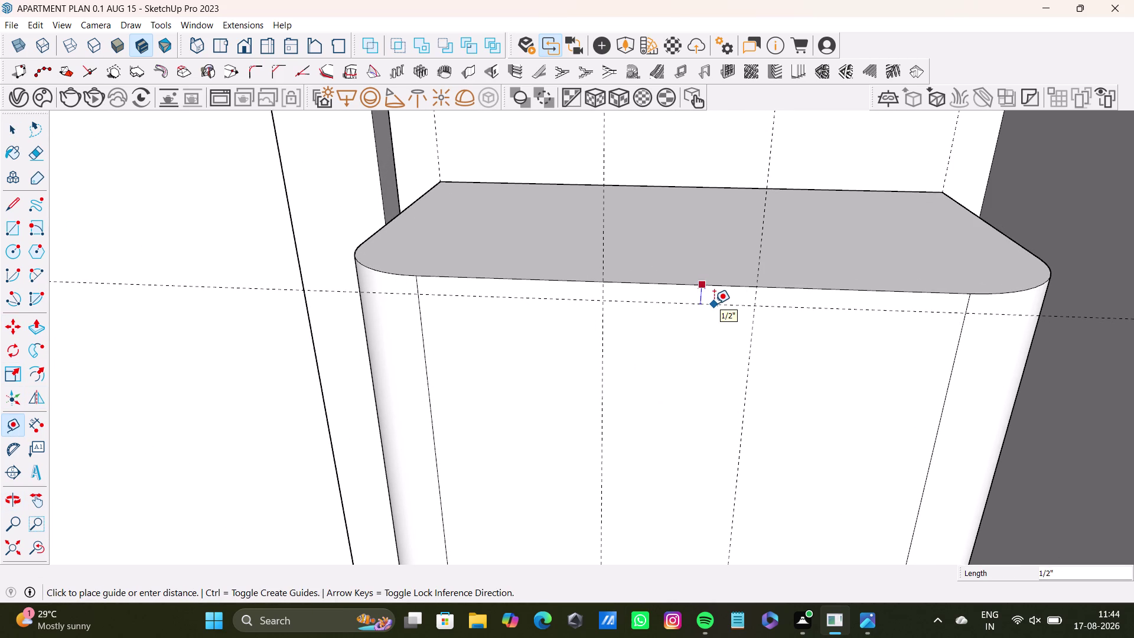
click(714, 303)
scroll(down, 3)
middle_drag(696, 368, 739, 243)
middle_drag(738, 243, 670, 247)
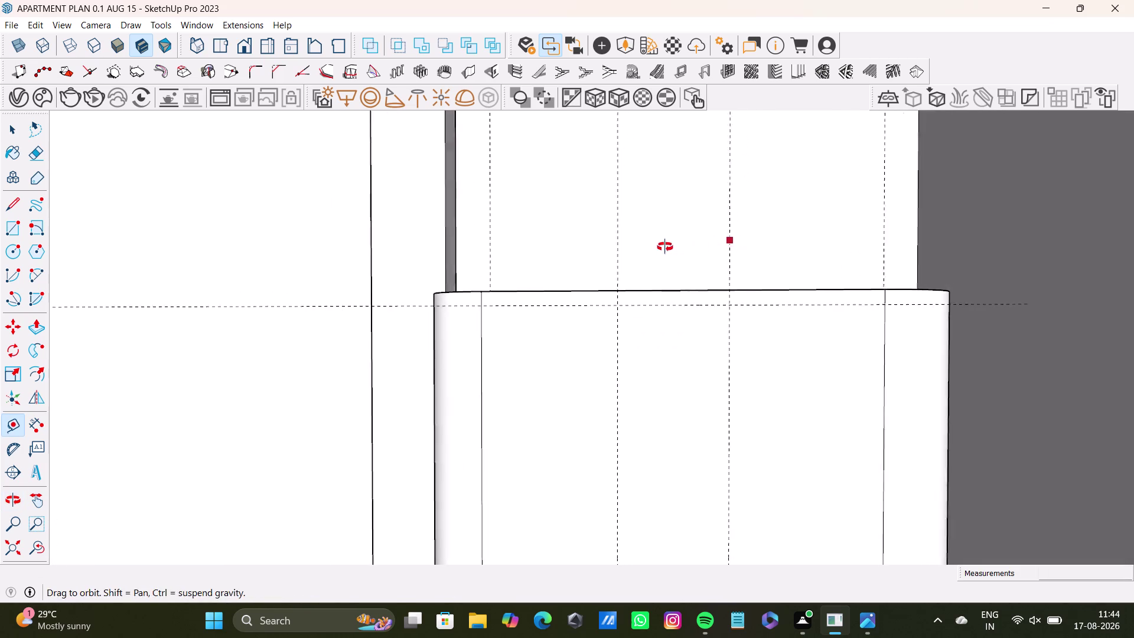
middle_drag(670, 247, 665, 247)
key(ctrl+z)
click(698, 288)
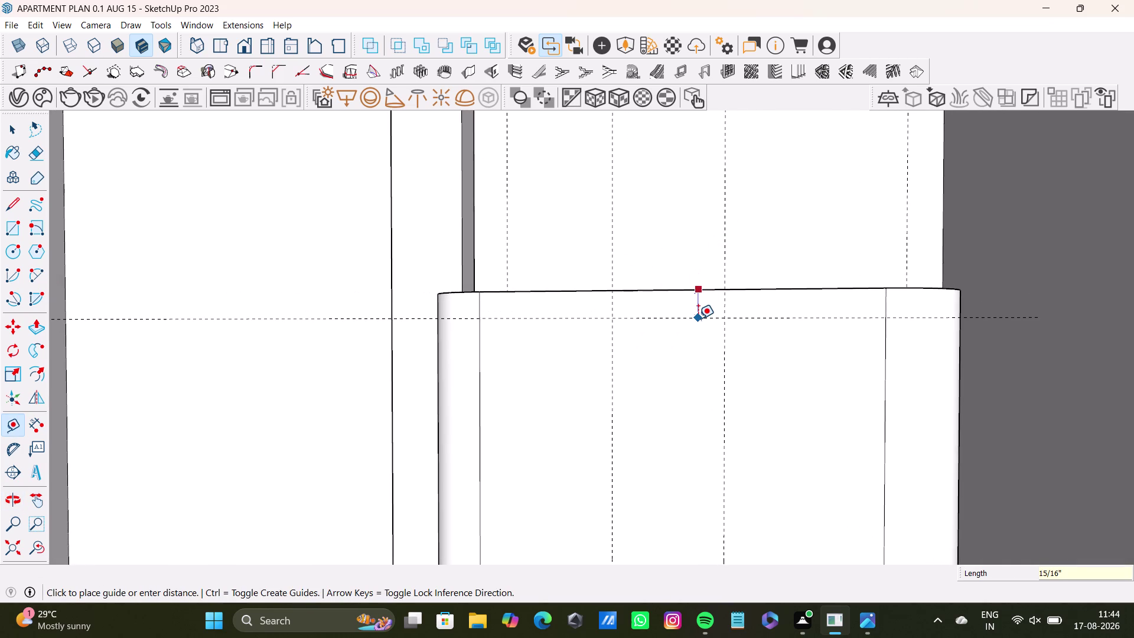
text(0.5)
text(")
key(Return)
middle_drag(640, 360, 646, 482)
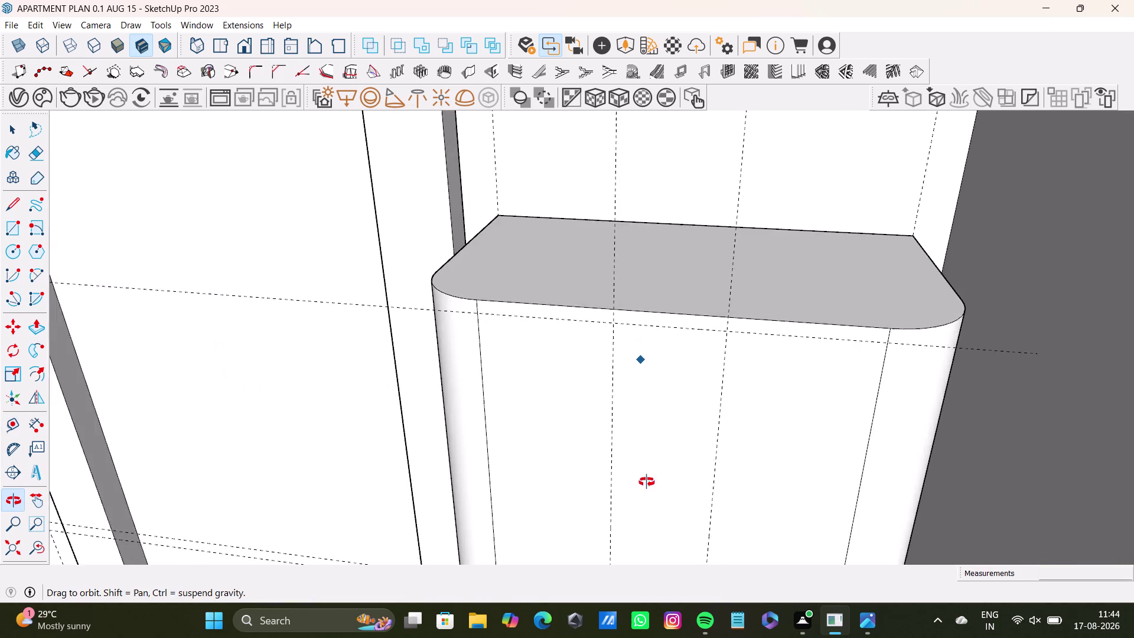
middle_drag(647, 482, 762, 386)
Draw an edge along the top guide across the full pillar box front.
click(10, 211)
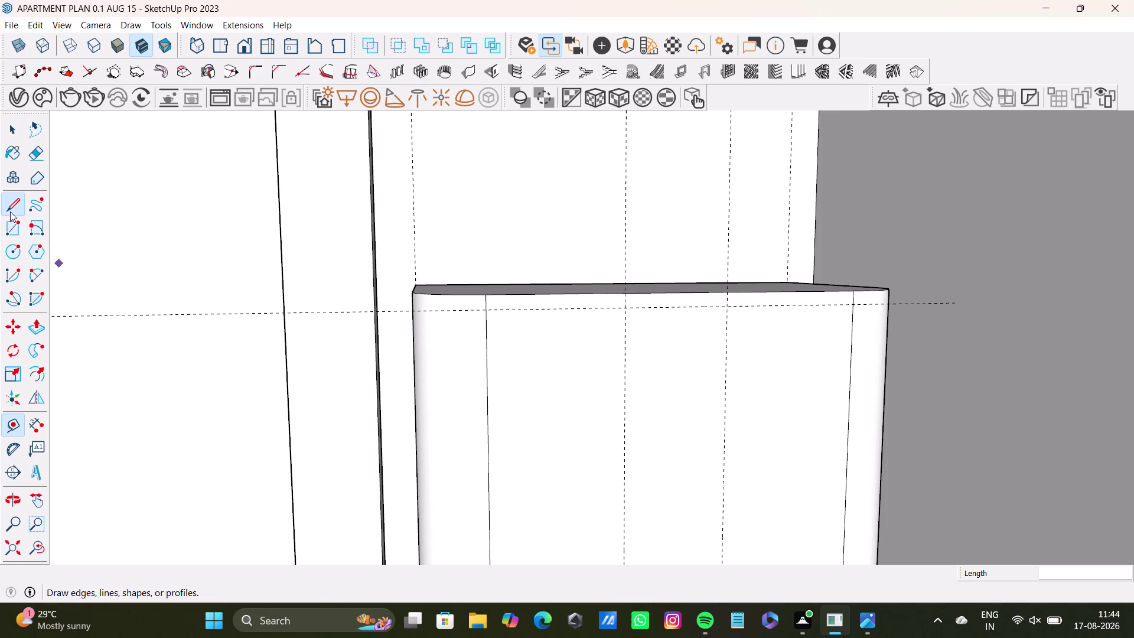
drag(484, 309, 498, 309)
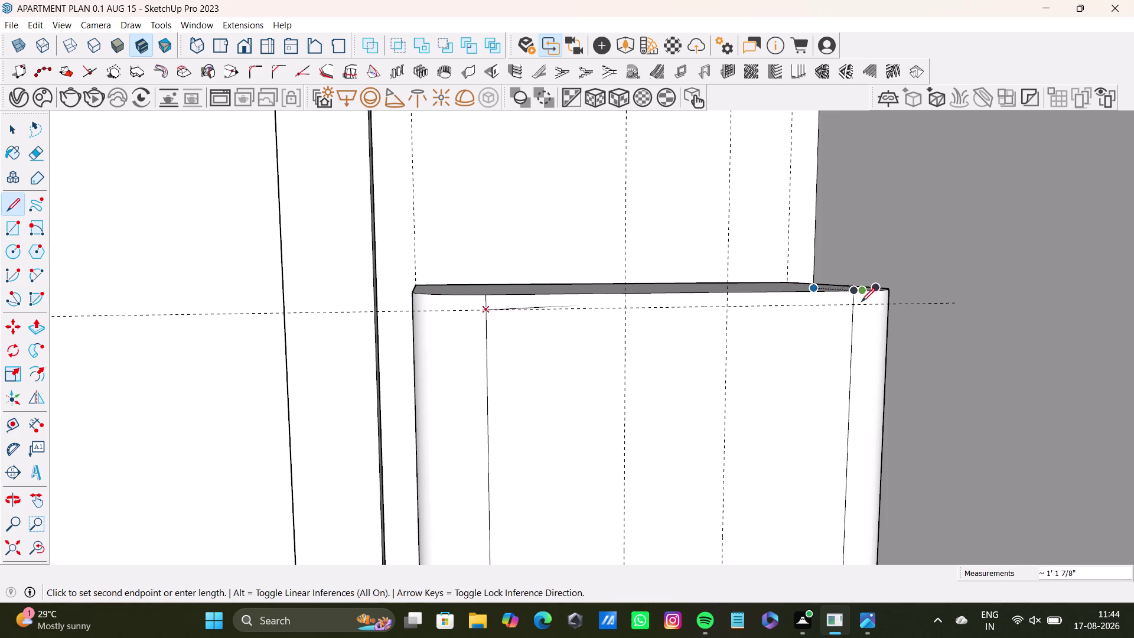
click(858, 306)
key(space)
Orbit to face the box front and select its left vertical edge.
scroll(down, 3)
middle_drag(719, 367, 587, 262)
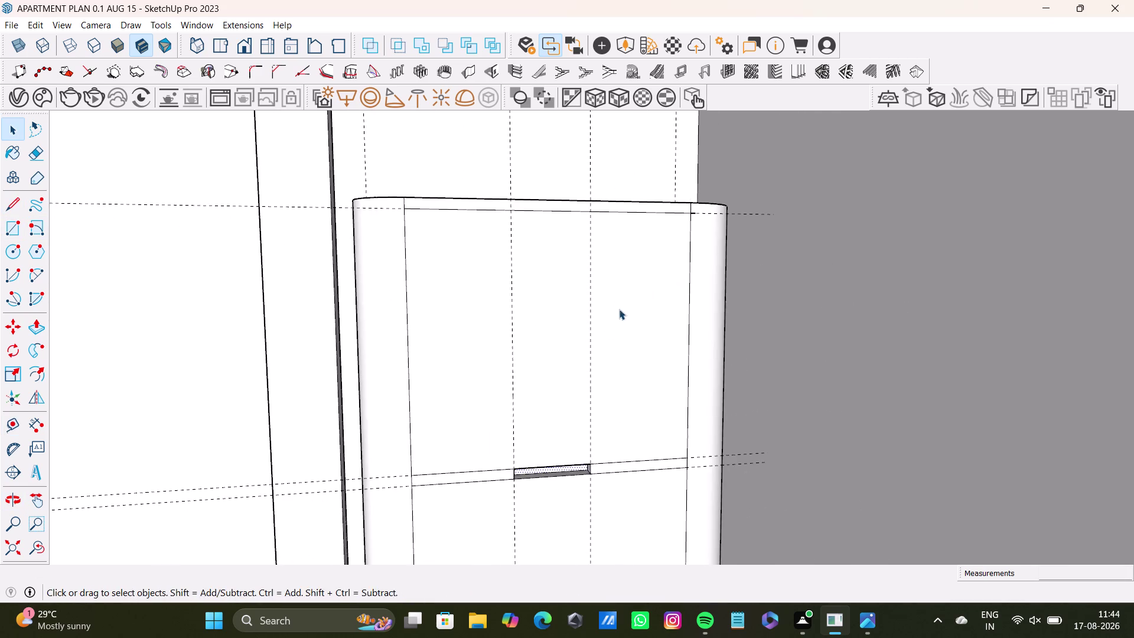
middle_drag(619, 310, 486, 390)
scroll(up, 3)
middle_drag(637, 272, 640, 326)
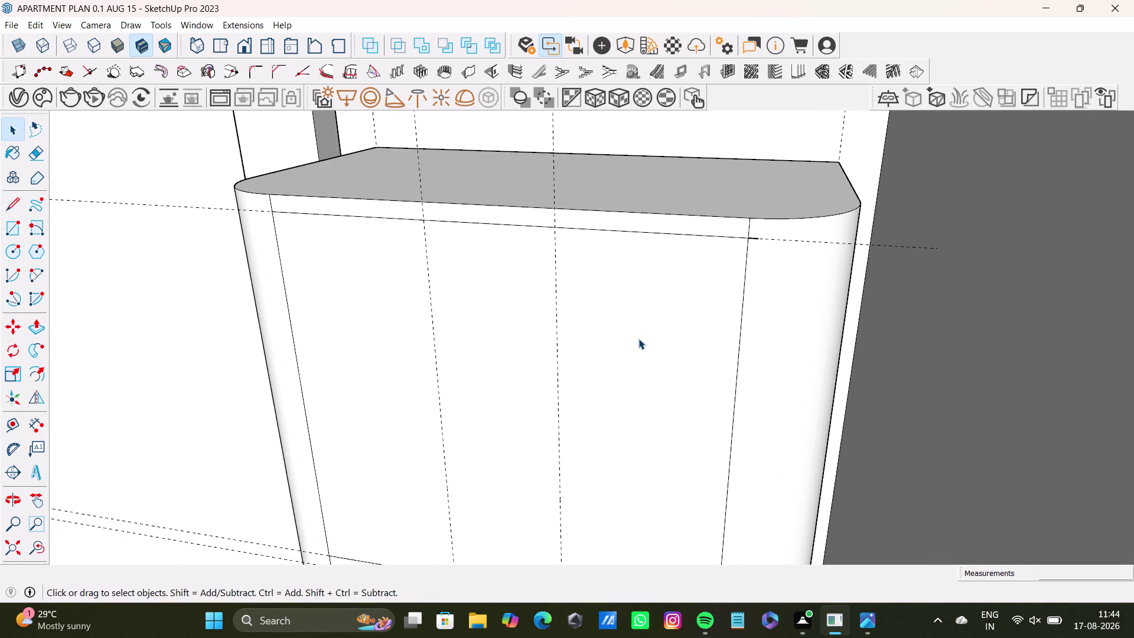
middle_drag(639, 340, 797, 251)
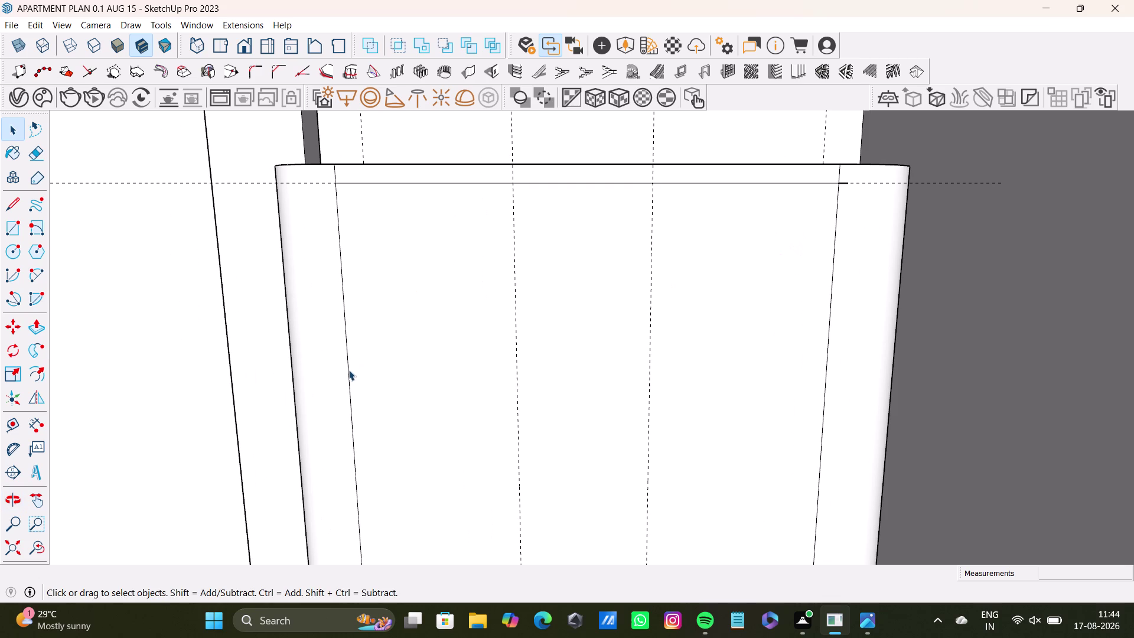
click(348, 371)
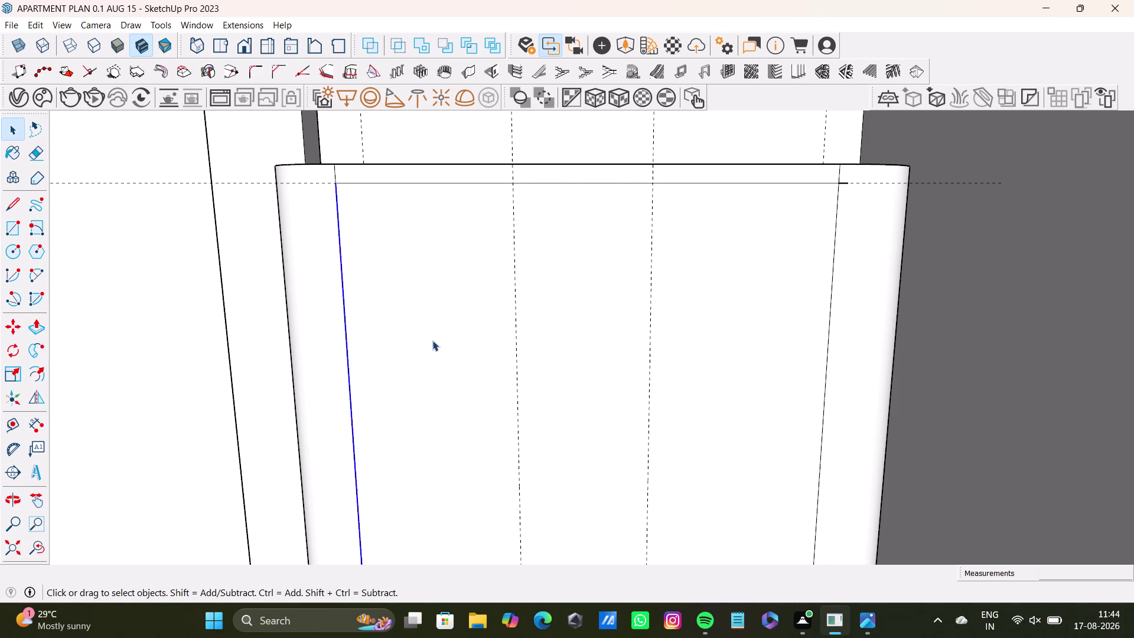
Offset vertical guides just inside the left and right edges of the pillar box front.
key(t)
key(Return)
click(348, 366)
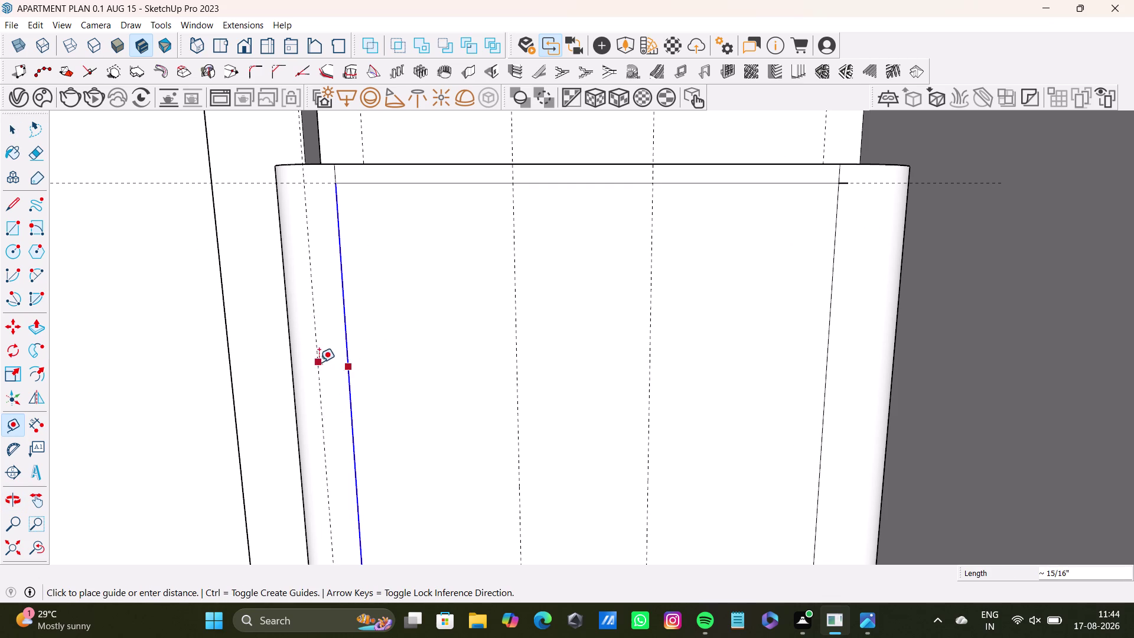
click(330, 363)
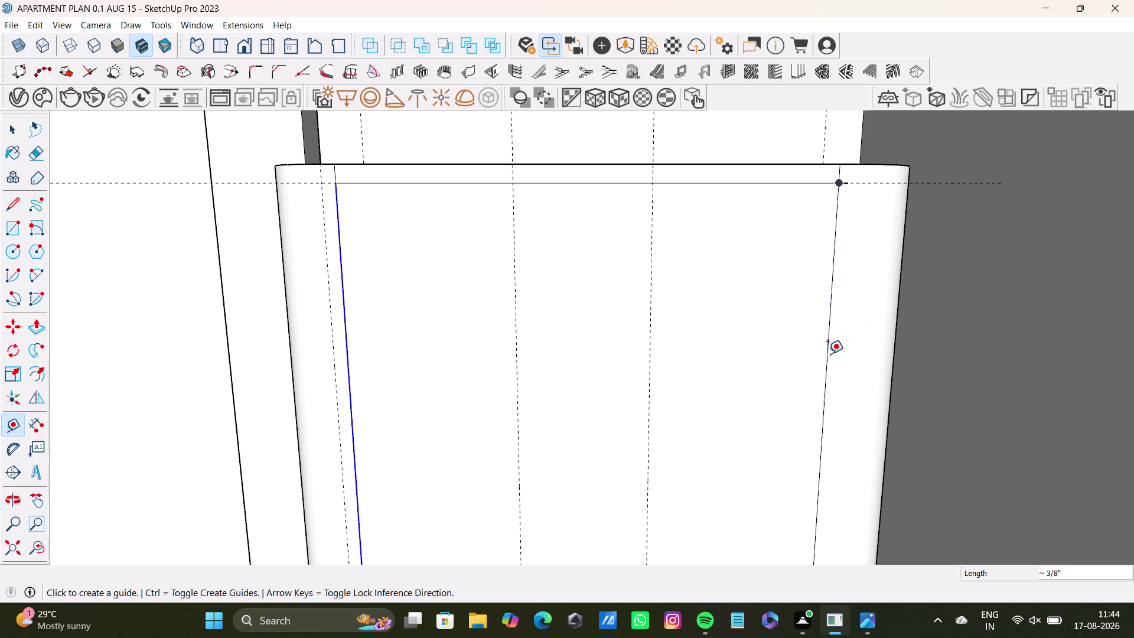
click(824, 356)
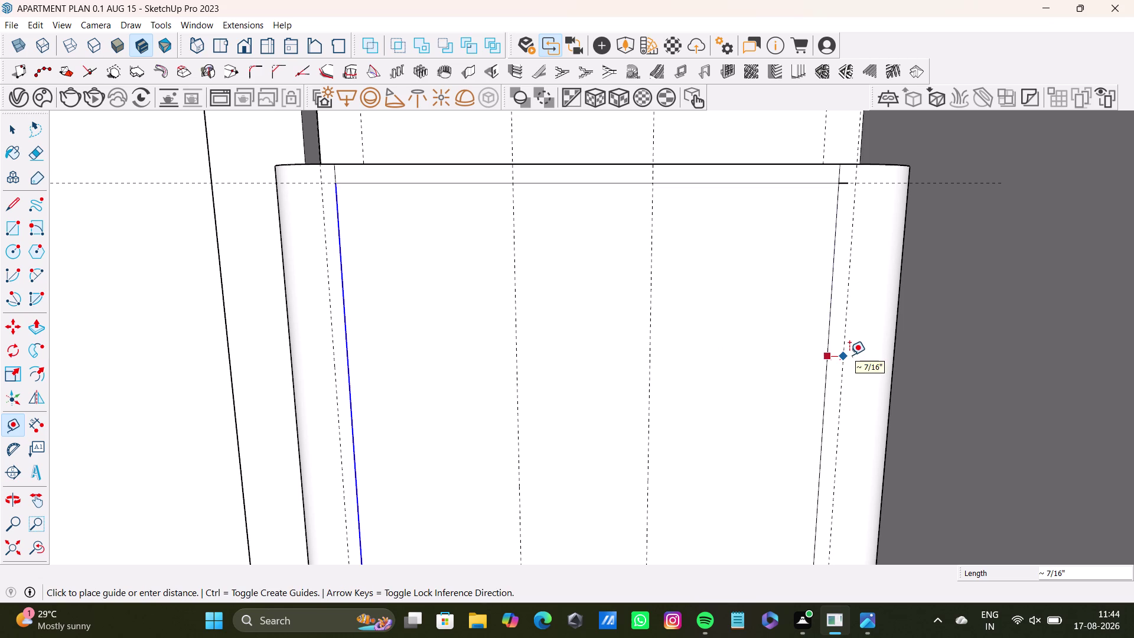
click(849, 355)
scroll(down, 3)
middle_drag(628, 417, 633, 343)
middle_drag(581, 436, 581, 438)
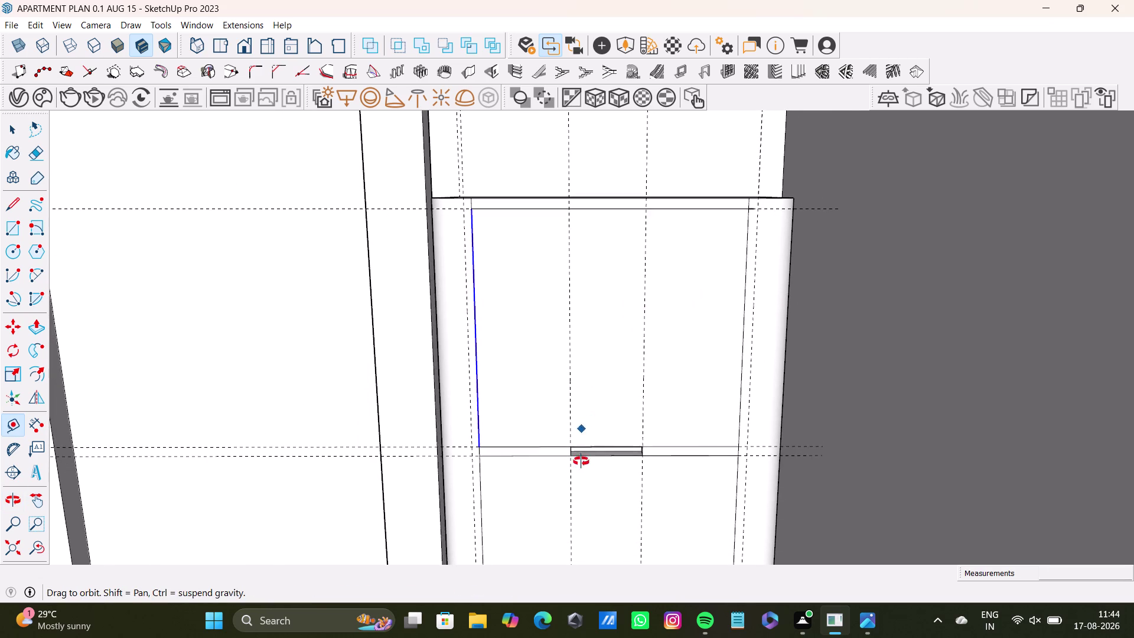
middle_drag(581, 438, 630, 387)
Draw the left vertical edge of the pillar box front from its top corner down to the base.
click(12, 203)
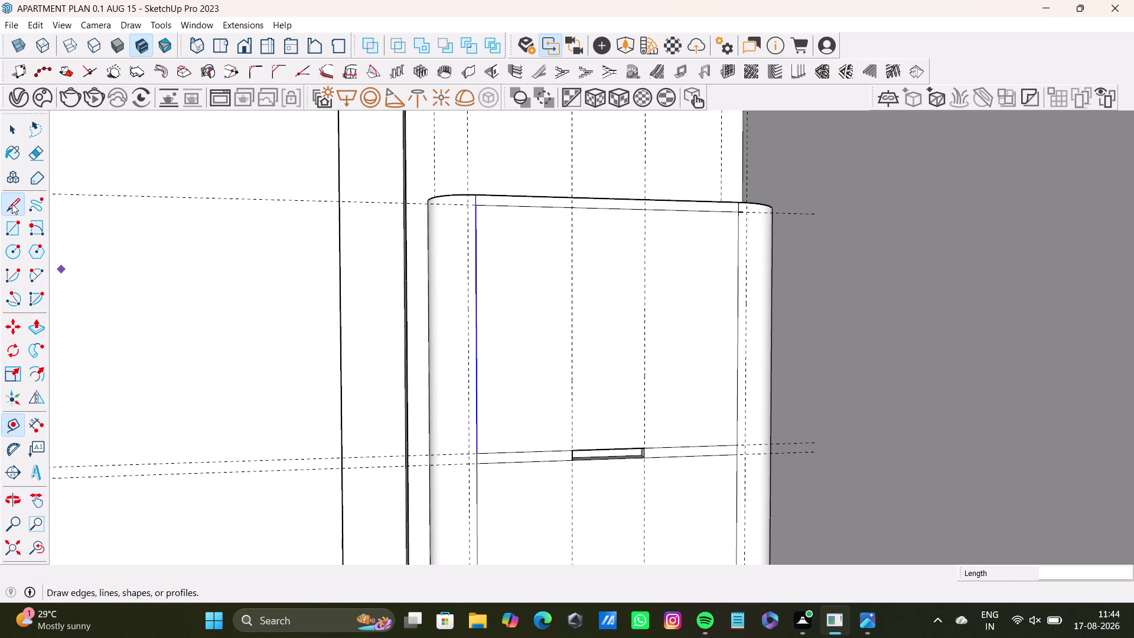
scroll(up, 3)
click(471, 188)
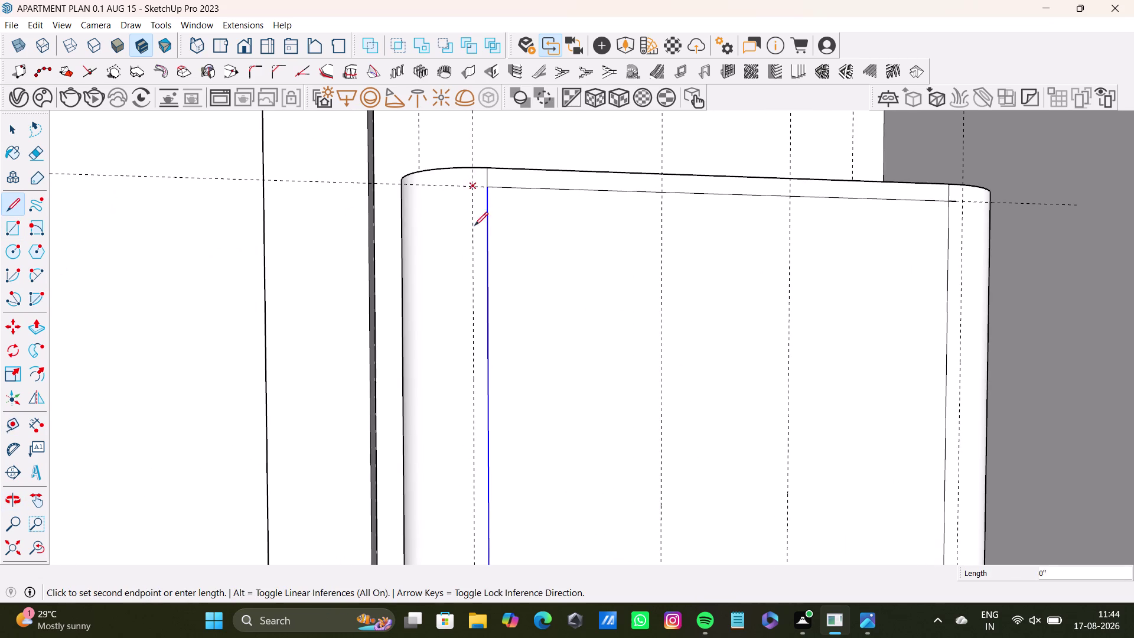
scroll(down, 3)
middle_drag(468, 412, 467, 246)
scroll(down, 3)
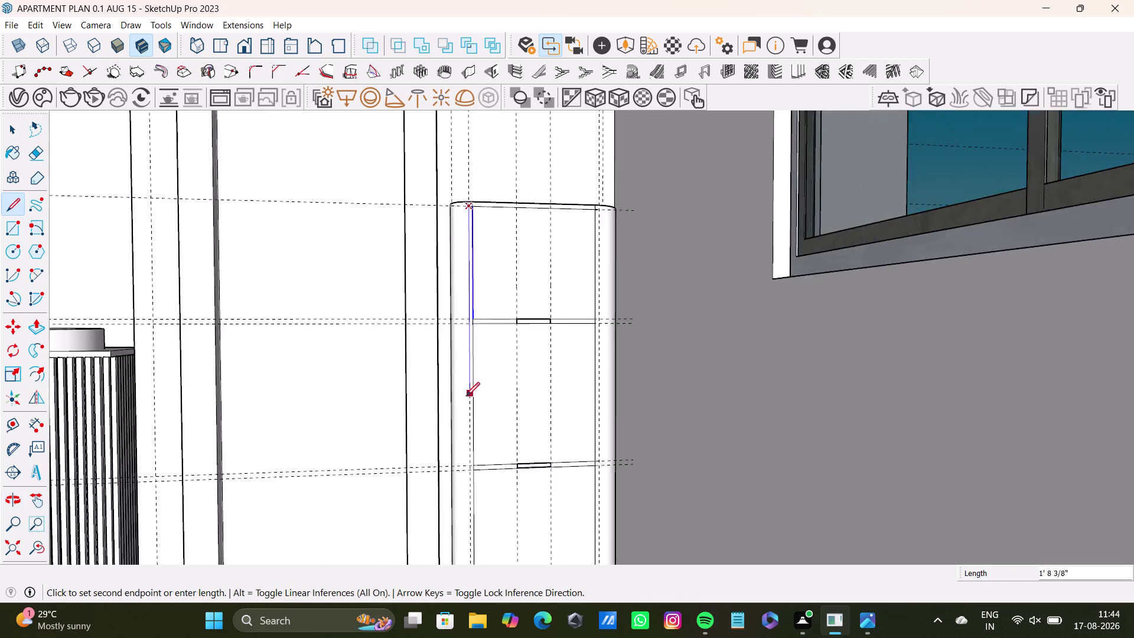
scroll(down, 3)
middle_drag(465, 410, 465, 272)
scroll(down, 3)
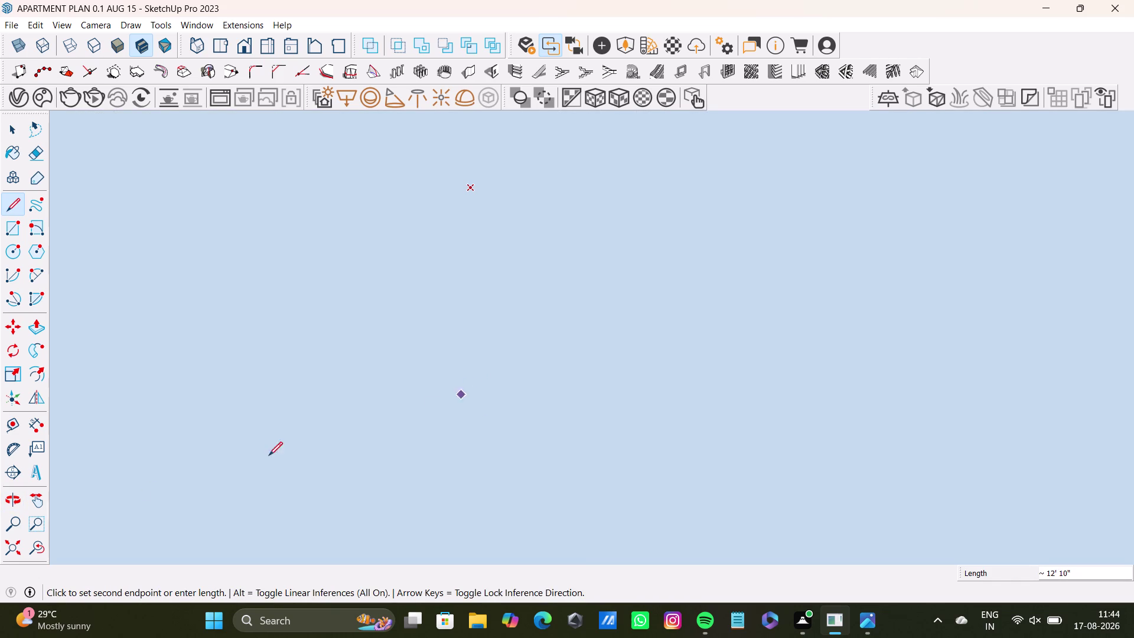
click(36, 552)
scroll(up, 3)
middle_drag(480, 440, 470, 356)
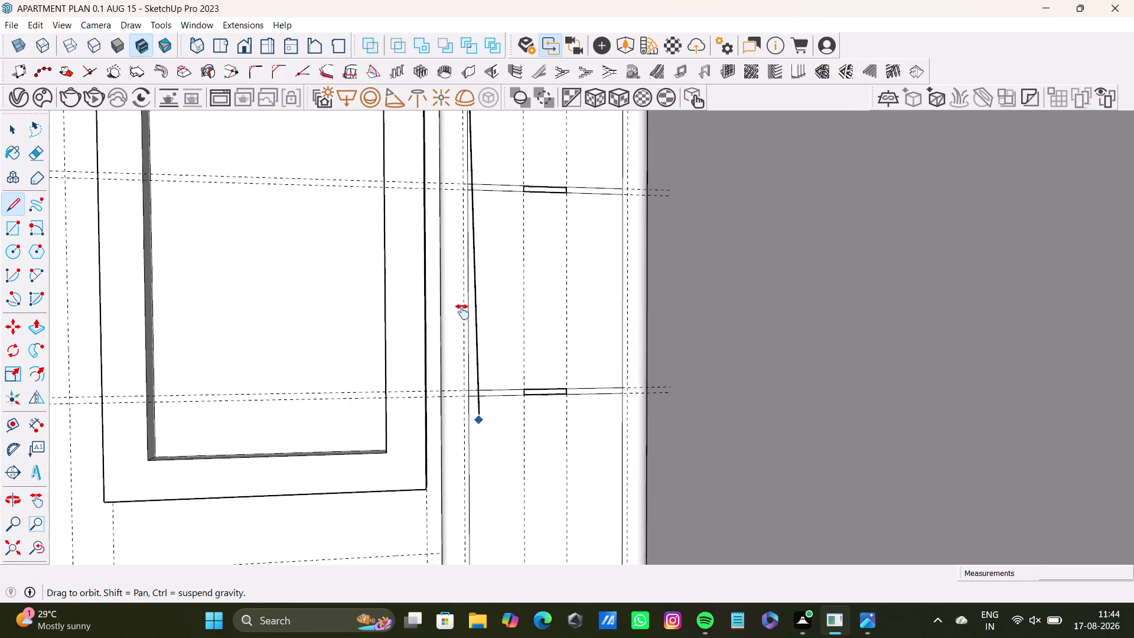
middle_drag(470, 357, 457, 259)
click(442, 477)
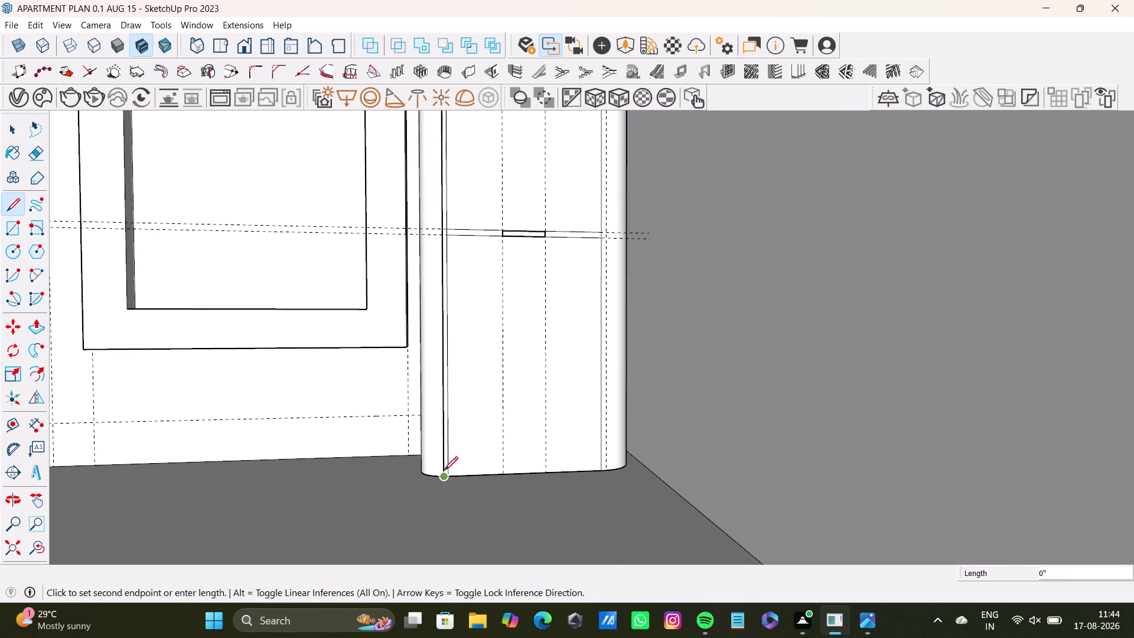
key(space)
Draw the right vertical edge from the front's top right corner down to the box base.
scroll(down, 3)
middle_drag(540, 320, 538, 347)
click(26, 550)
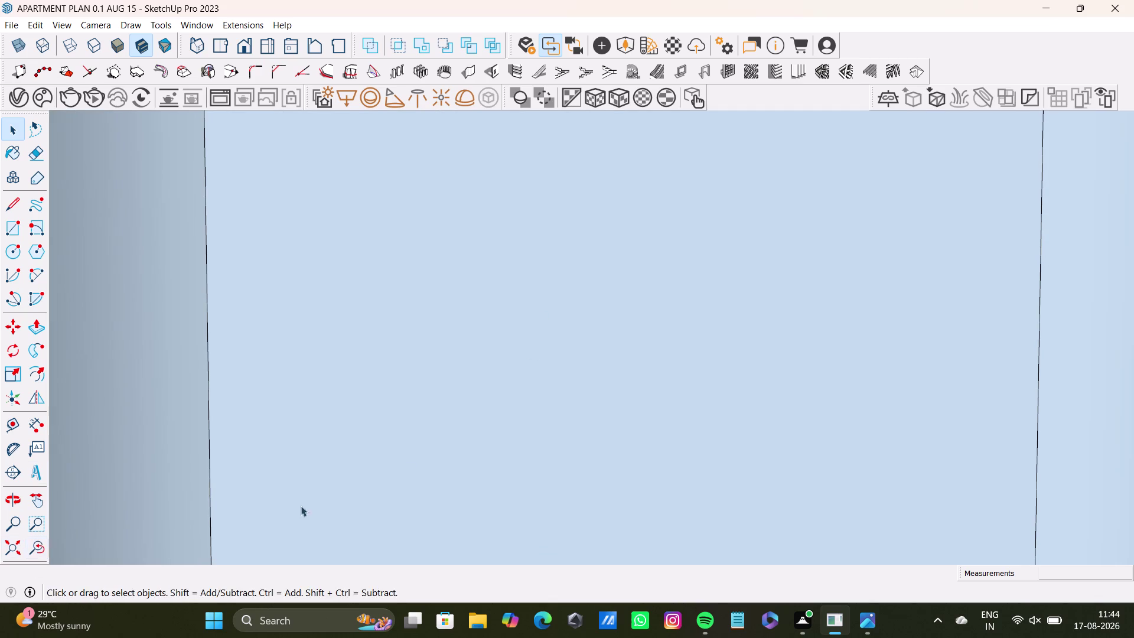
click(17, 547)
middle_drag(467, 346, 430, 597)
scroll(up, 3)
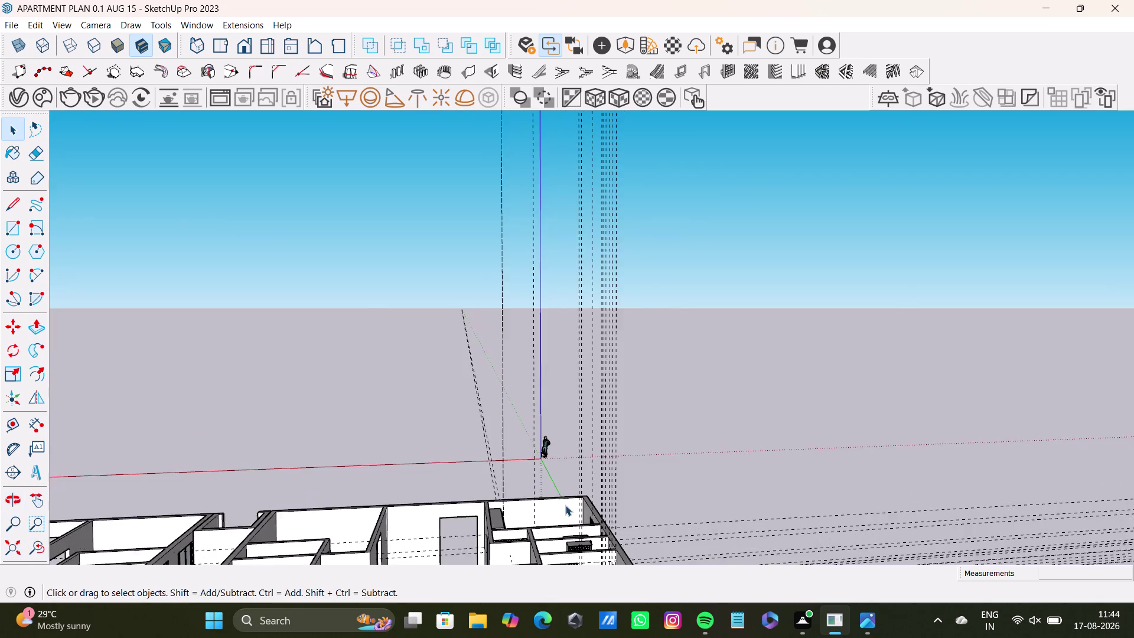
scroll(up, 3)
middle_drag(569, 510, 544, 308)
middle_drag(574, 373, 547, 606)
scroll(up, 3)
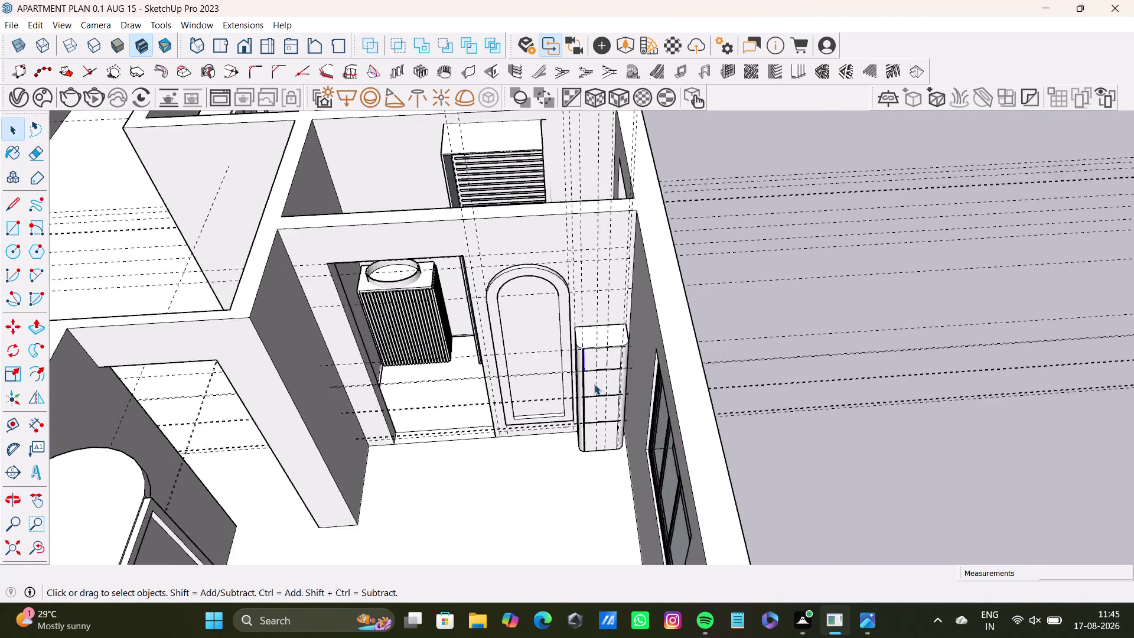
scroll(up, 3)
middle_drag(613, 366, 435, 479)
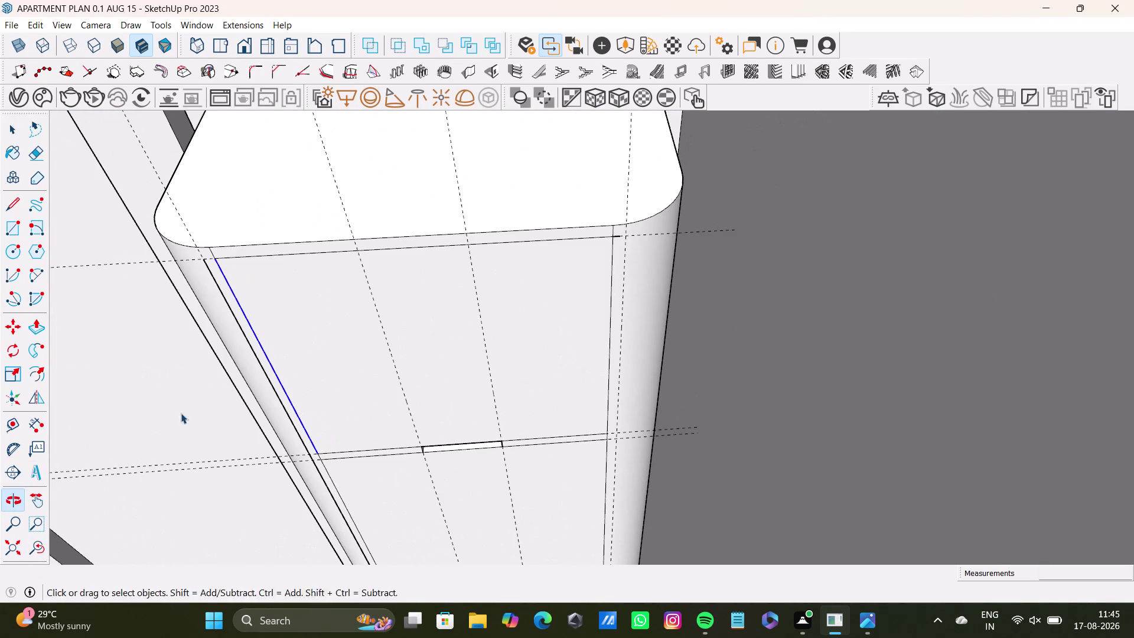
click(12, 211)
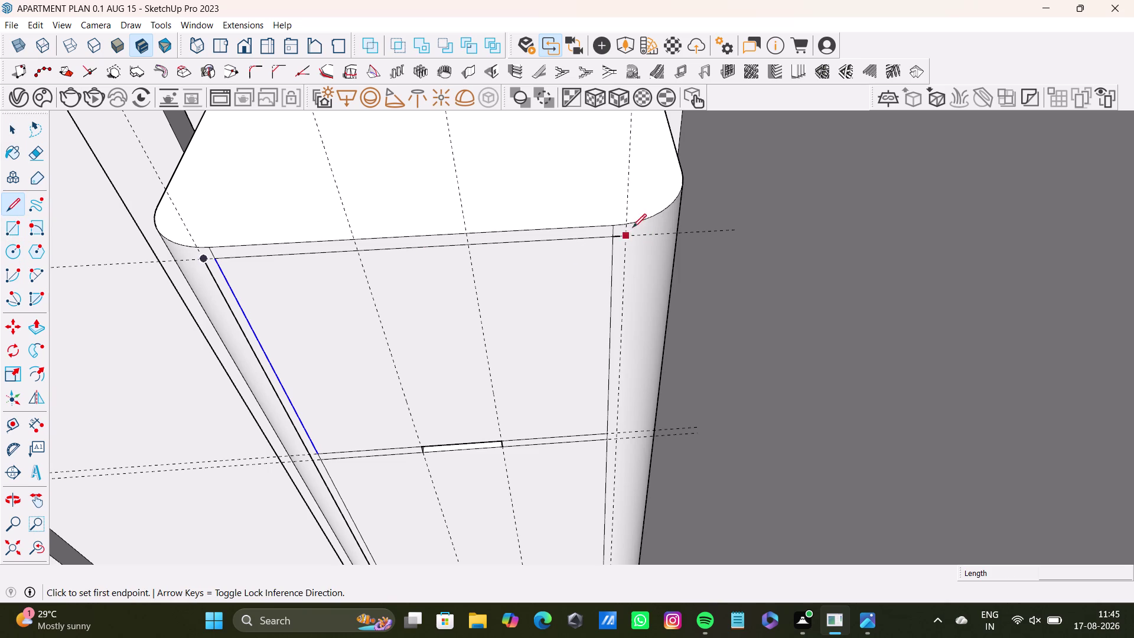
drag(630, 235, 628, 242)
scroll(down, 3)
middle_drag(621, 426, 619, 228)
scroll(down, 3)
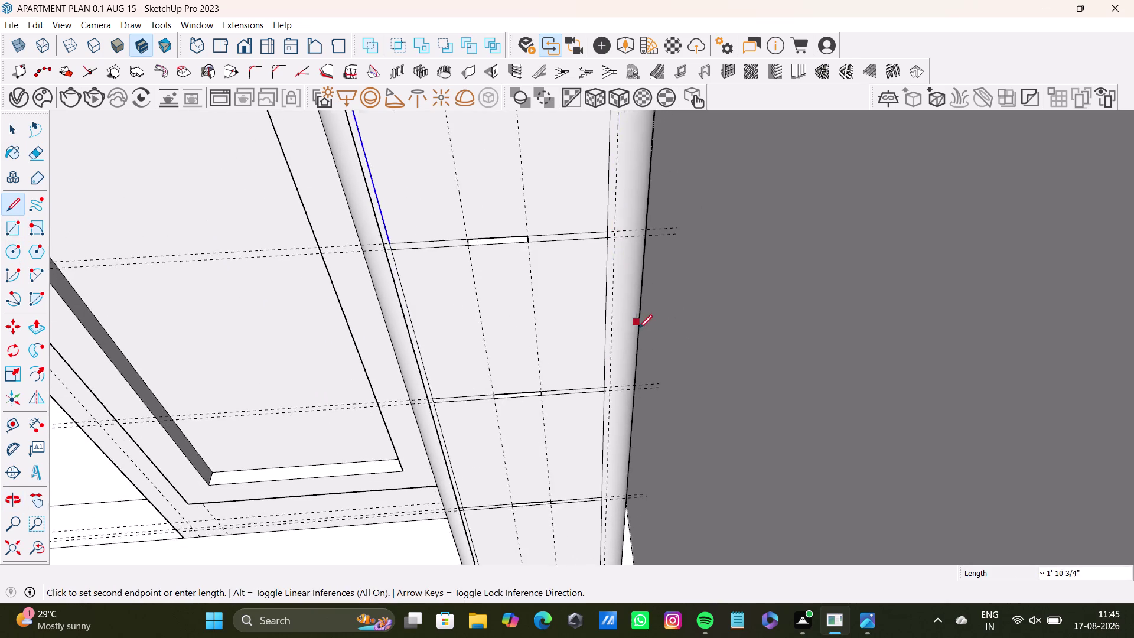
scroll(down, 3)
middle_drag(623, 350, 623, 252)
scroll(up, 3)
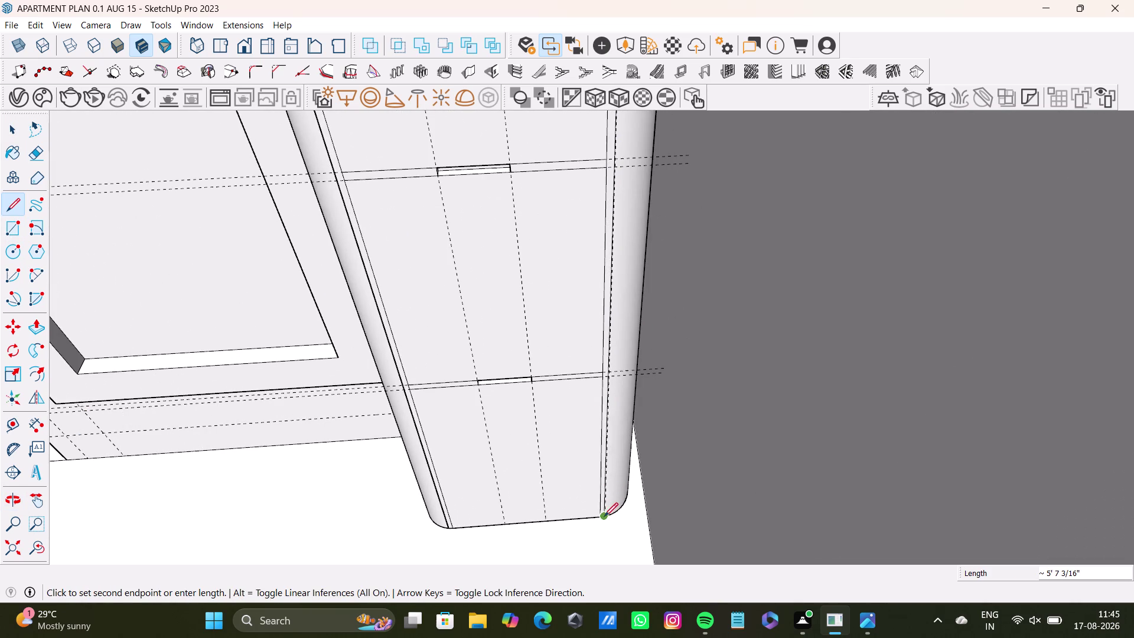
scroll(up, 3)
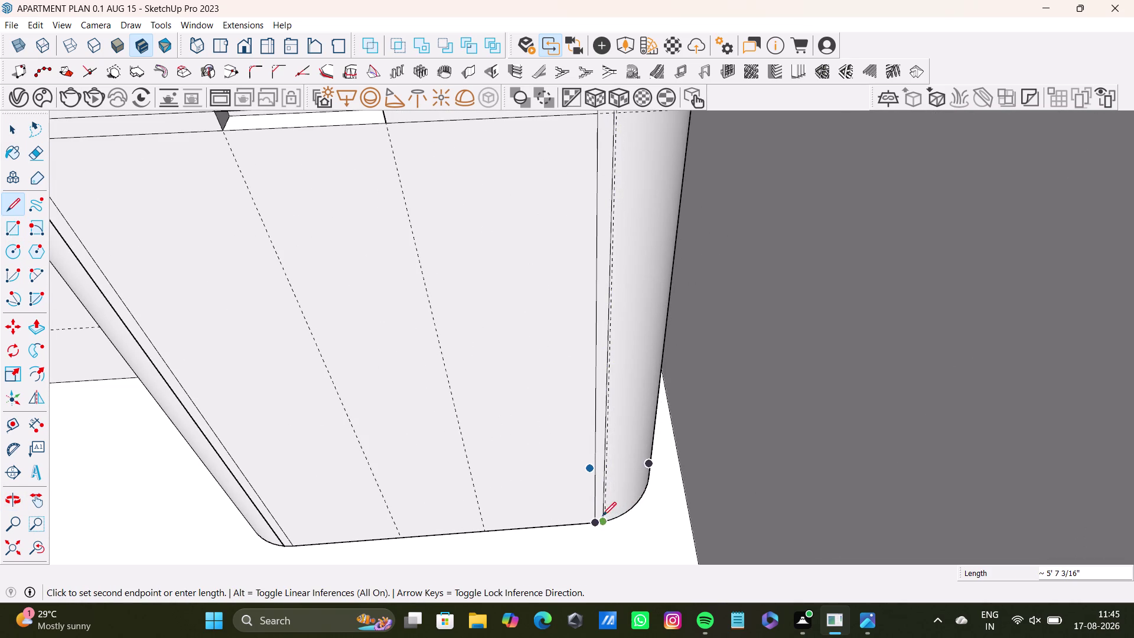
scroll(up, 3)
scroll(up, 3)
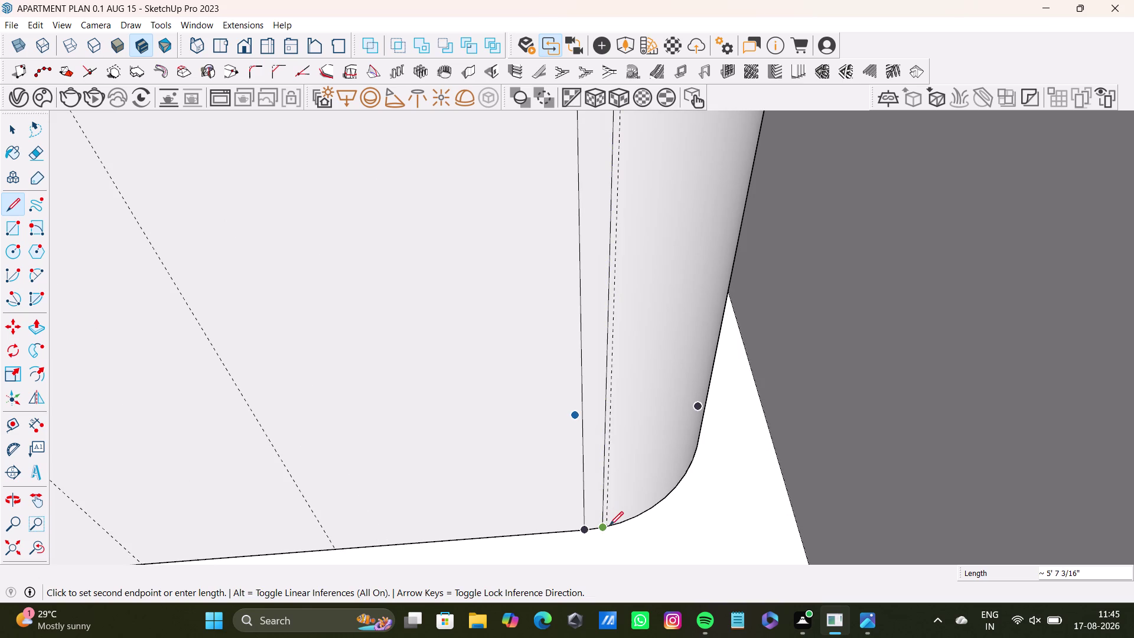
scroll(up, 3)
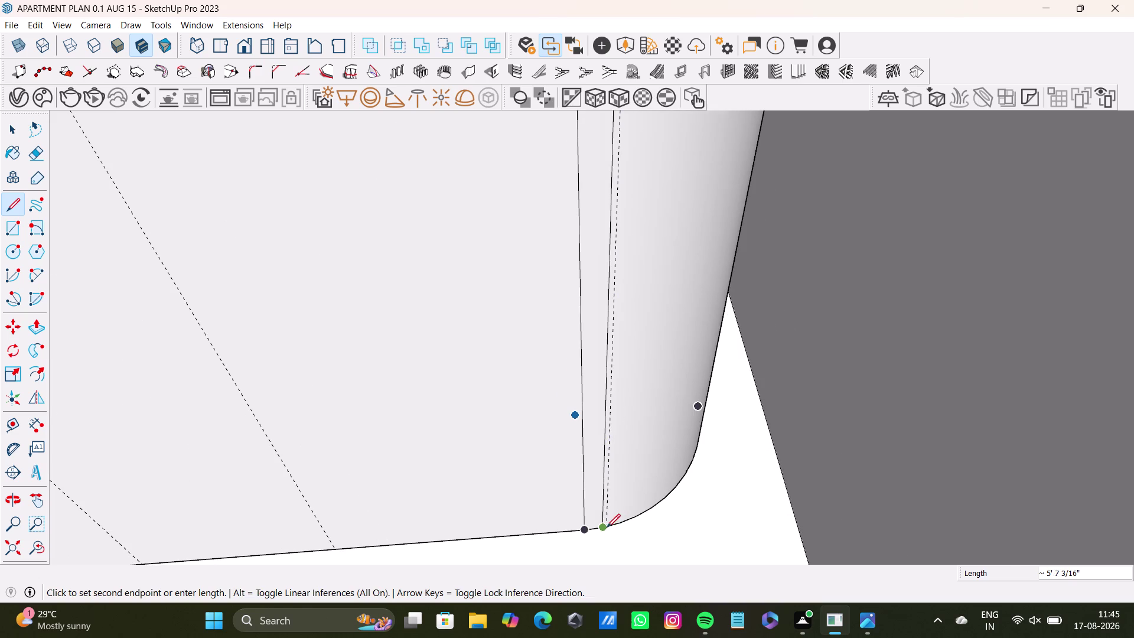
scroll(up, 3)
click(608, 527)
scroll(down, 3)
key(space)
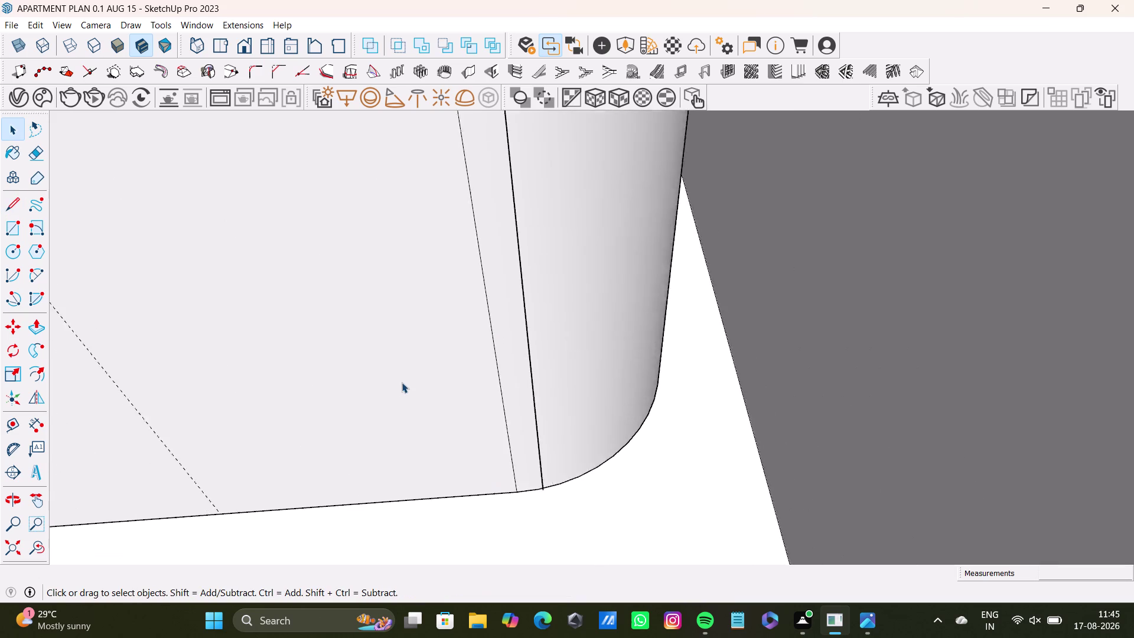
scroll(down, 3)
middle_drag(374, 367, 443, 326)
drag(7, 547, 13, 547)
middle_drag(412, 332, 462, 343)
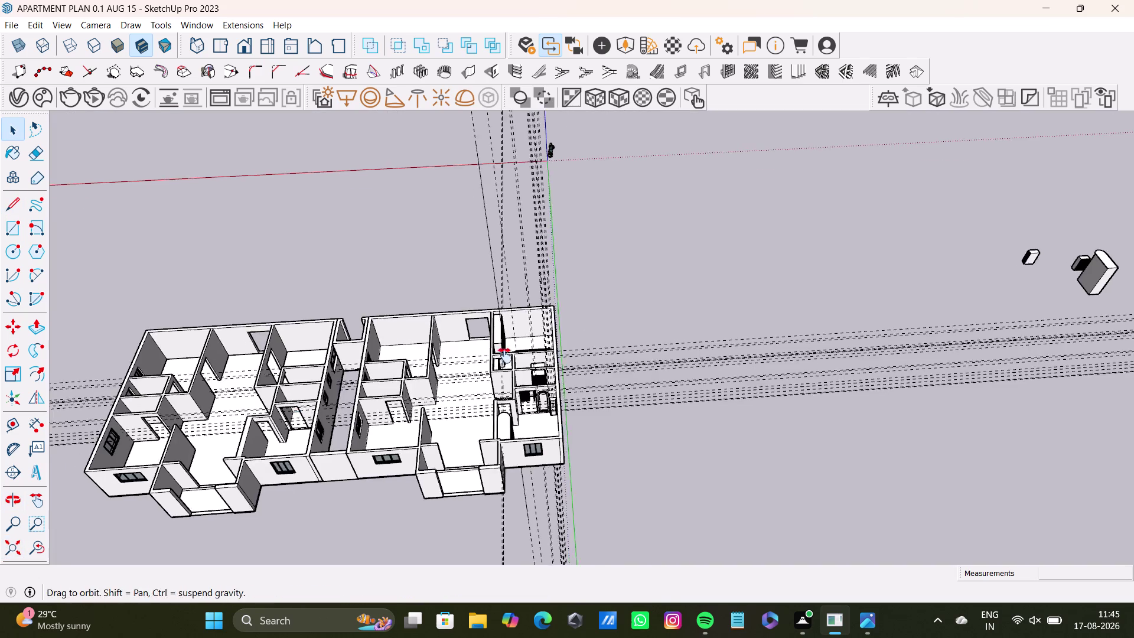
Draw a vertical seam from the guide intersection up to the top edge at the first rounded corner.
middle_drag(462, 343, 524, 362)
scroll(up, 3)
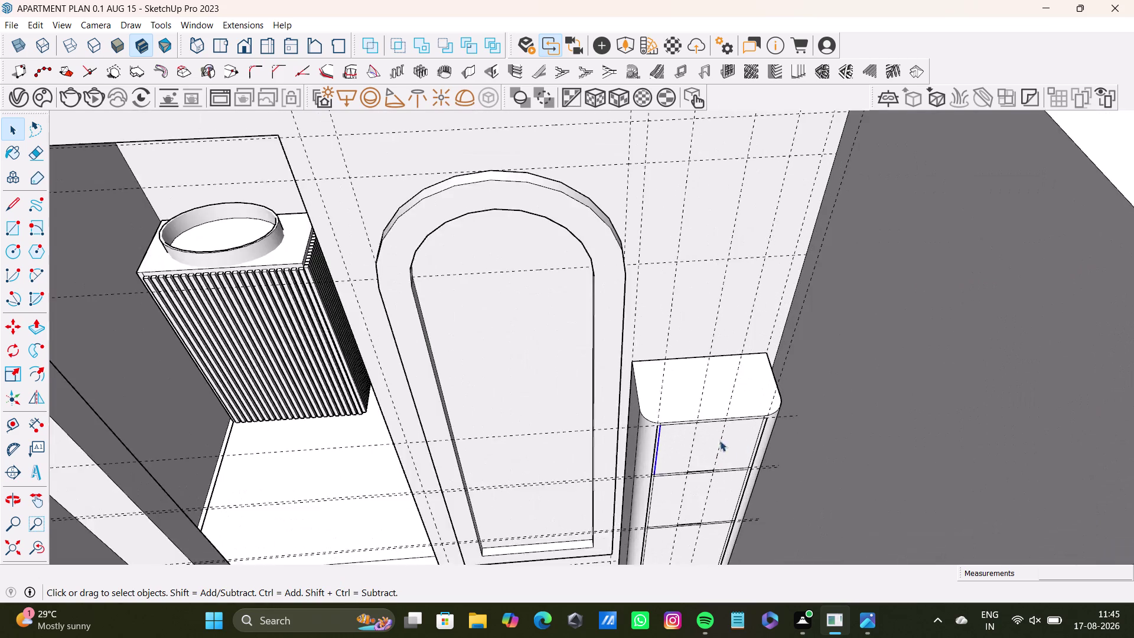
scroll(up, 3)
middle_drag(696, 428, 655, 342)
scroll(up, 3)
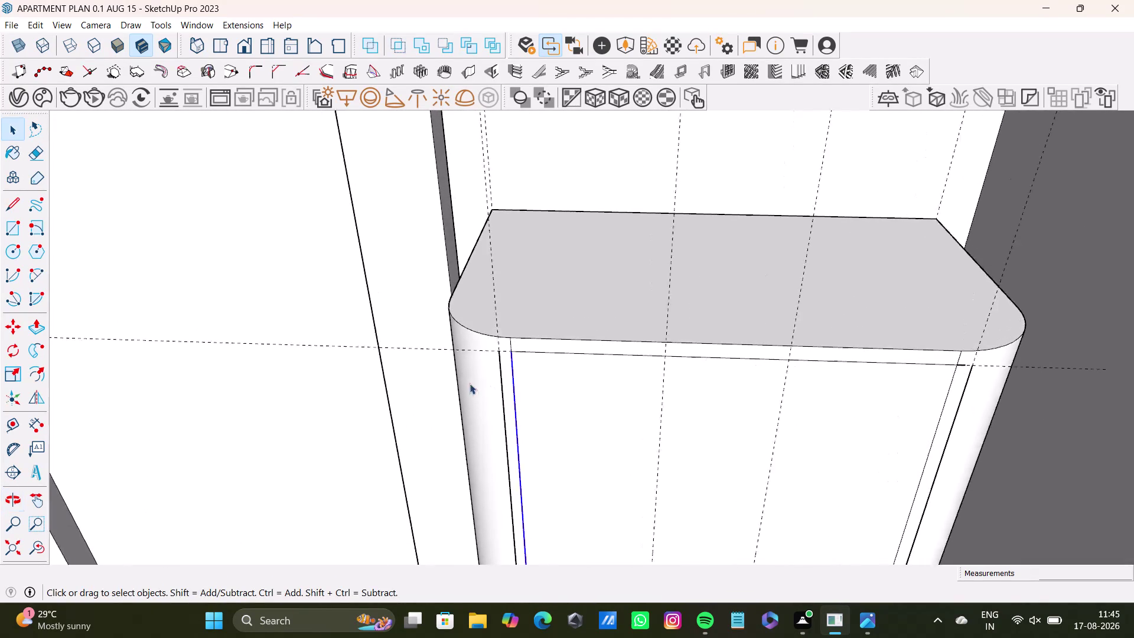
scroll(up, 3)
click(17, 208)
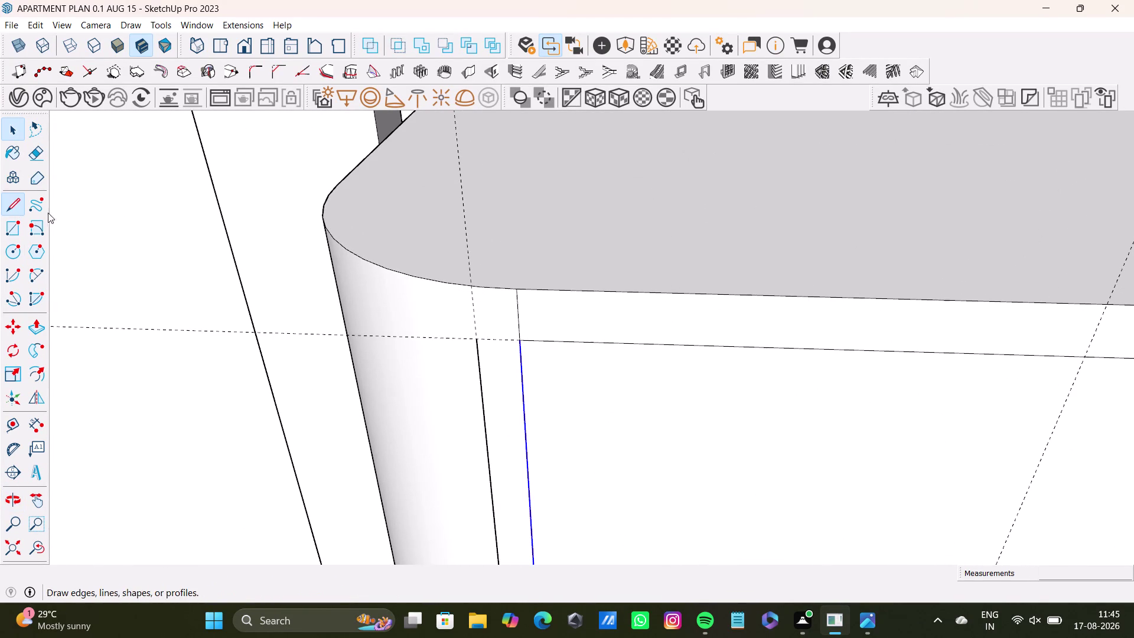
scroll(up, 3)
drag(487, 336, 483, 324)
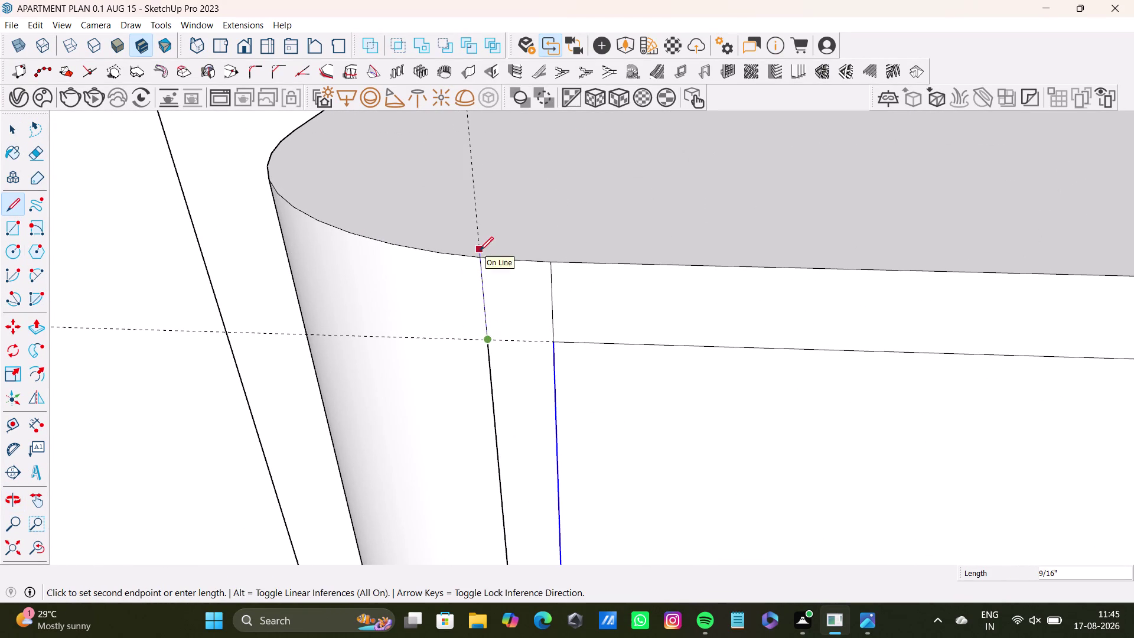
click(479, 251)
key(space)
key(ctrl+z)
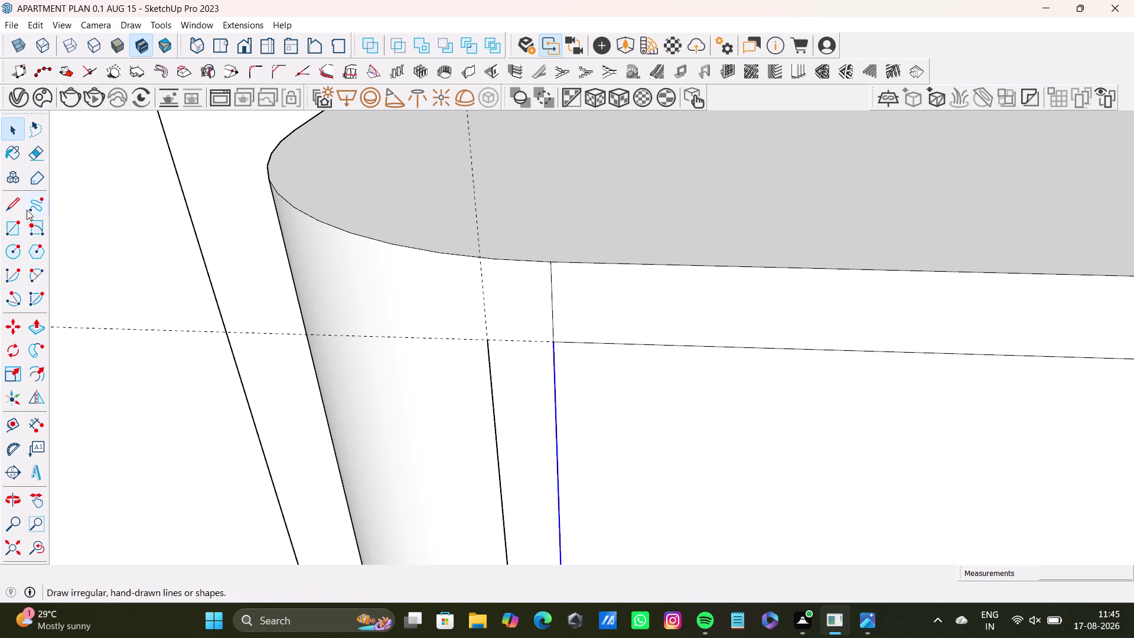
click(5, 205)
click(492, 340)
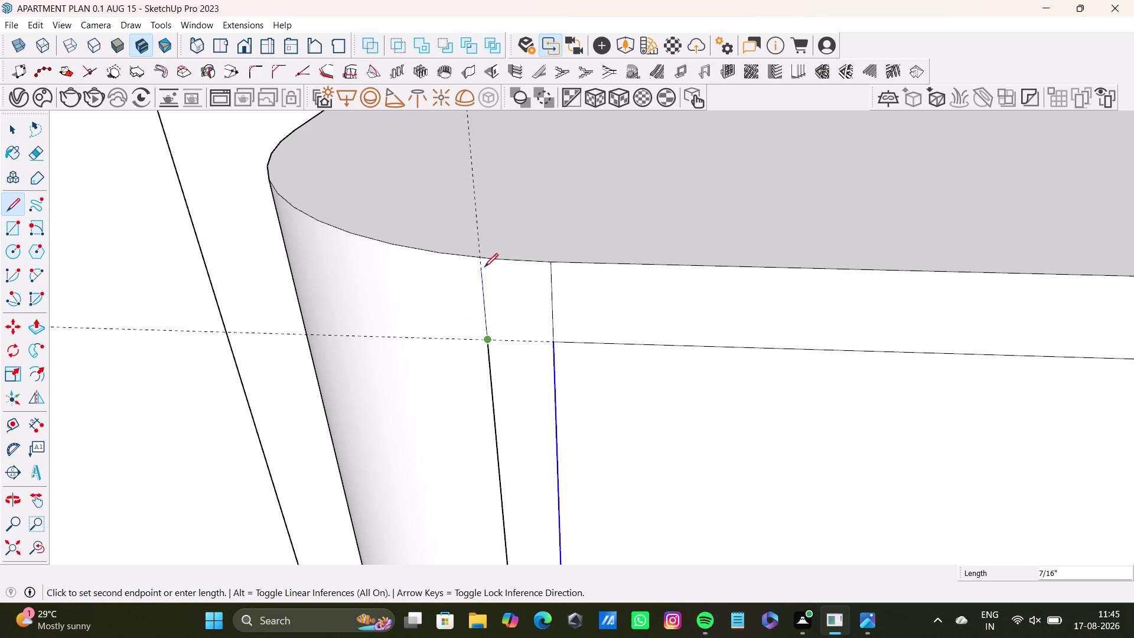
click(484, 258)
key(space)
Move to the other rounded corner and delete a stray edge there.
scroll(down, 3)
middle_drag(552, 369, 435, 351)
scroll(up, 3)
scroll(down, 3)
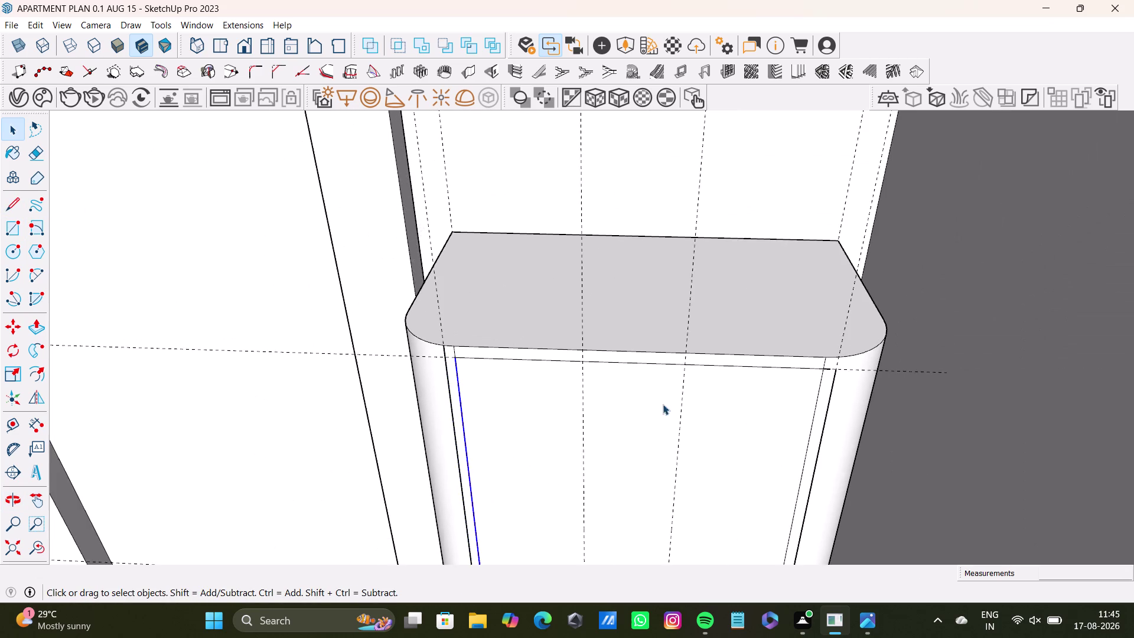
middle_drag(775, 415, 642, 403)
scroll(up, 3)
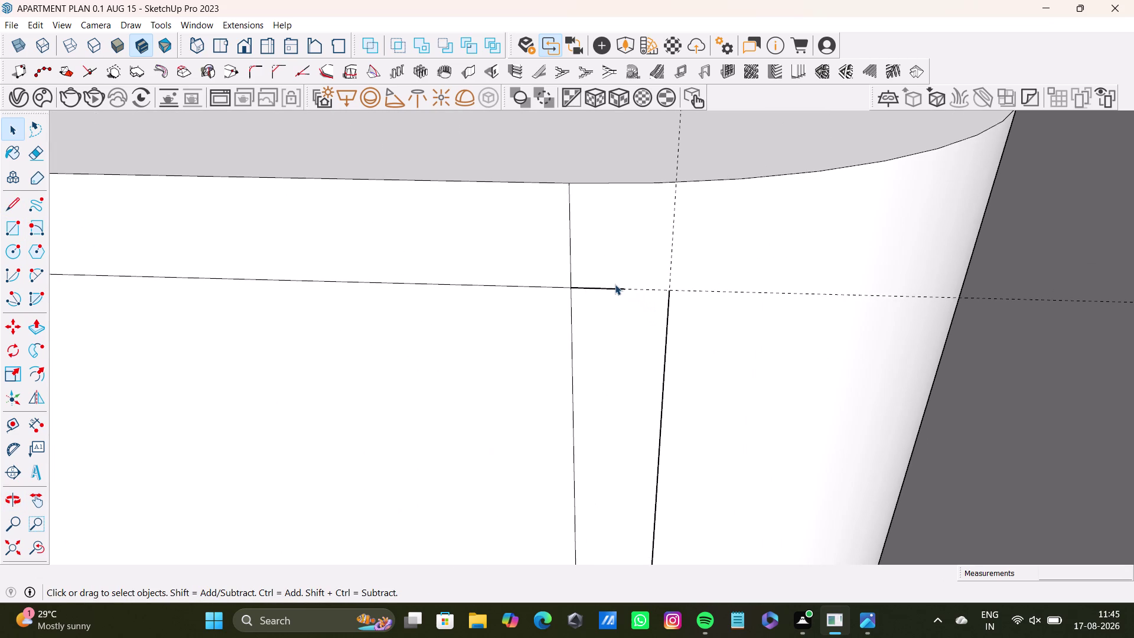
click(613, 288)
key(Delete)
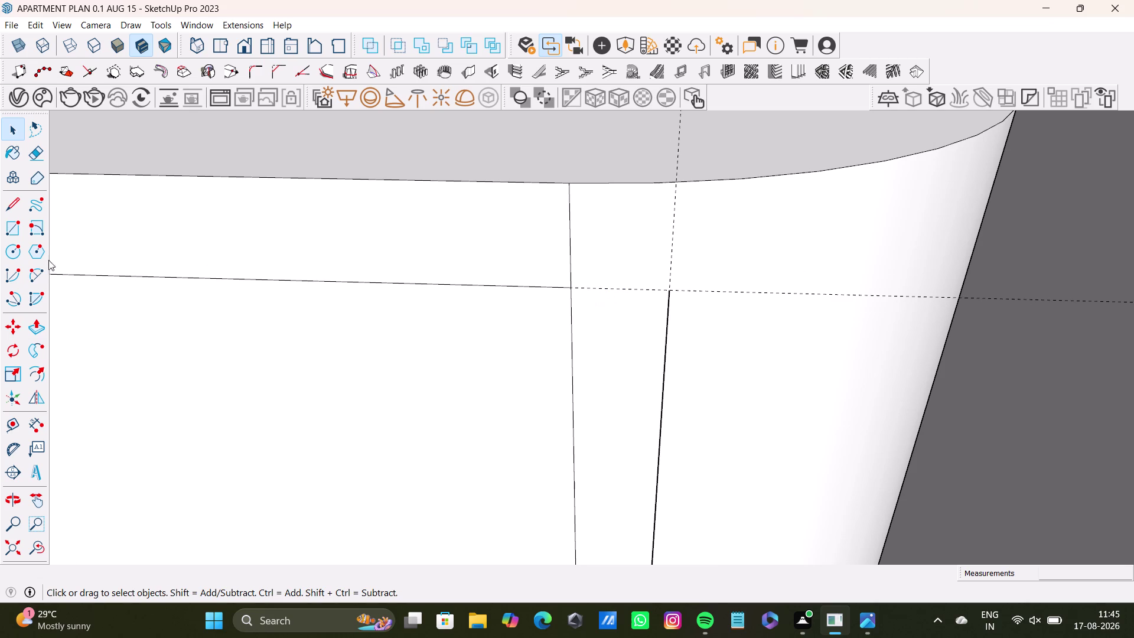
Draw the second corner's vertical seam between the top edge and the guide intersection.
drag(26, 288, 0, 204)
click(14, 204)
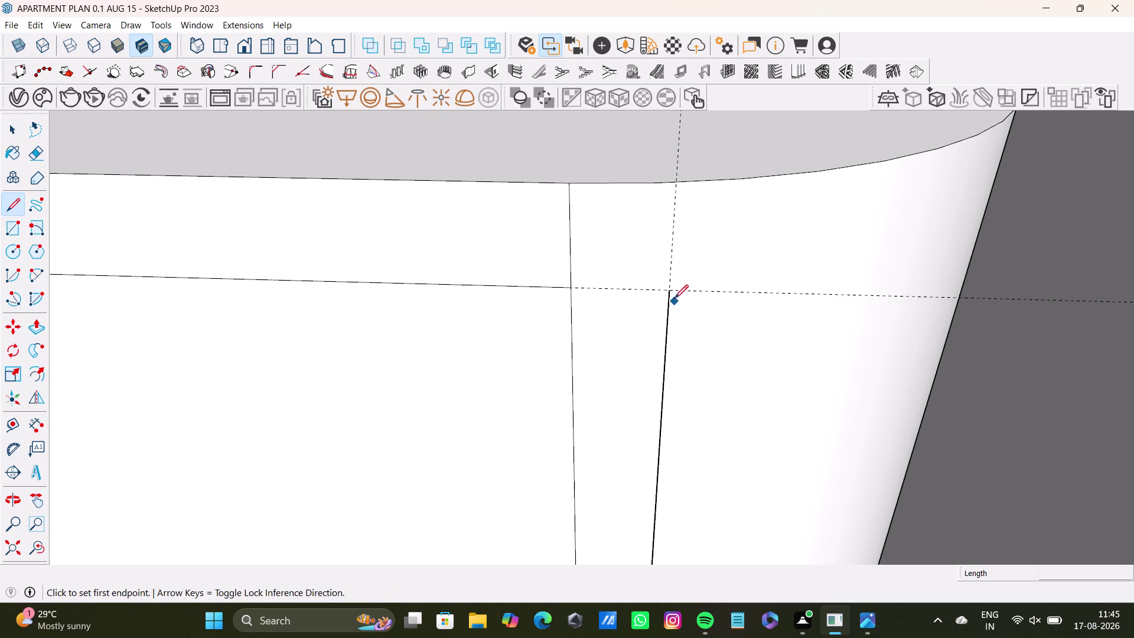
click(672, 290)
click(673, 188)
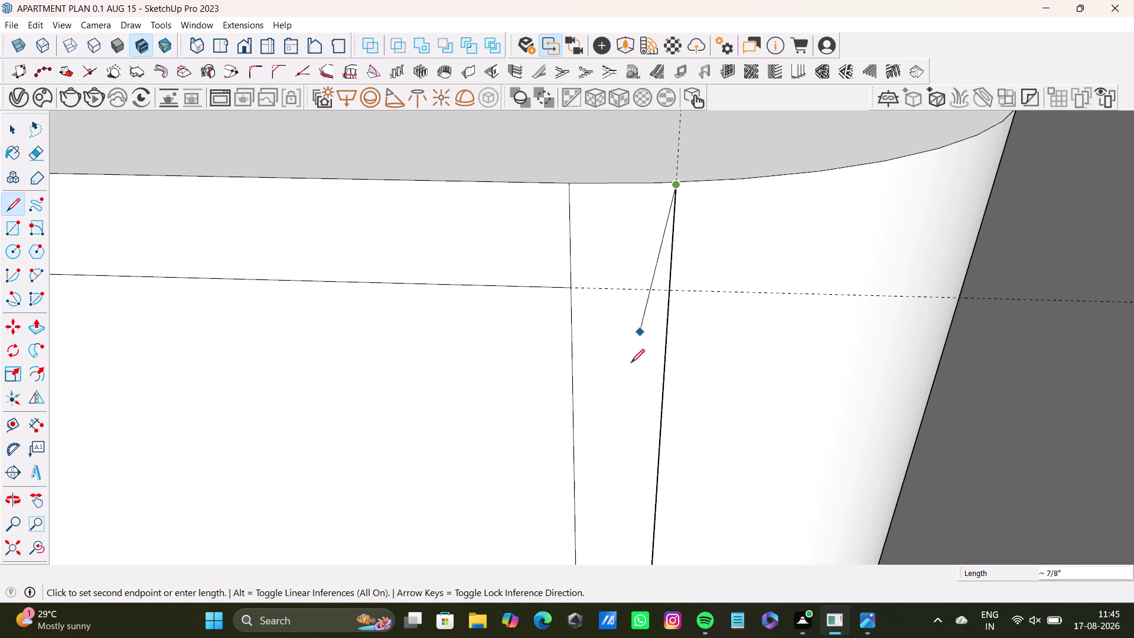
key(space)
scroll(up, 3)
key(ctrl+z)
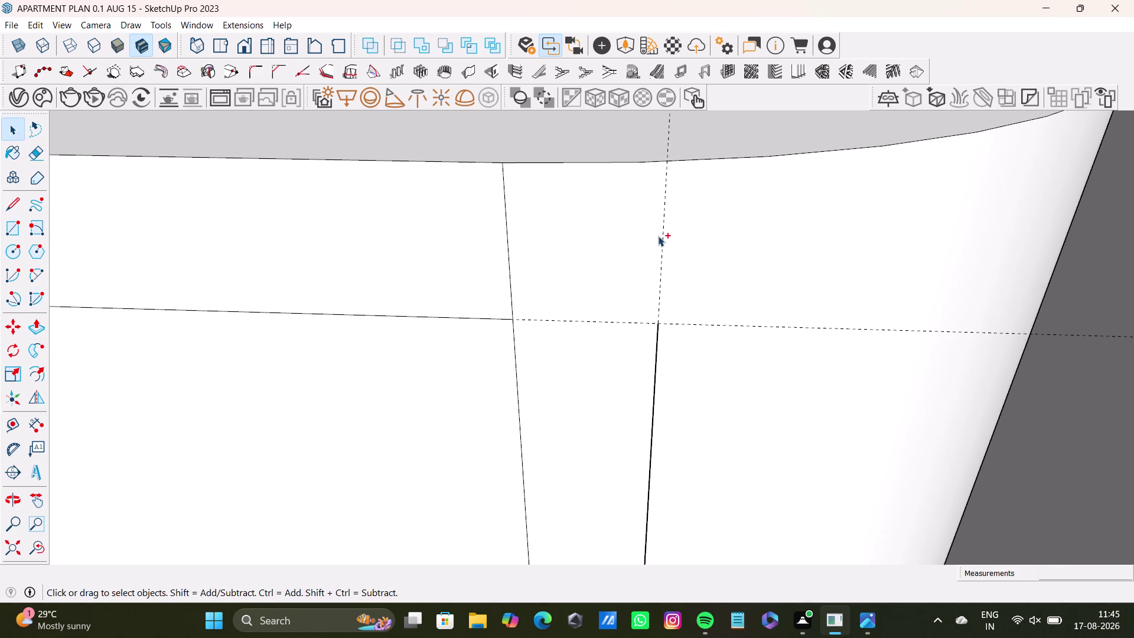
click(7, 200)
click(659, 323)
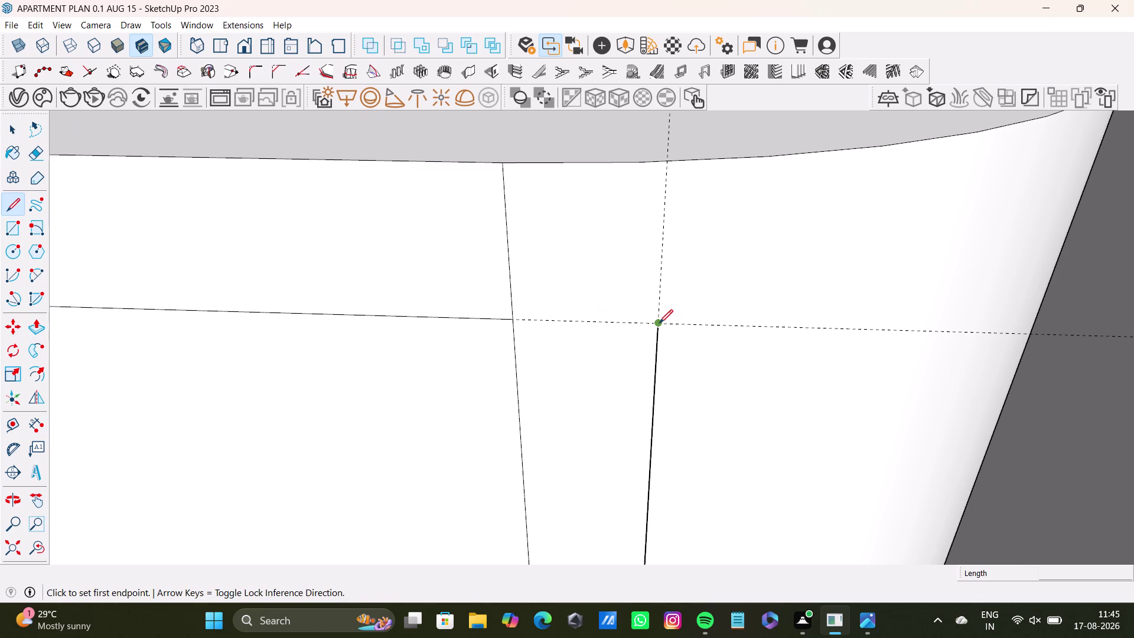
click(666, 159)
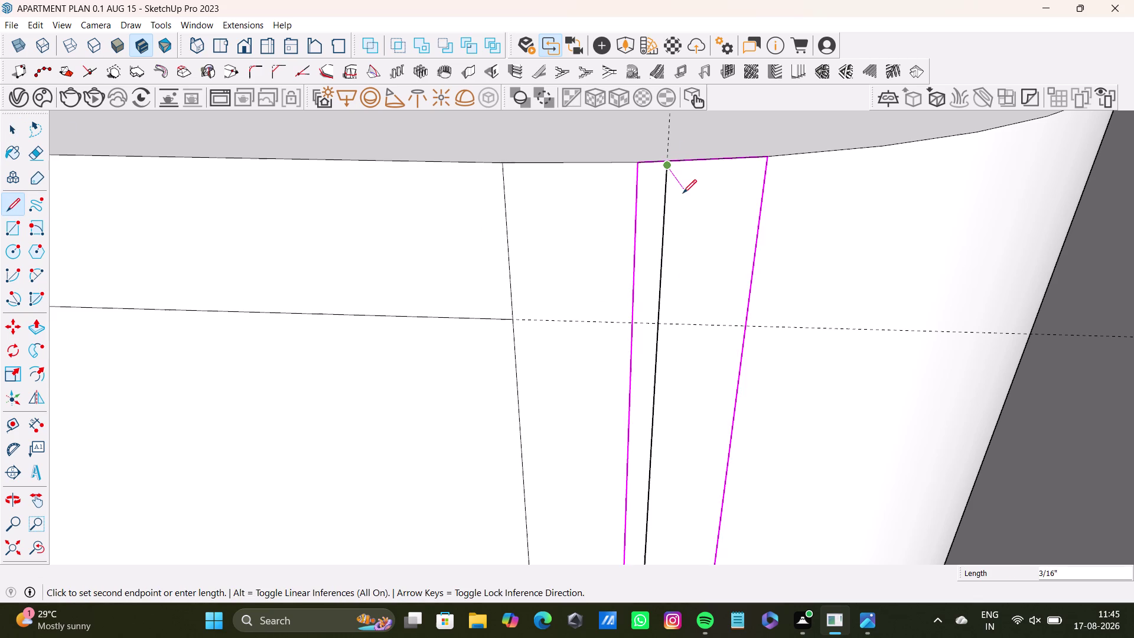
key(ctrl+z)
click(18, 202)
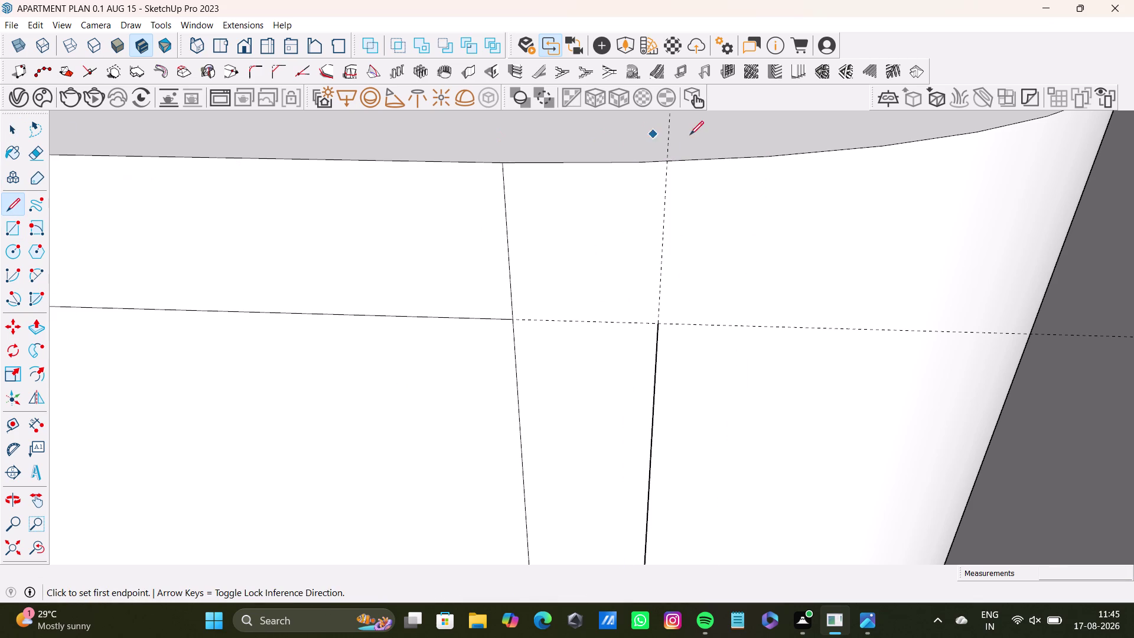
scroll(up, 3)
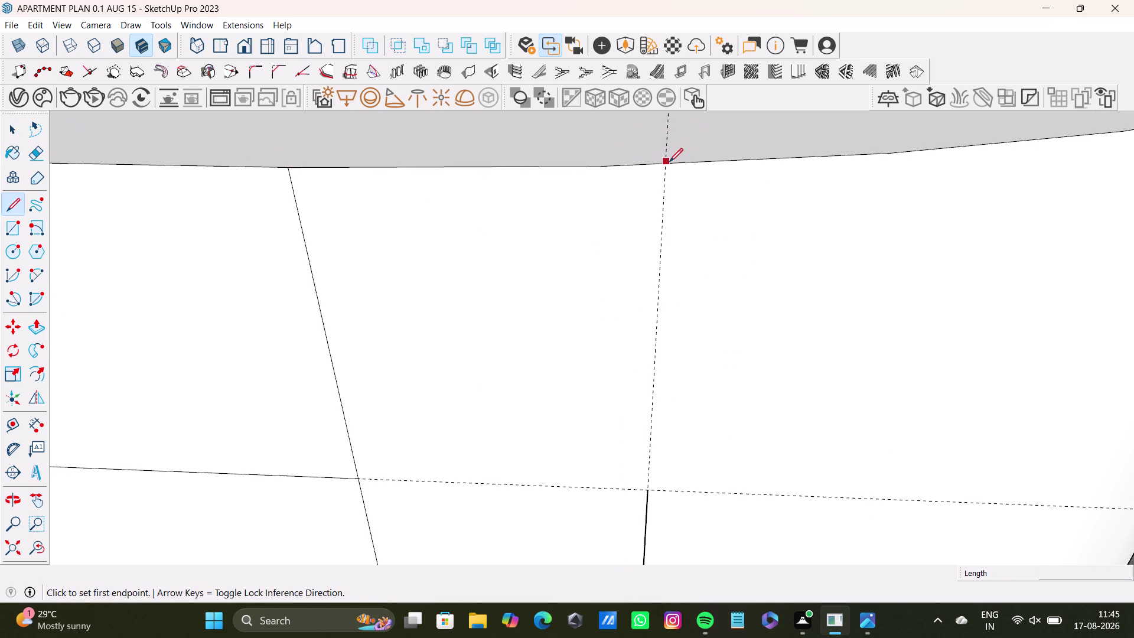
click(668, 162)
click(648, 489)
key(space)
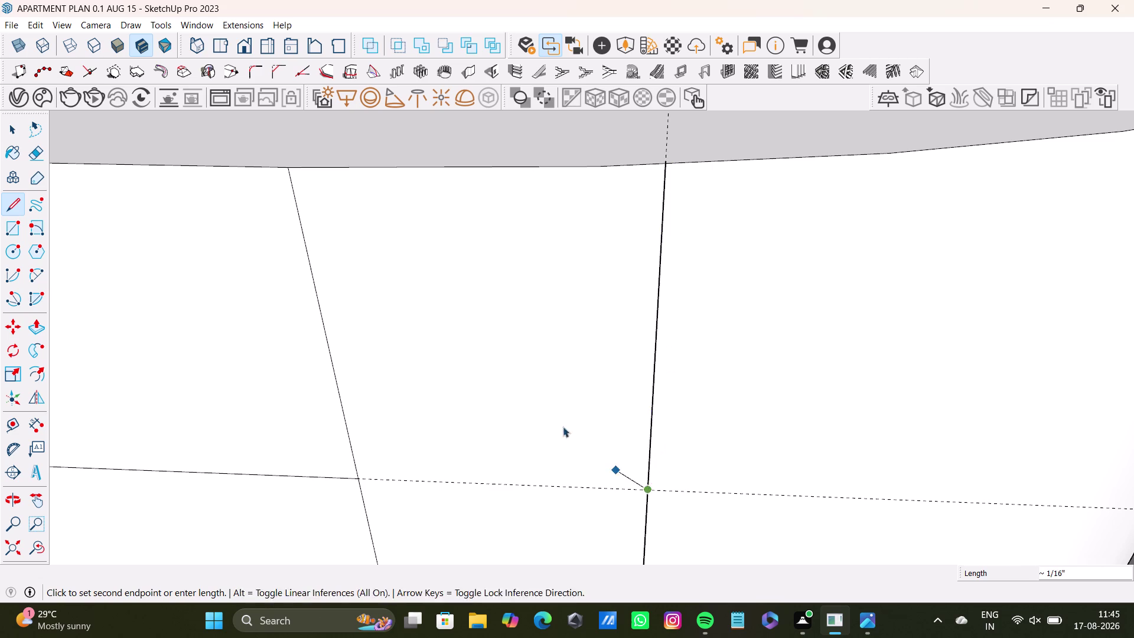
Select the rounded corner face on the pillar box front to check its split.
scroll(down, 3)
middle_drag(533, 407, 927, 263)
scroll(down, 3)
scroll(up, 3)
scroll(down, 3)
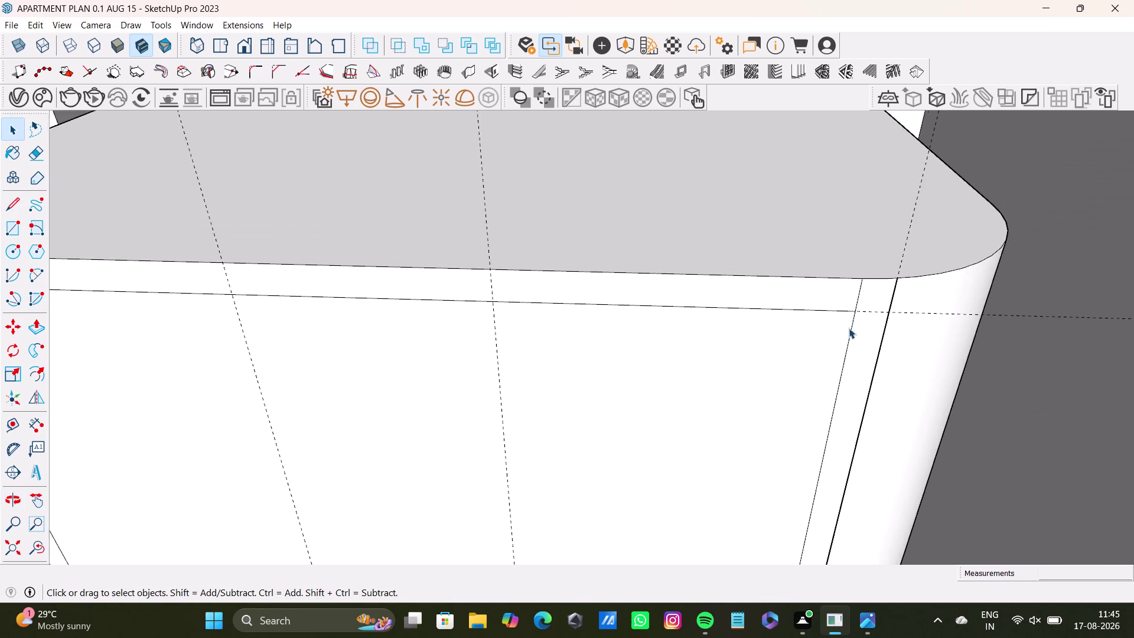
scroll(down, 3)
middle_drag(842, 358, 859, 243)
scroll(up, 3)
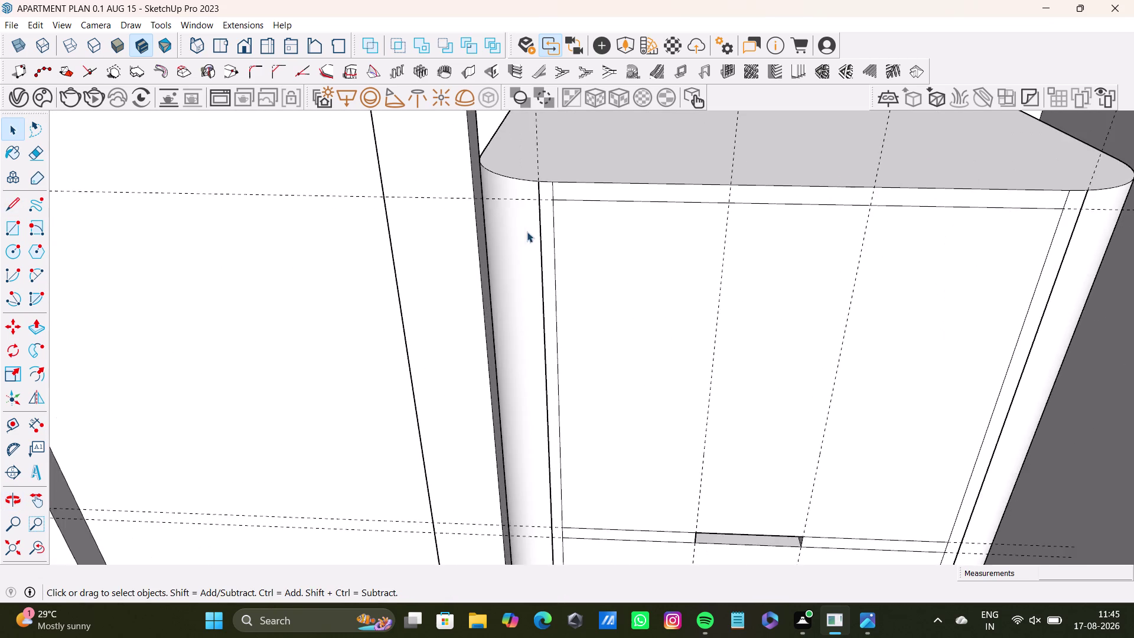
scroll(up, 3)
click(555, 229)
click(548, 231)
click(552, 244)
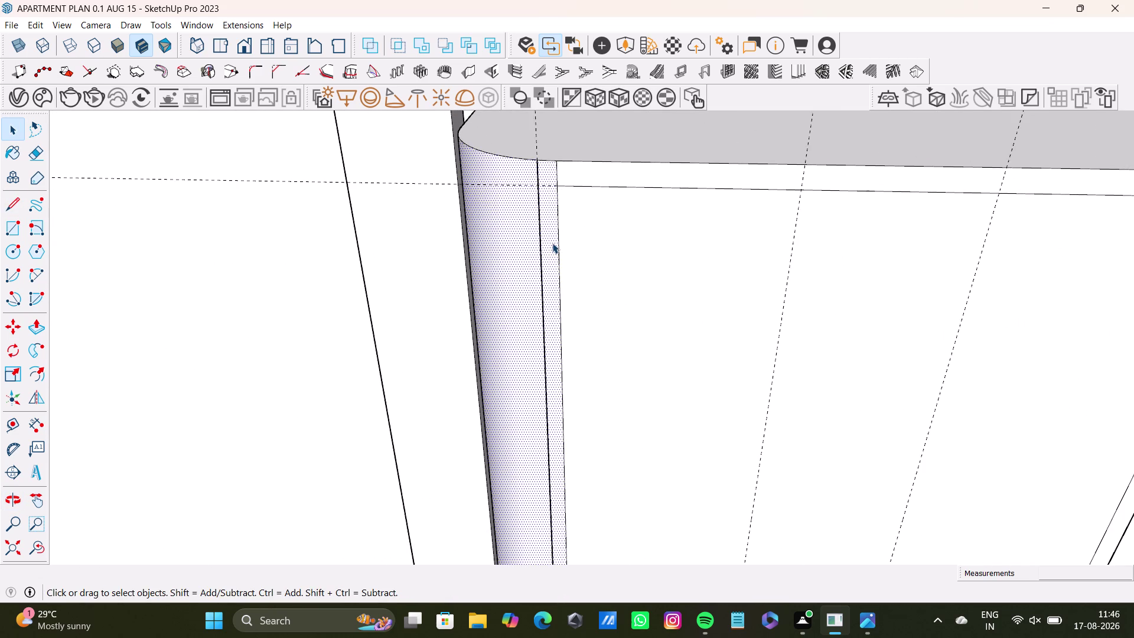
Connect the curved corner's top edge down to the existing seam with a short line.
scroll(up, 3)
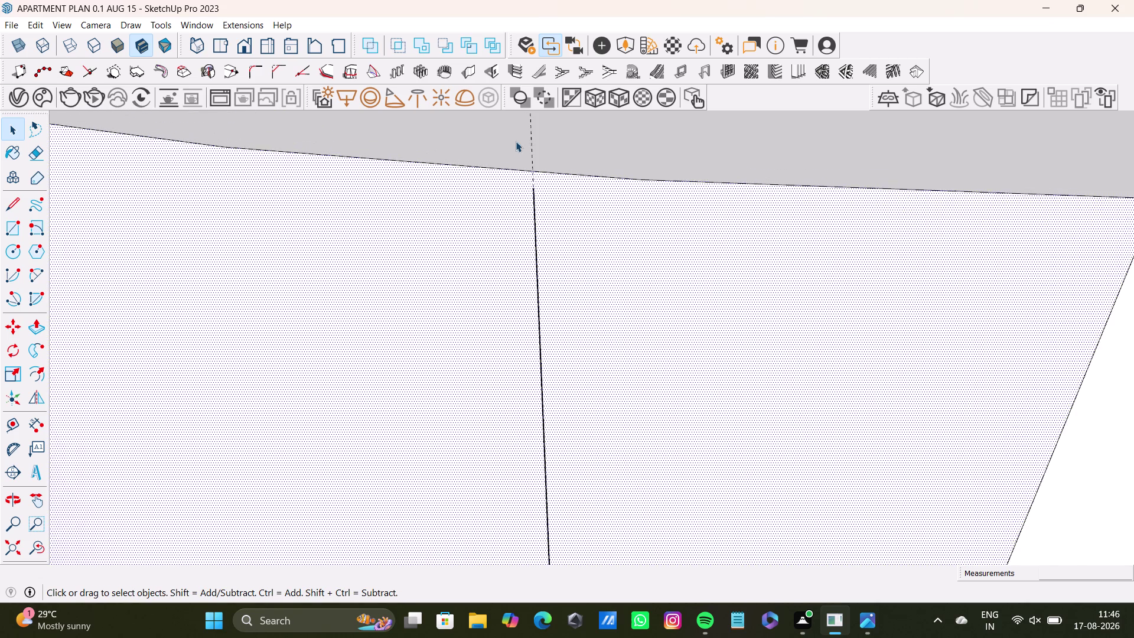
scroll(up, 3)
middle_drag(681, 225, 655, 216)
scroll(down, 3)
scroll(up, 3)
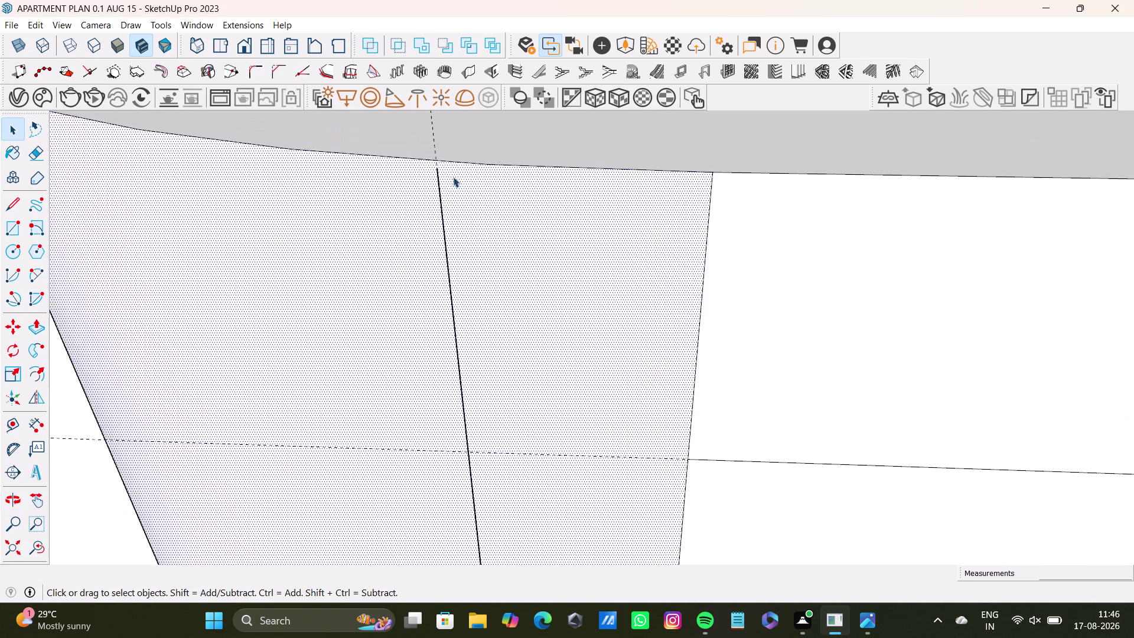
scroll(up, 3)
middle_drag(446, 152, 482, 256)
middle_drag(486, 265, 486, 280)
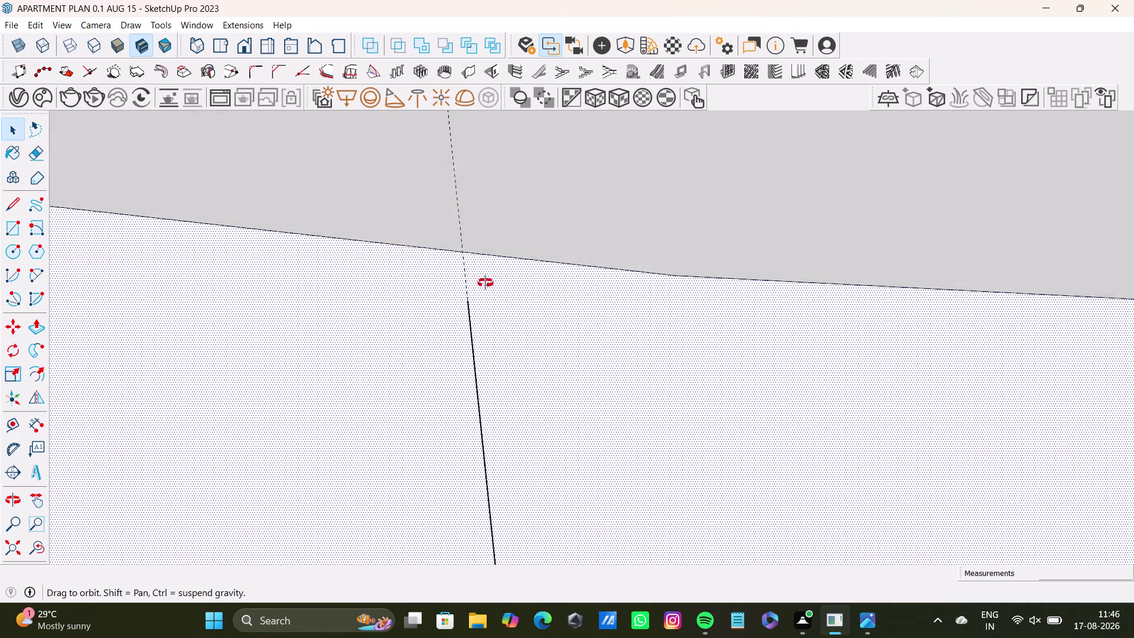
middle_drag(486, 280, 516, 289)
click(9, 208)
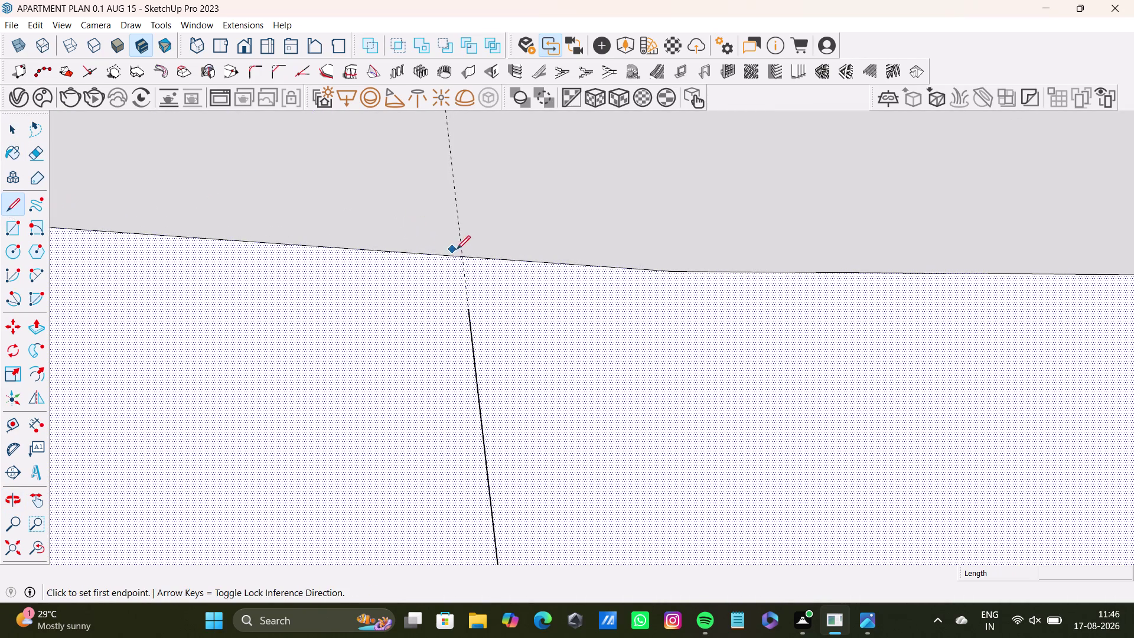
click(462, 253)
click(469, 311)
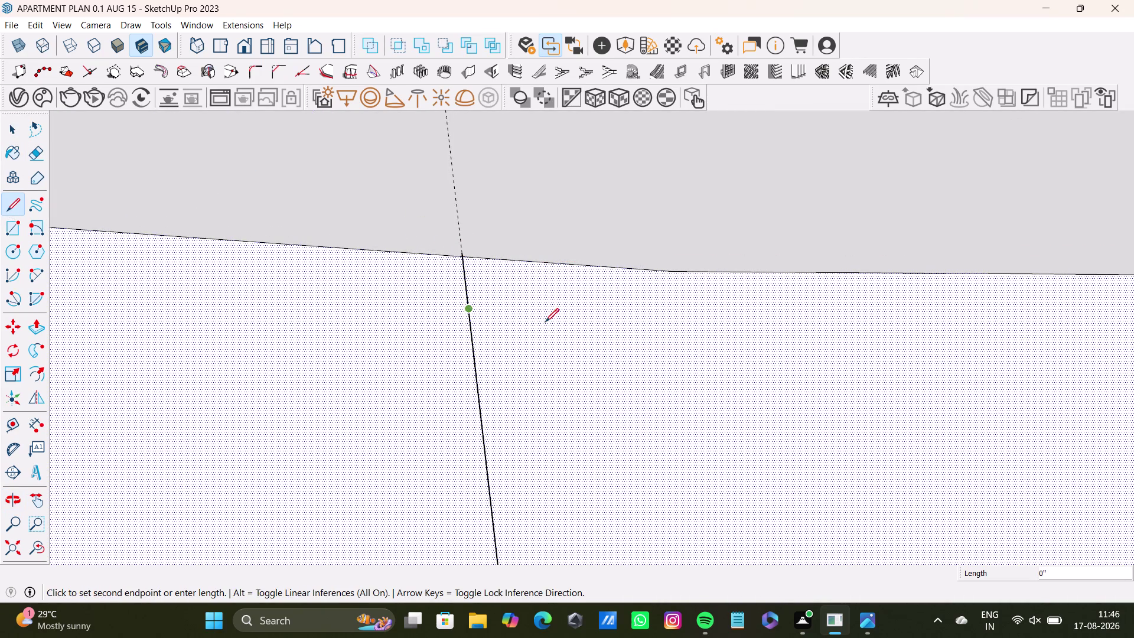
key(space)
scroll(down, 3)
scroll(up, 3)
scroll(down, 3)
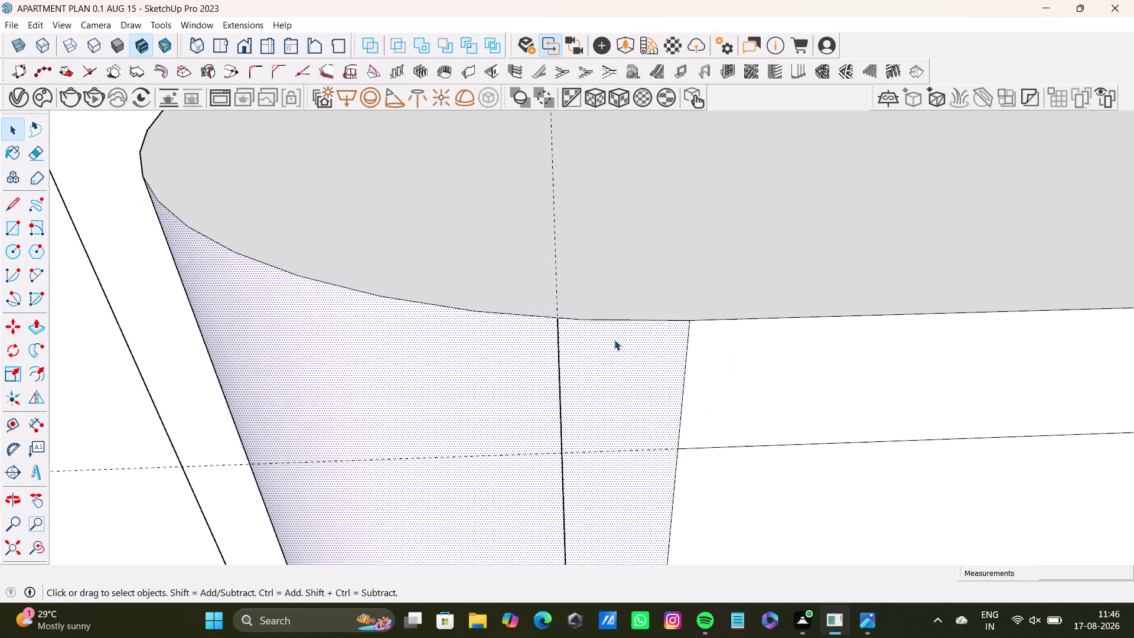
scroll(down, 3)
middle_drag(838, 378, 616, 290)
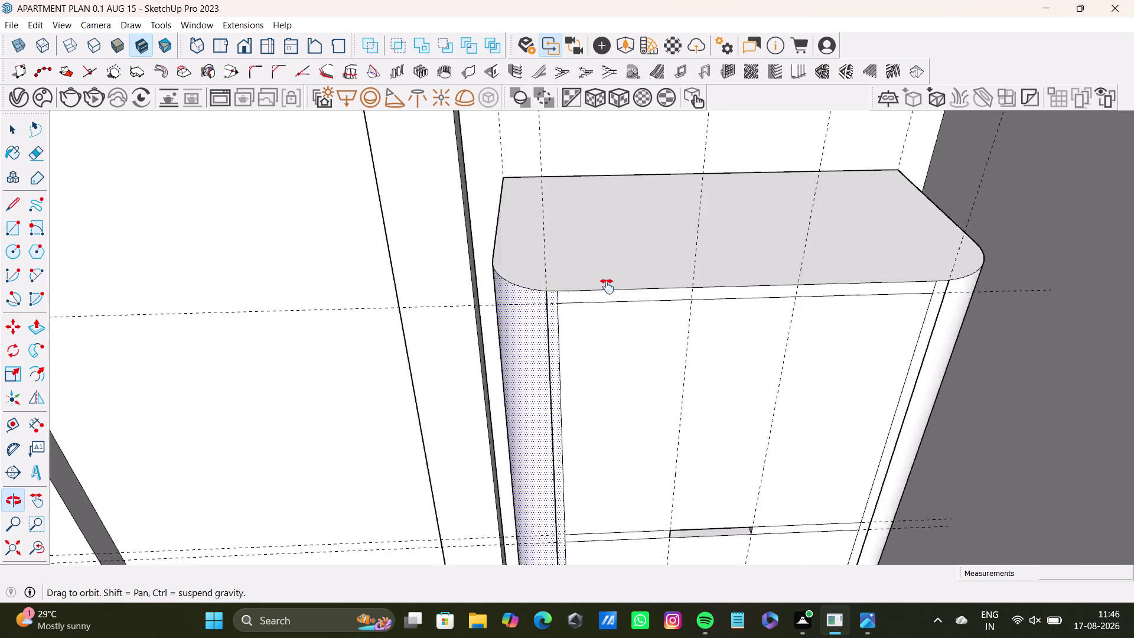
middle_drag(616, 290, 560, 275)
scroll(up, 3)
scroll(down, 3)
middle_drag(678, 347, 636, 96)
scroll(up, 3)
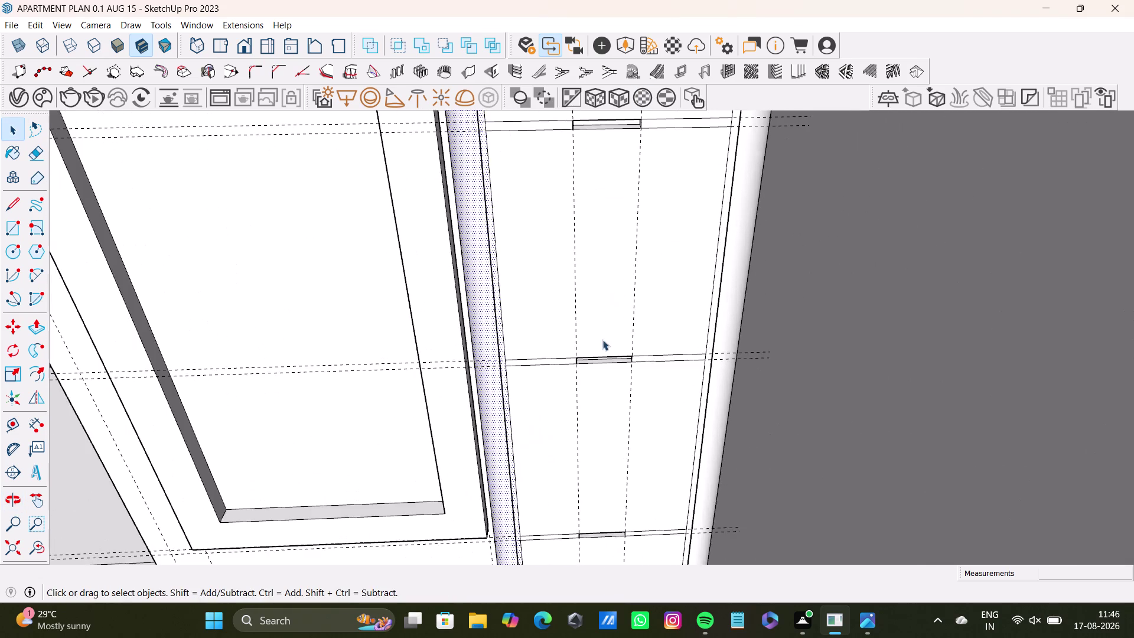
middle_drag(602, 339, 615, 34)
scroll(up, 3)
middle_drag(555, 351, 564, 150)
scroll(up, 3)
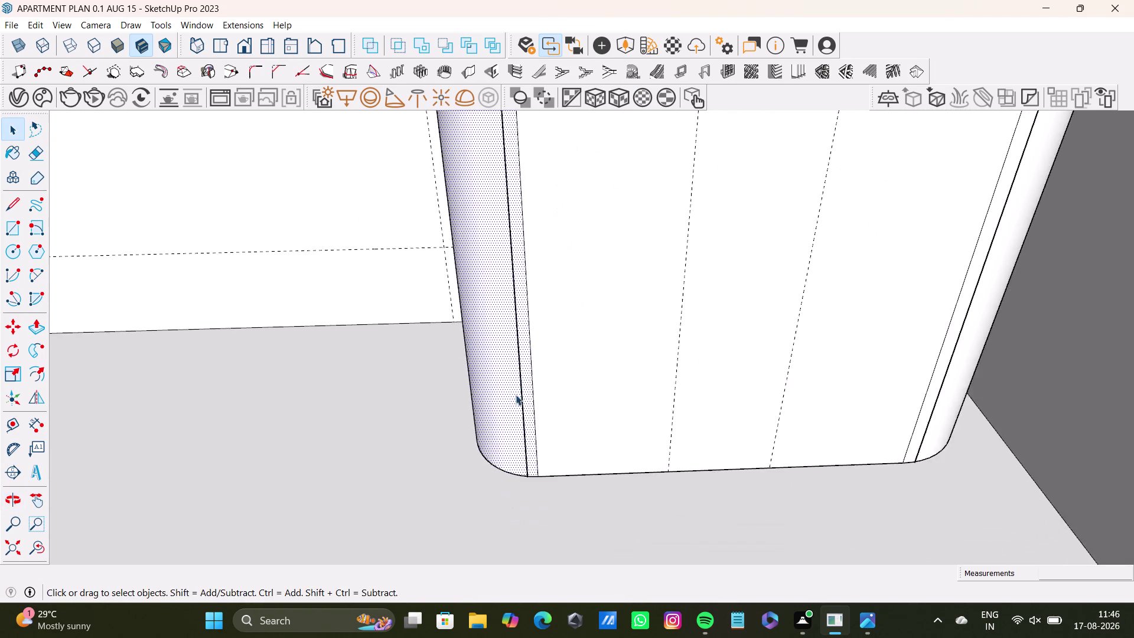
scroll(up, 3)
middle_drag(544, 405, 548, 234)
scroll(up, 3)
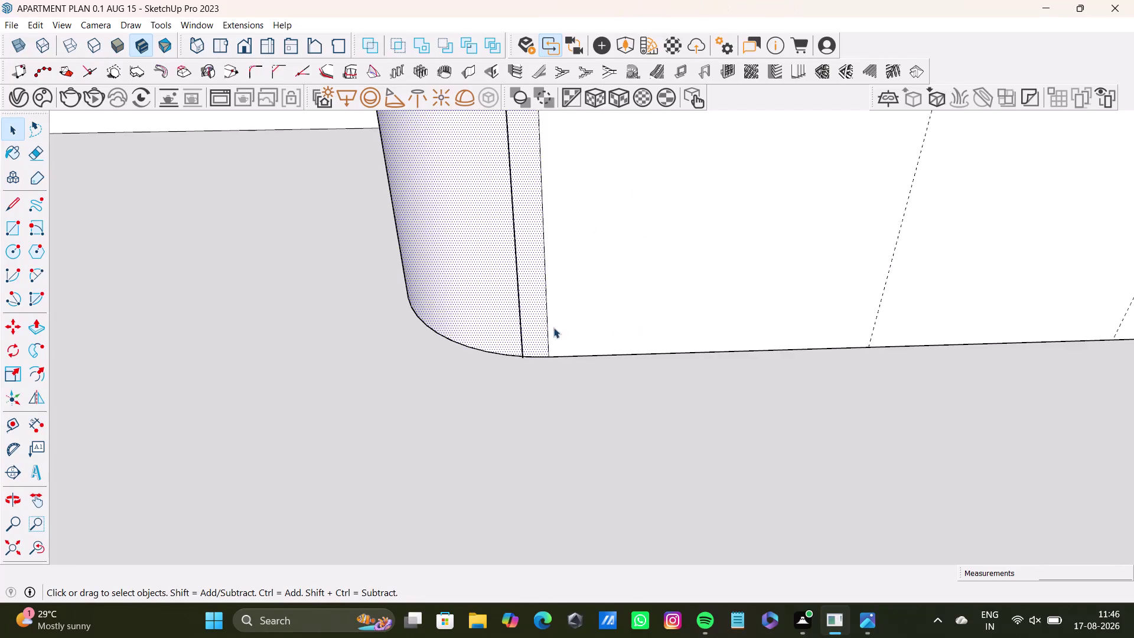
scroll(up, 3)
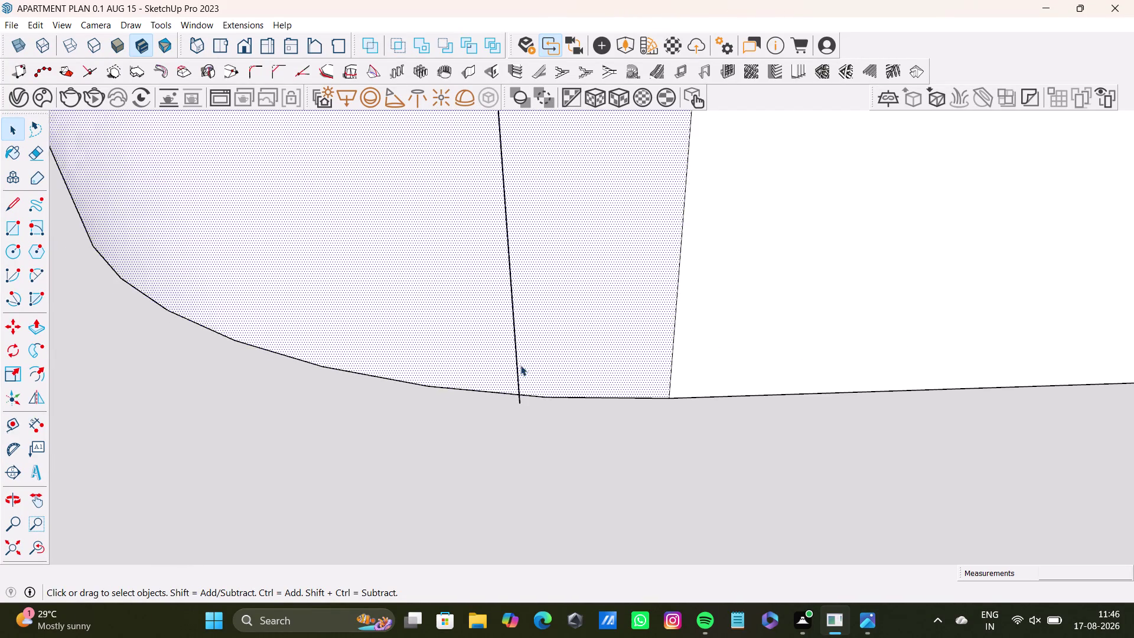
scroll(up, 3)
middle_drag(530, 363, 288, 368)
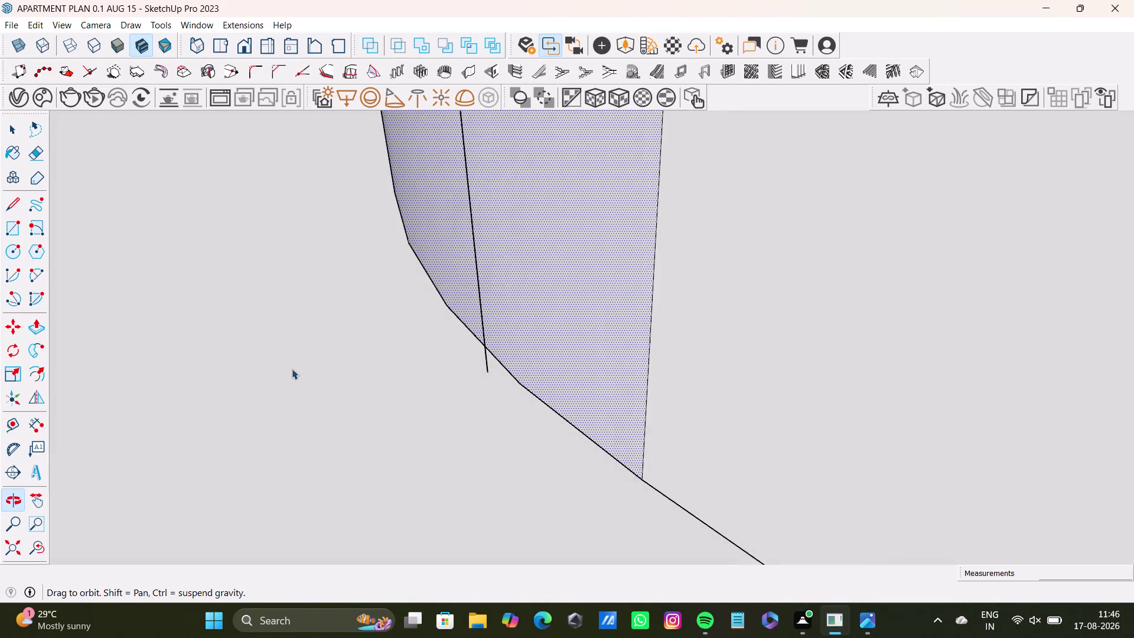
middle_drag(289, 369, 292, 369)
click(487, 355)
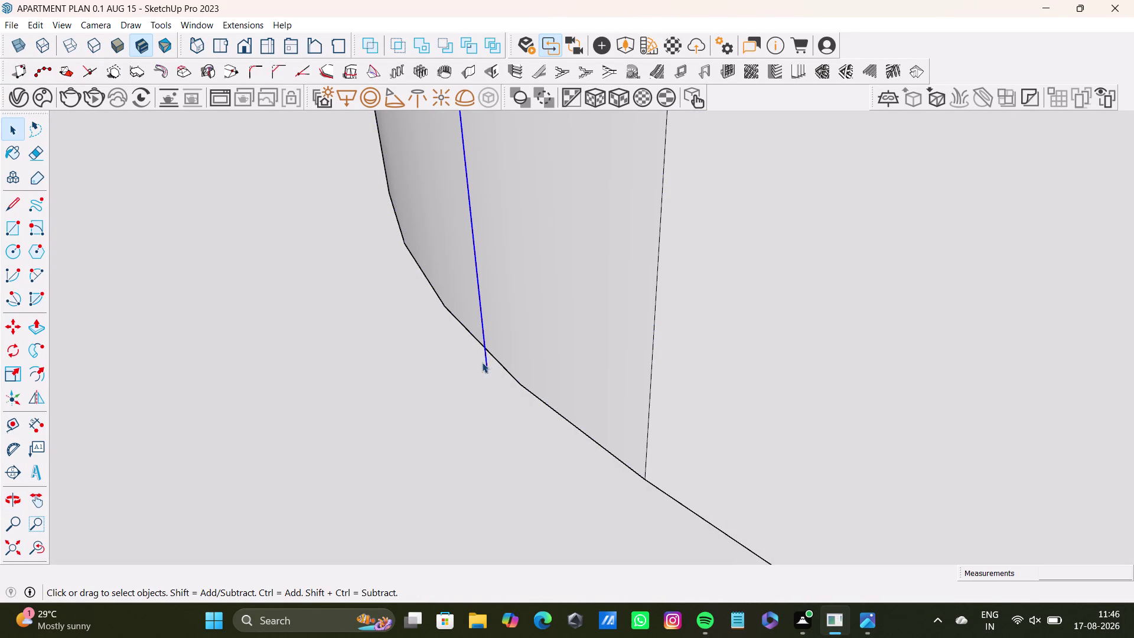
key(Delete)
scroll(down, 3)
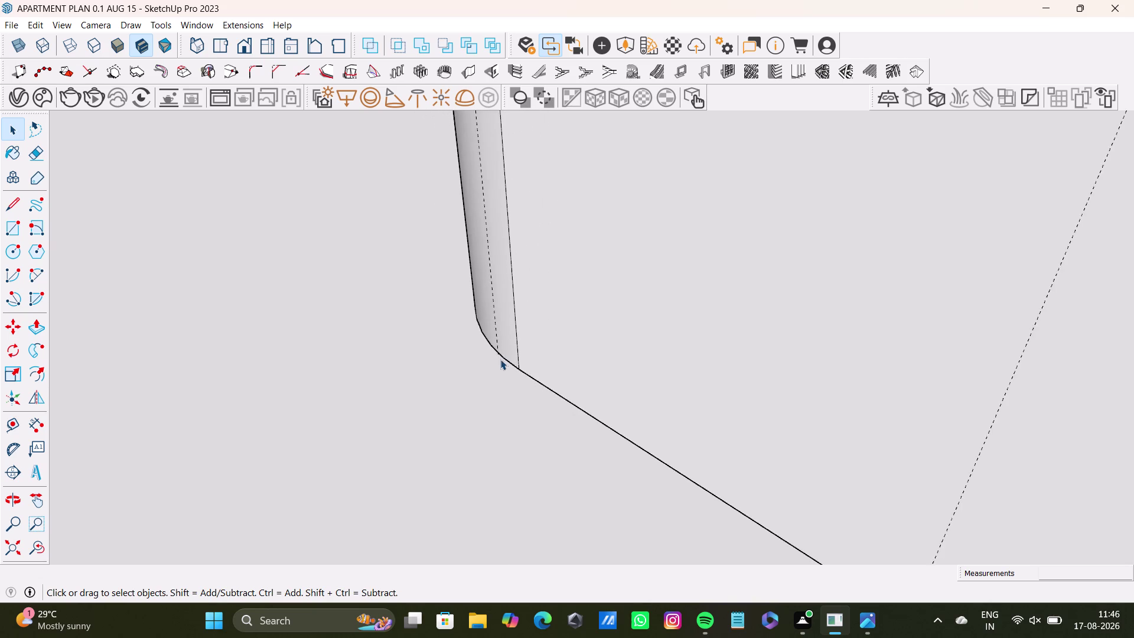
middle_drag(499, 362, 858, 384)
scroll(down, 3)
scroll(up, 3)
scroll(down, 3)
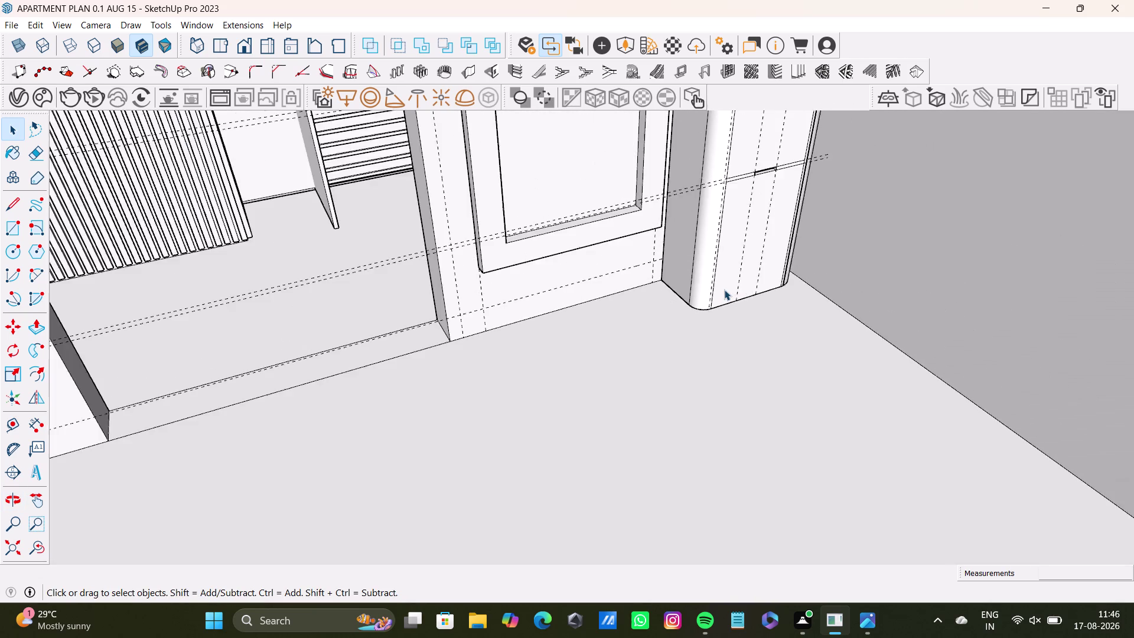
middle_drag(782, 222, 592, 458)
scroll(up, 3)
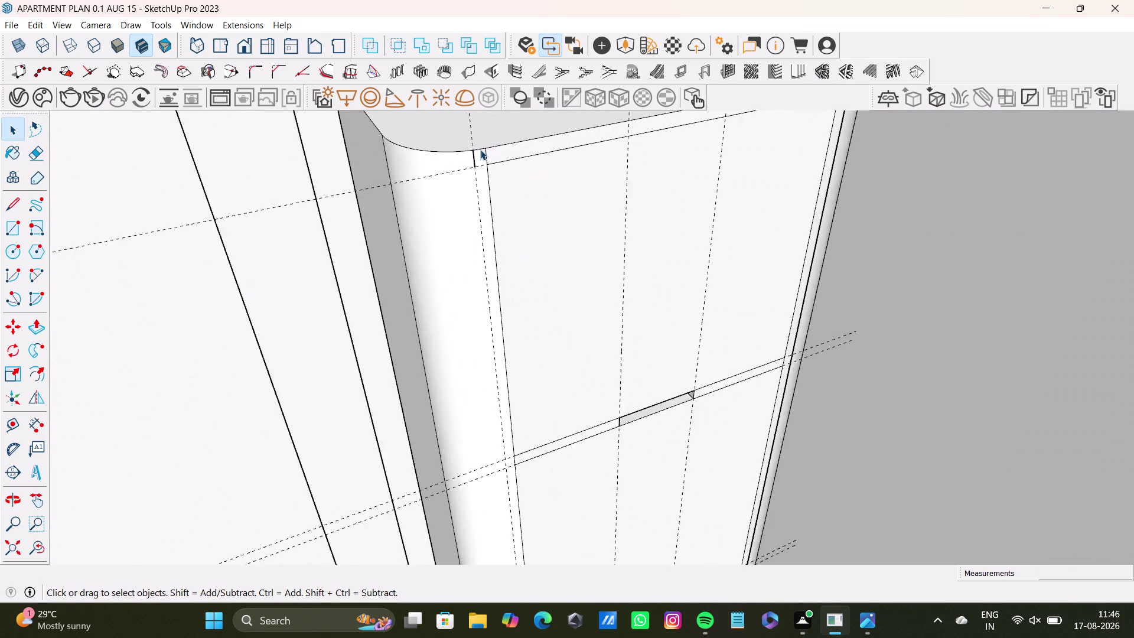
scroll(up, 3)
click(470, 162)
key(Delete)
scroll(down, 3)
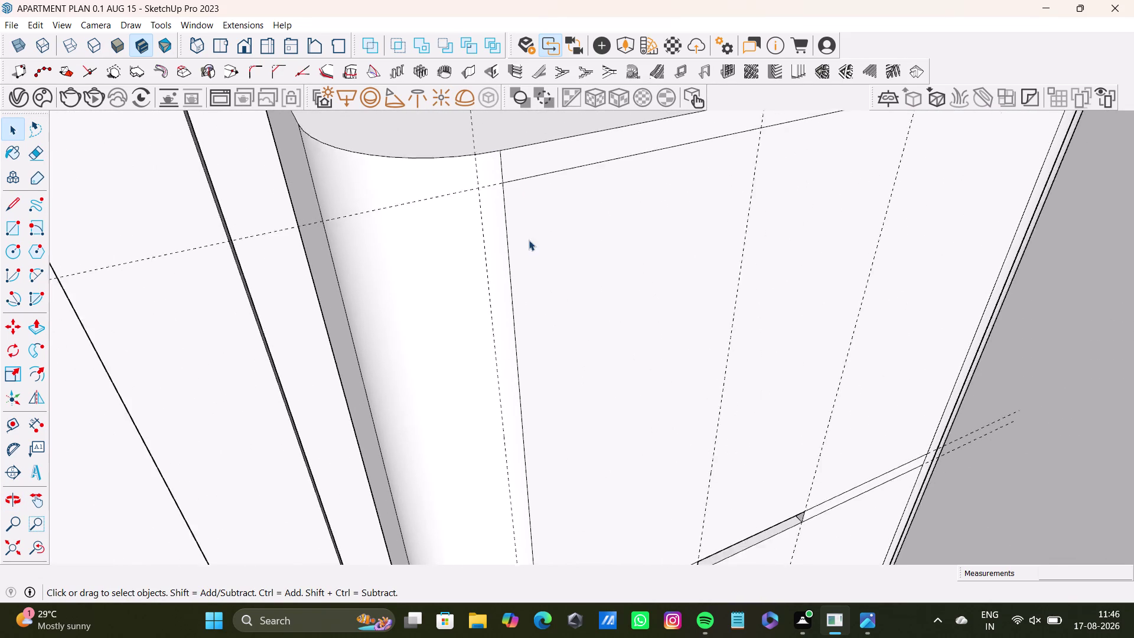
scroll(down, 3)
middle_drag(678, 329, 490, 353)
scroll(up, 3)
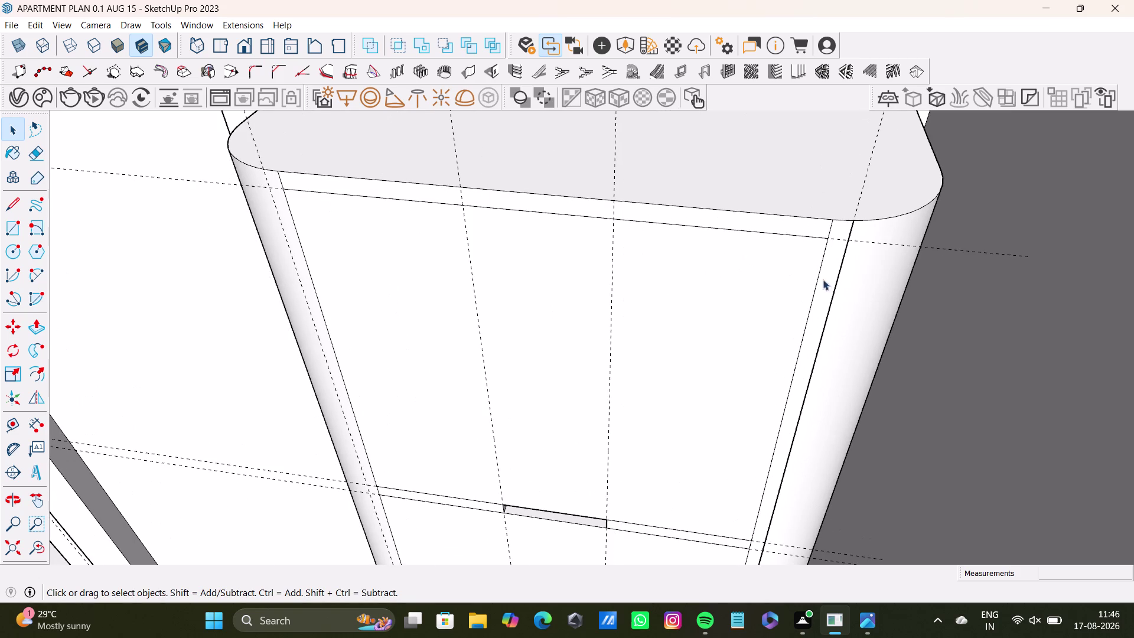
click(829, 300)
key(Delete)
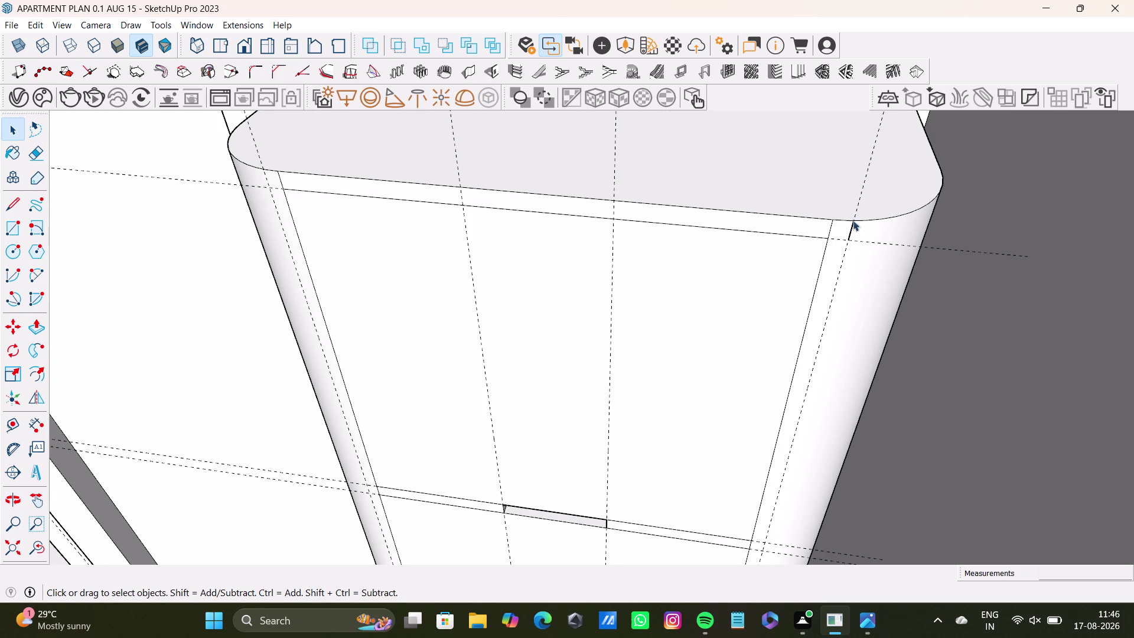
click(851, 233)
key(Delete)
scroll(down, 3)
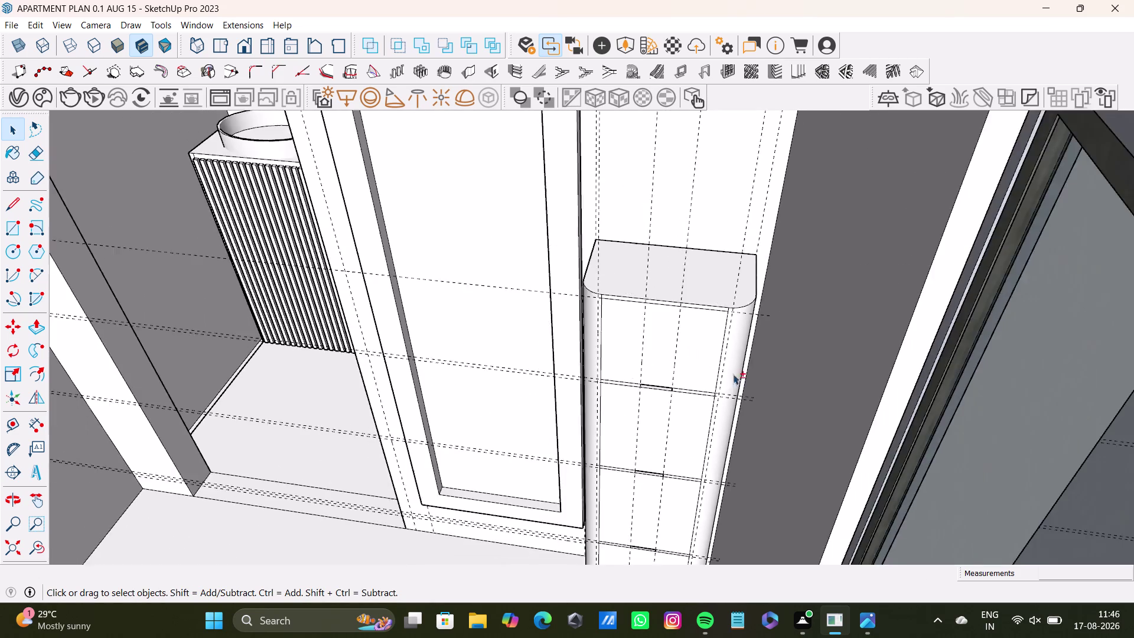
middle_drag(733, 374, 782, 245)
middle_drag(728, 358, 834, 454)
scroll(down, 3)
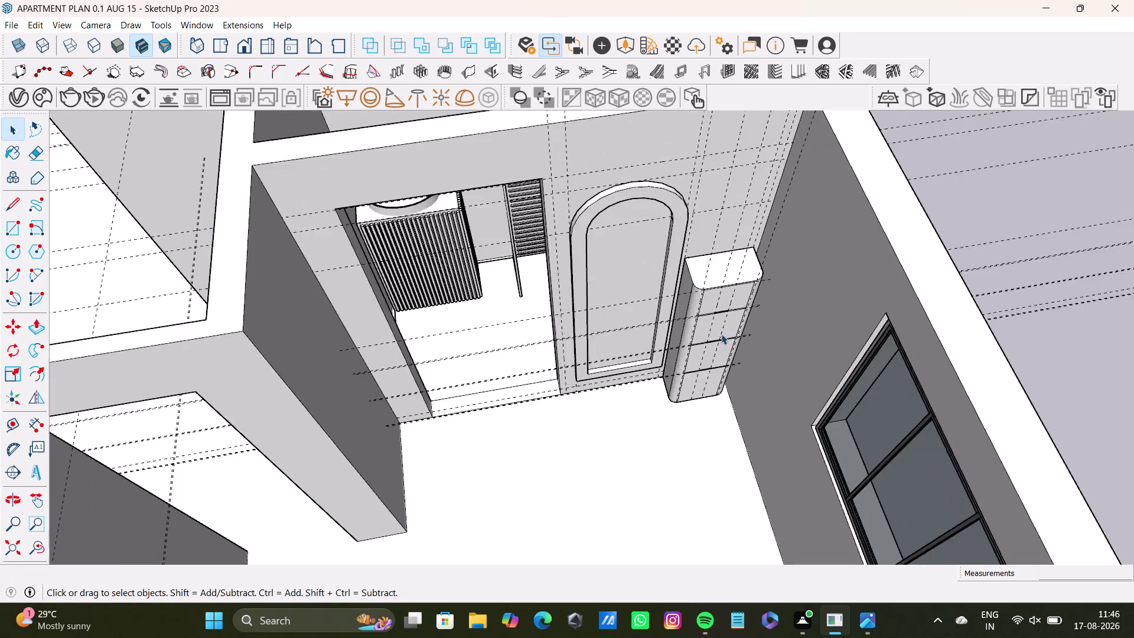
scroll(down, 3)
middle_drag(728, 341, 787, 180)
middle_drag(784, 262, 705, 344)
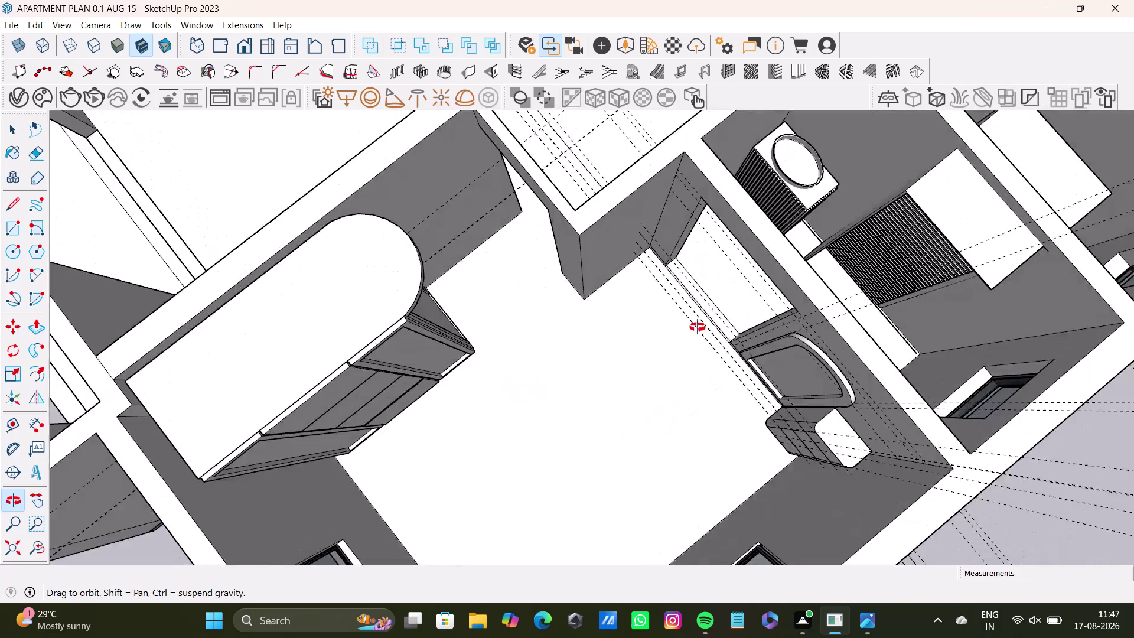
middle_drag(705, 343, 660, 190)
middle_drag(641, 272, 231, 234)
middle_drag(577, 235, 248, 321)
middle_drag(708, 291, 633, 298)
middle_drag(774, 258, 291, 58)
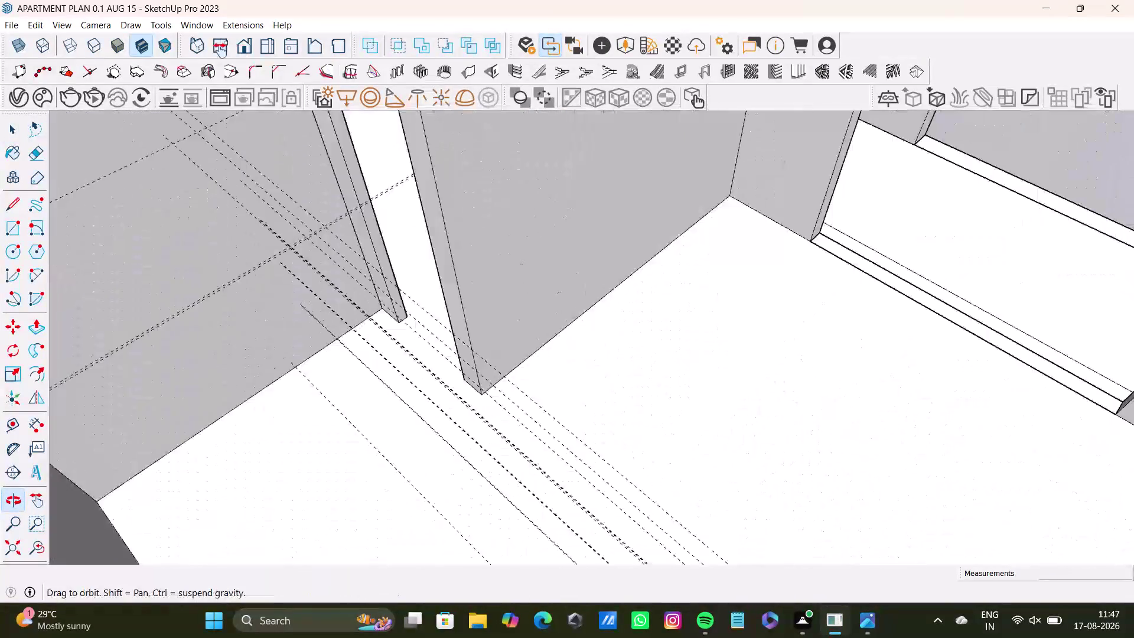
middle_drag(292, 58, 218, 51)
middle_drag(302, 124, 633, 109)
scroll(down, 3)
middle_drag(526, 252, 613, 194)
scroll(up, 3)
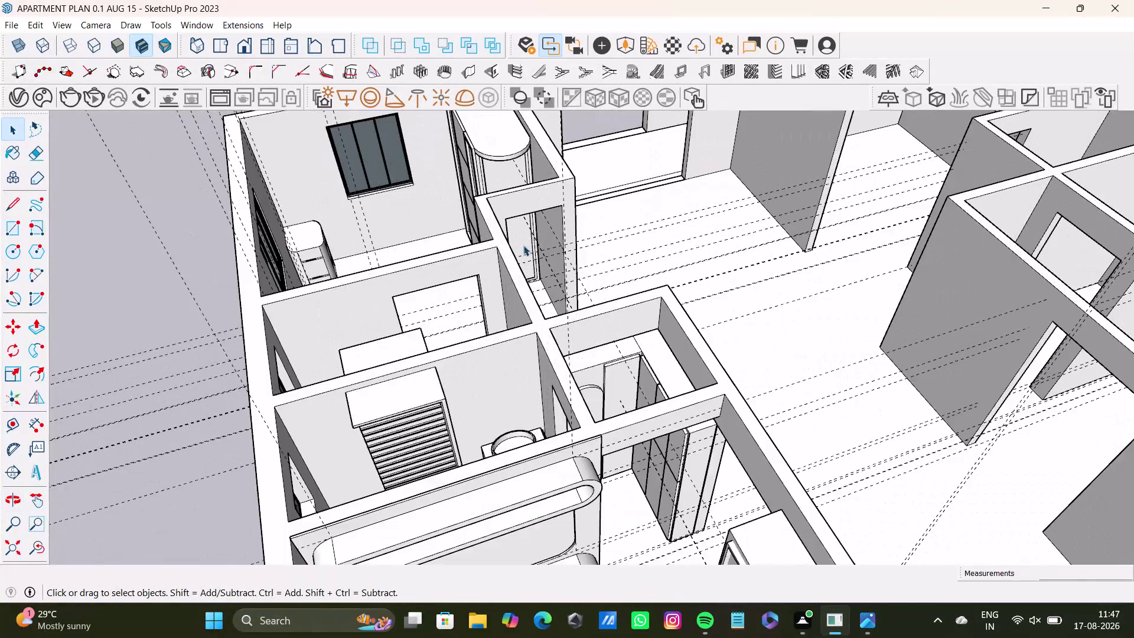
scroll(up, 3)
middle_drag(550, 236, 386, 282)
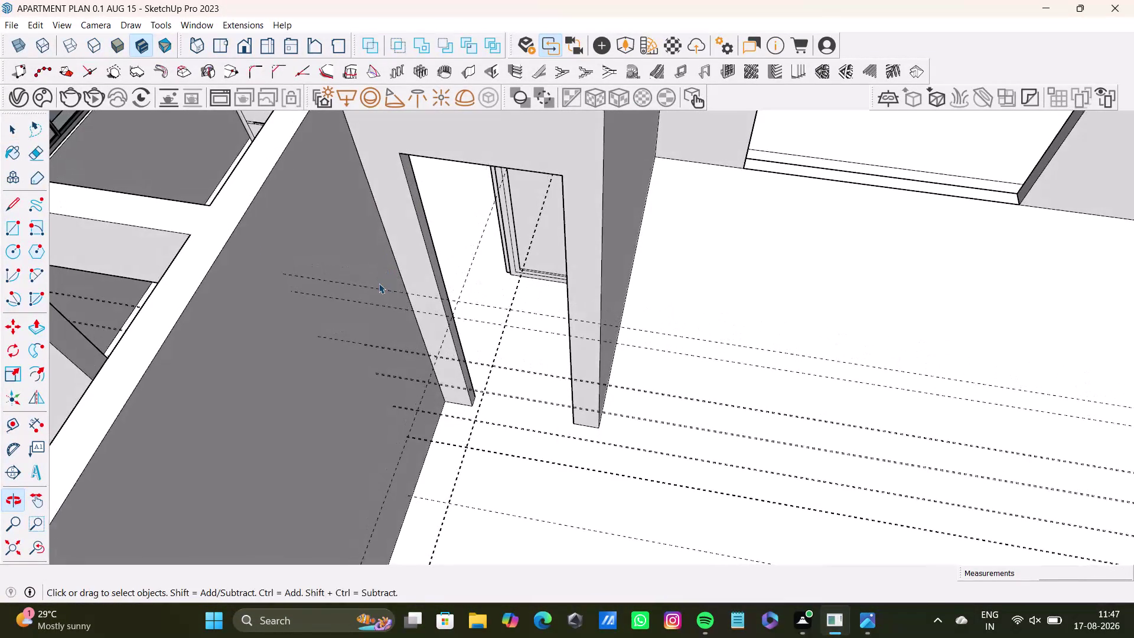
Begin dimensioning the doorway and orbit beneath the opening to view its head.
drag(13, 337, 18, 344)
click(28, 424)
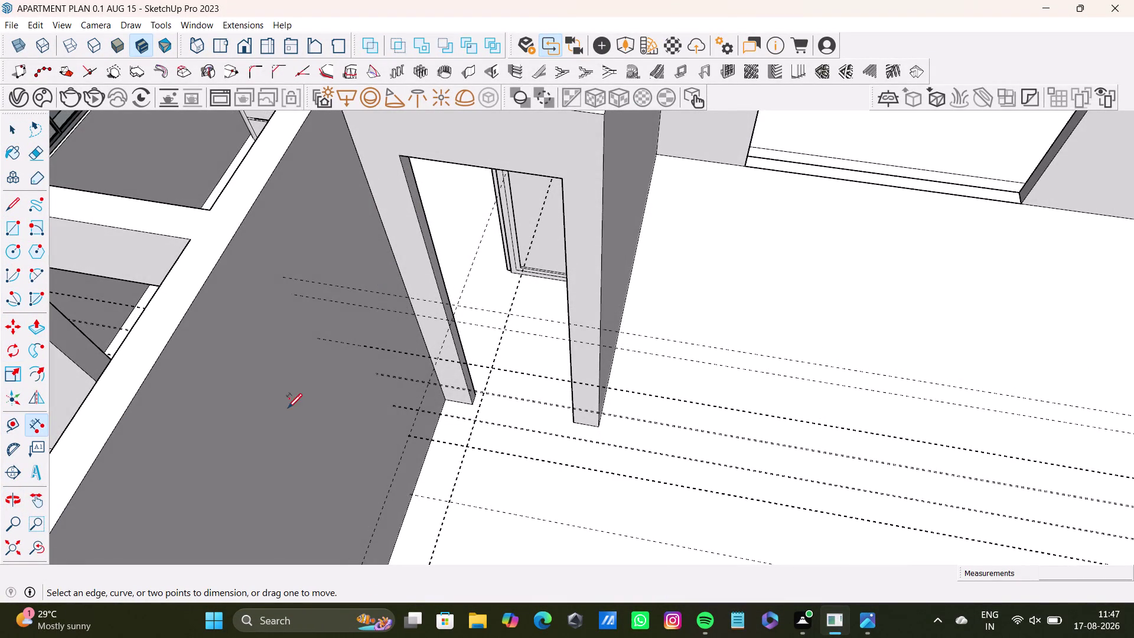
scroll(up, 3)
click(434, 332)
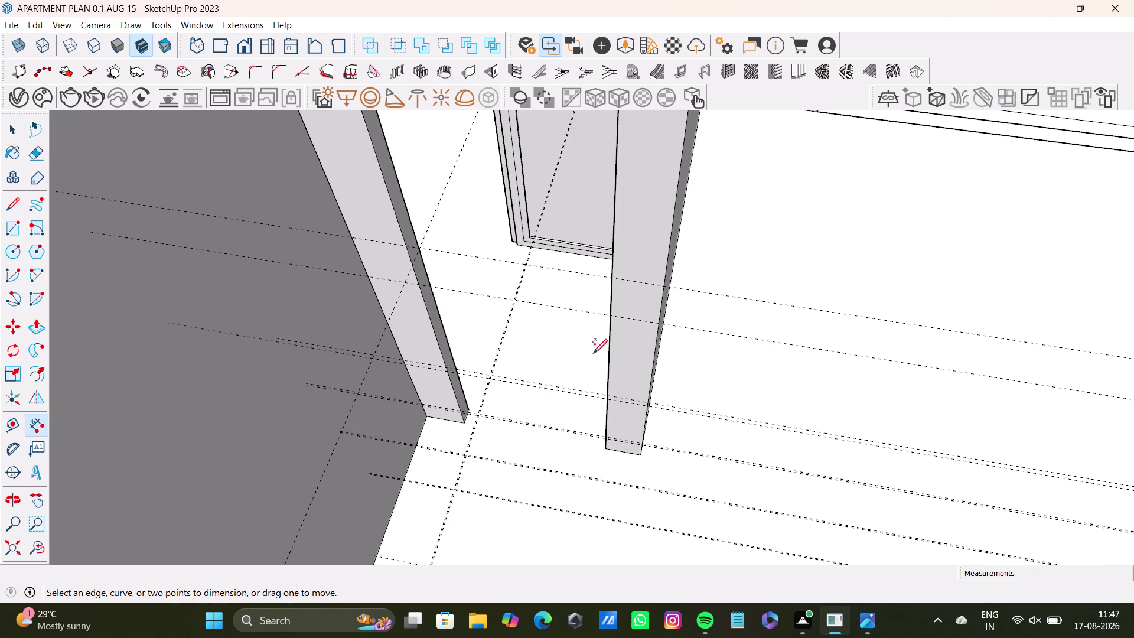
key(space)
middle_drag(461, 317, 524, 285)
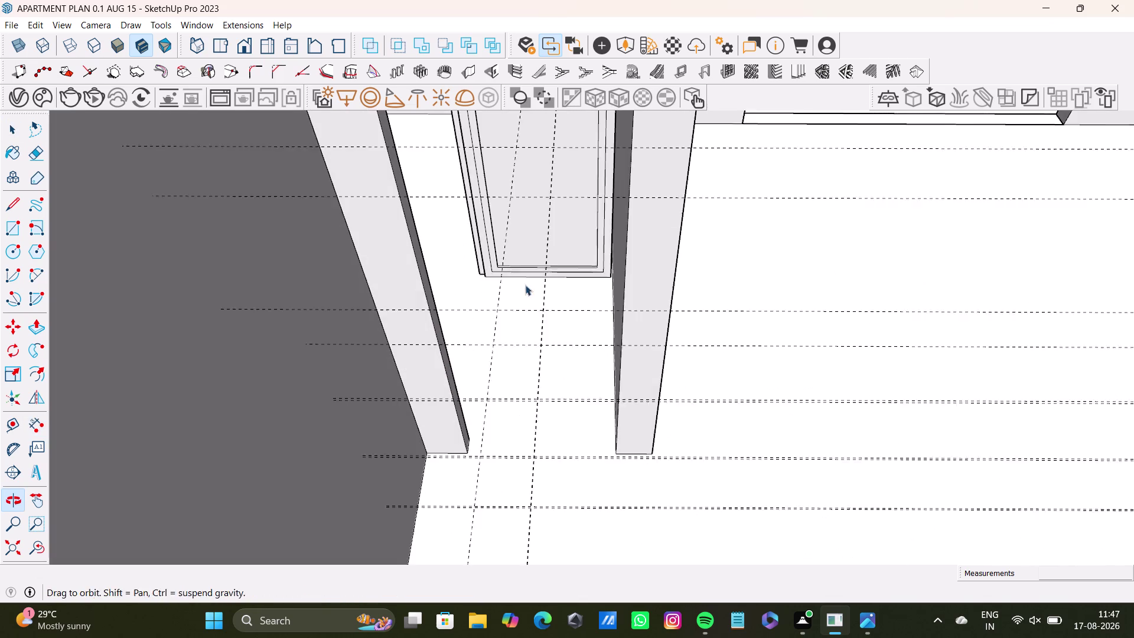
middle_drag(524, 285, 525, 285)
middle_drag(500, 297, 502, 436)
middle_drag(505, 373, 495, 349)
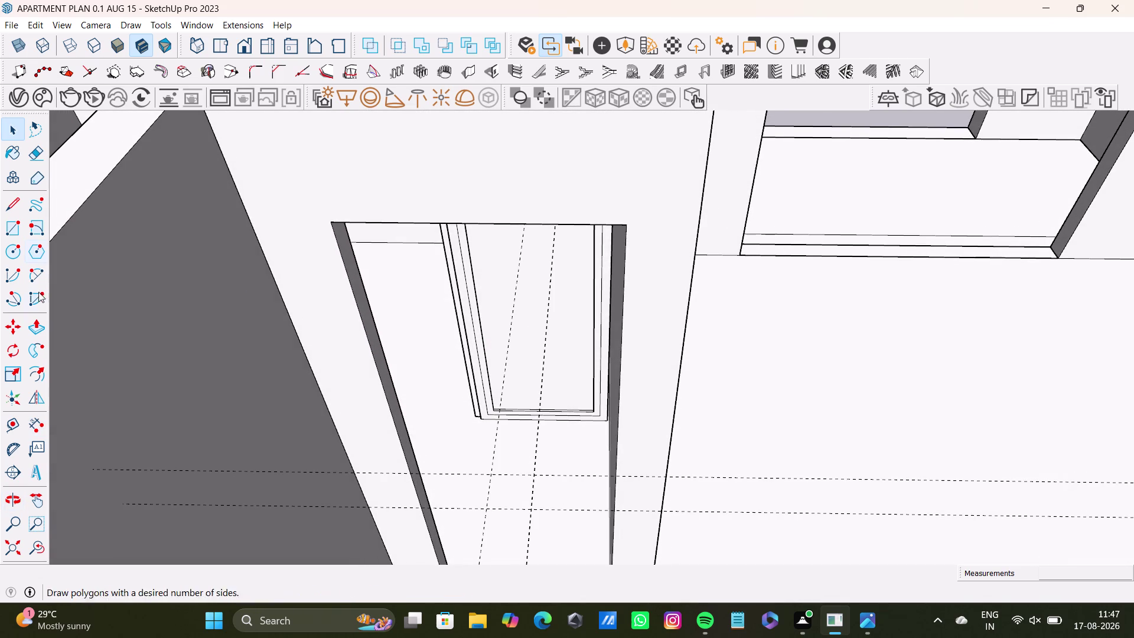
Try further dimension clicks, then select and deselect the wall geometry beside the doorway.
click(36, 420)
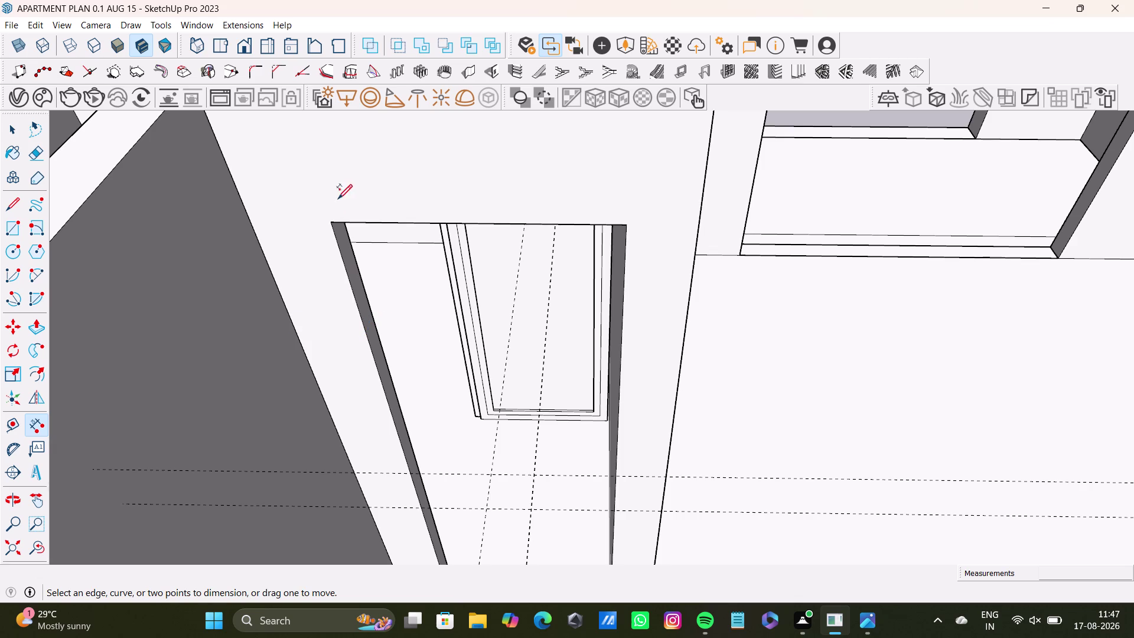
click(336, 244)
key(space)
drag(33, 426, 41, 423)
scroll(up, 3)
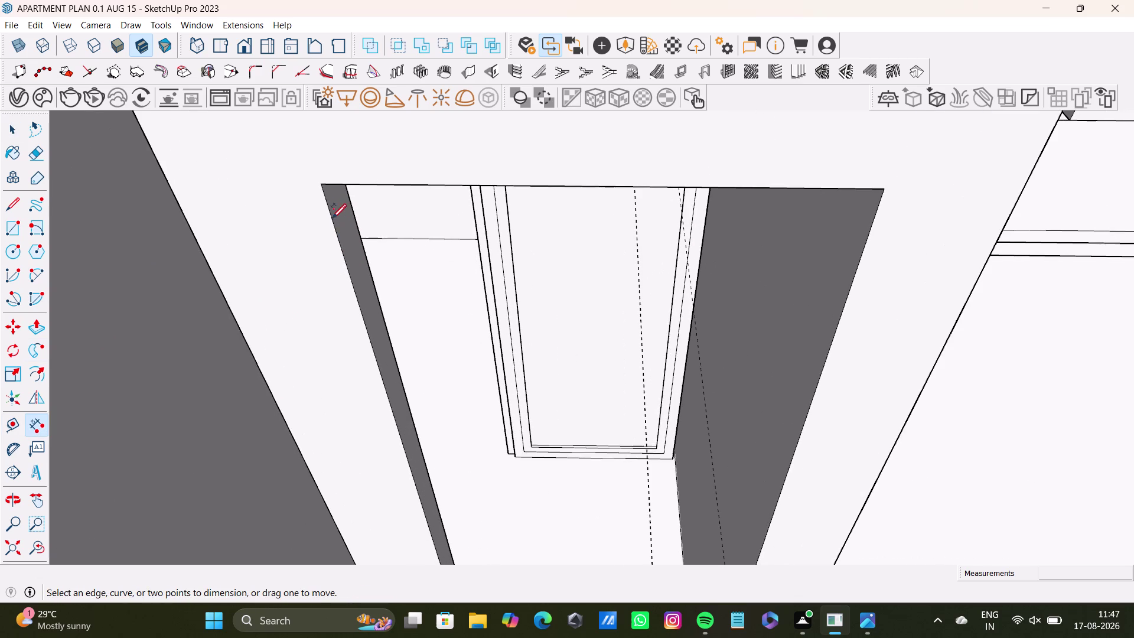
click(335, 229)
key(space)
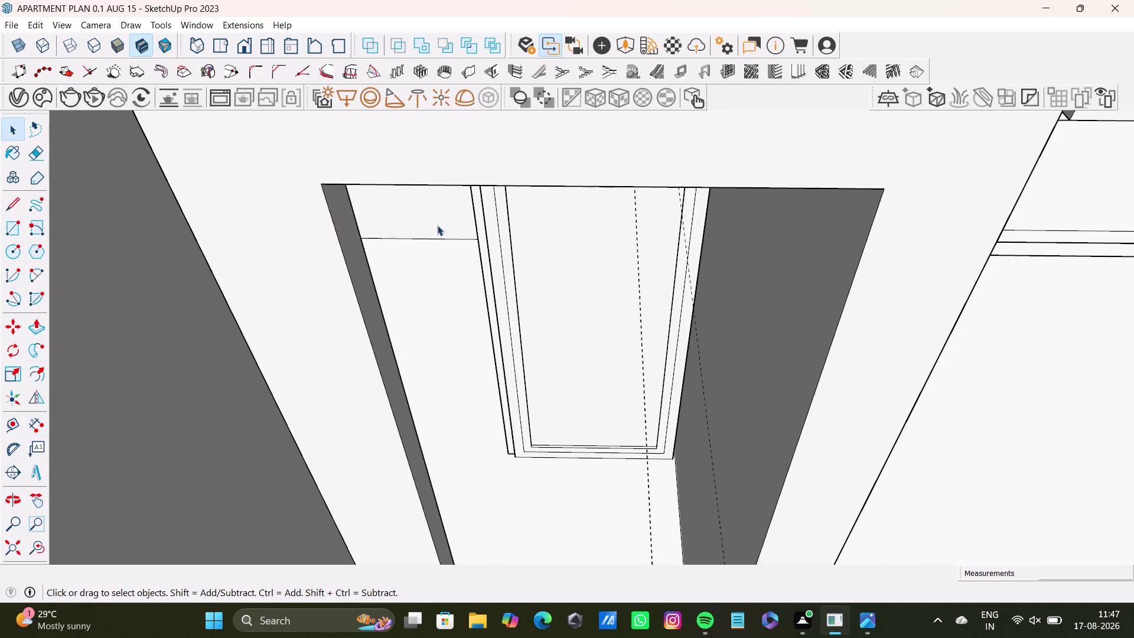
click(354, 288)
triple_click(355, 292)
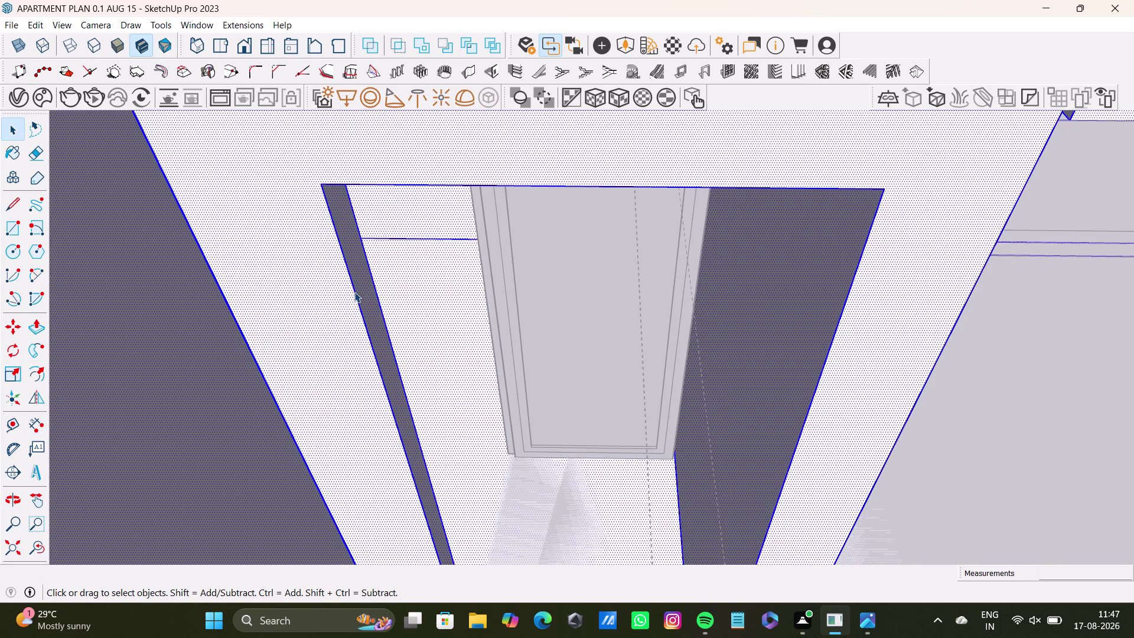
click(354, 292)
Dimension the doorway from its jamb edge, reading 8' 7 5/8", then orbit back out.
click(38, 422)
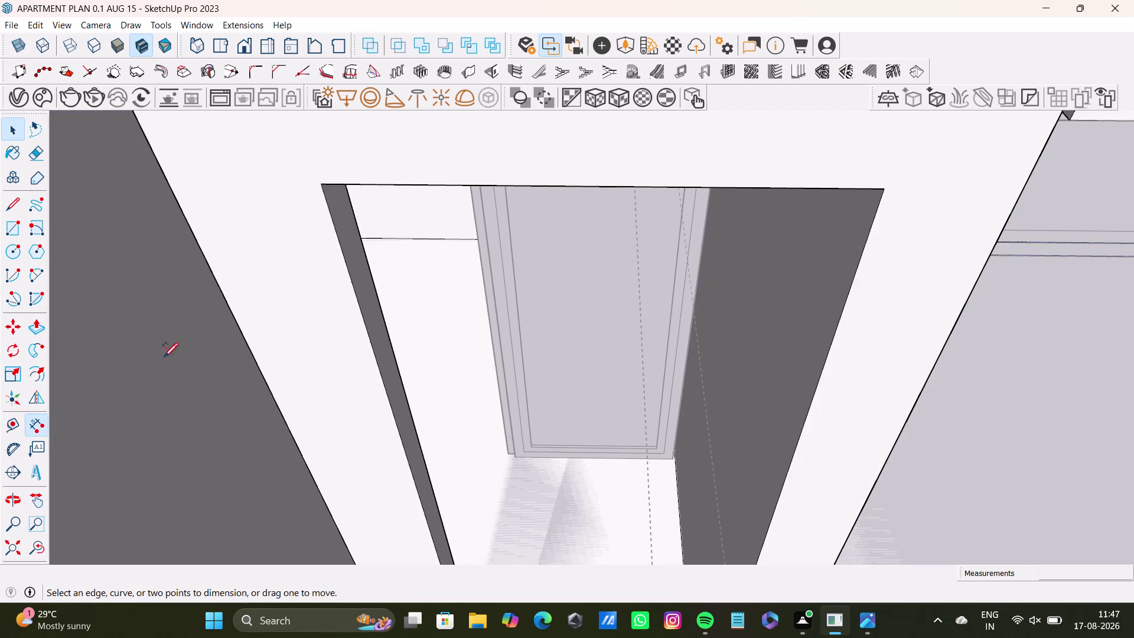
click(366, 329)
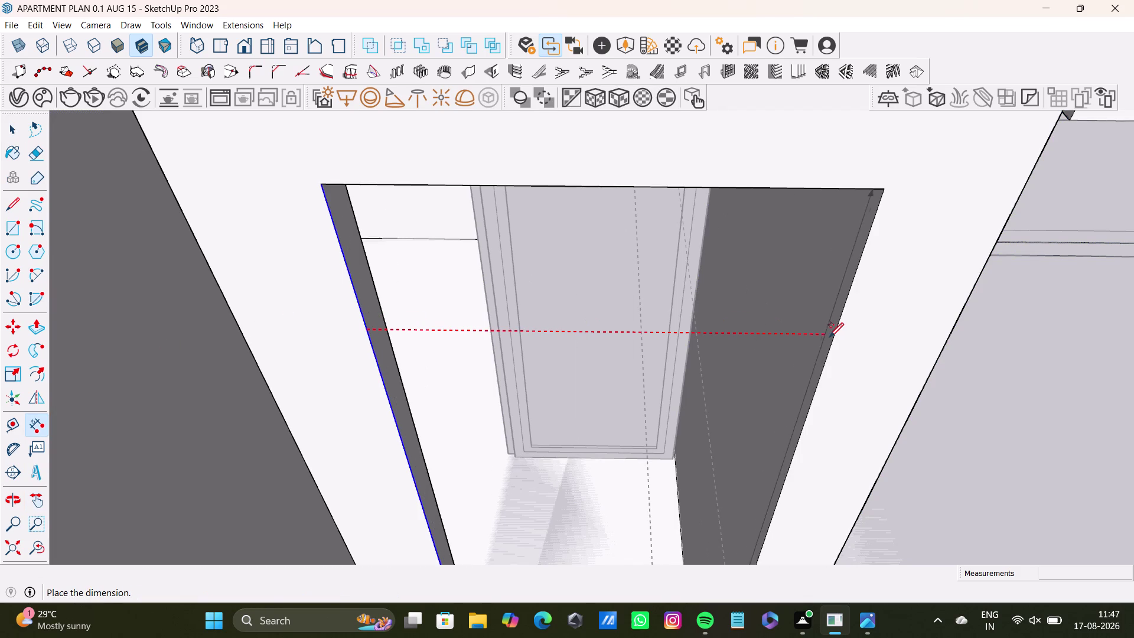
middle_drag(834, 335, 831, 335)
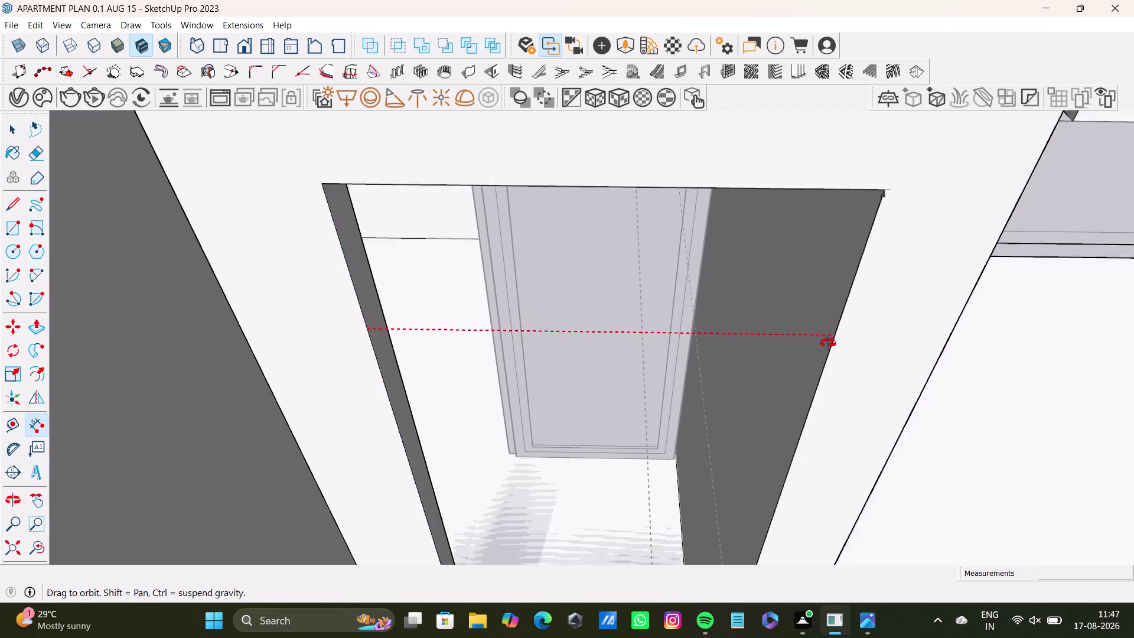
middle_drag(831, 336, 753, 161)
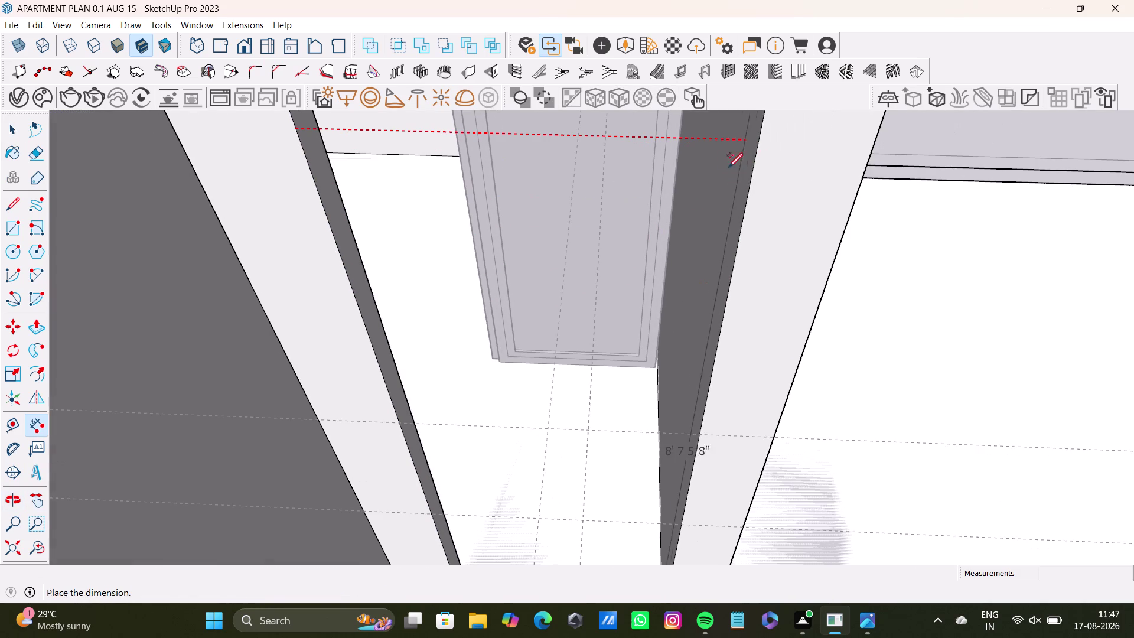
key(space)
scroll(down, 3)
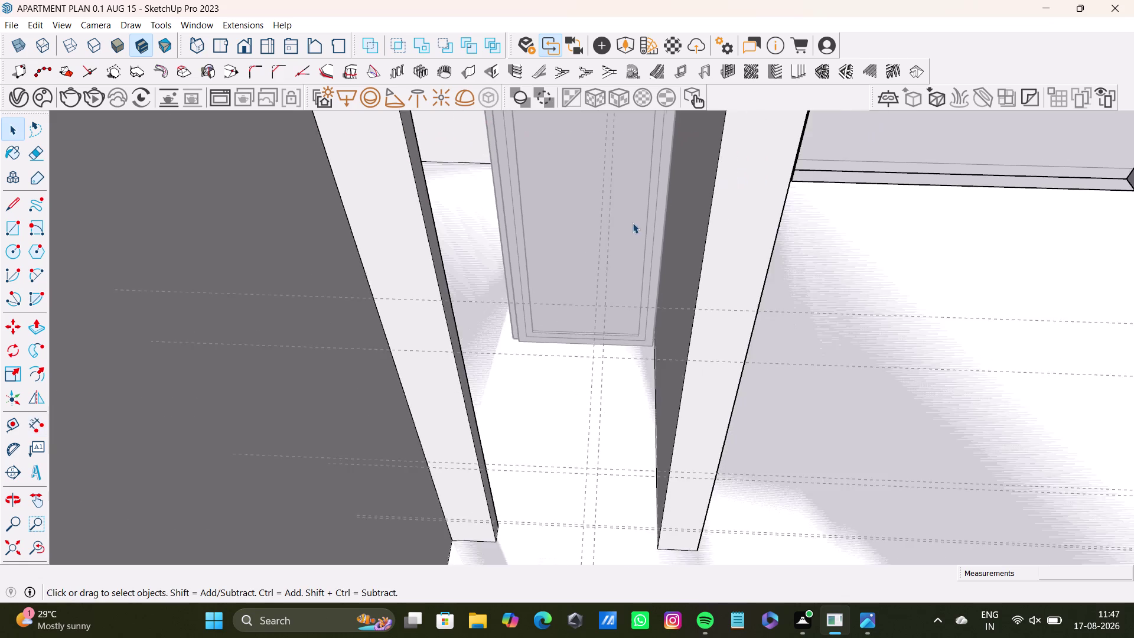
middle_drag(632, 222, 605, 430)
middle_drag(606, 420, 591, 160)
scroll(up, 3)
Tape-measure across the doorway from the left jamb, reading about 2' 8 5/8" wide.
click(10, 420)
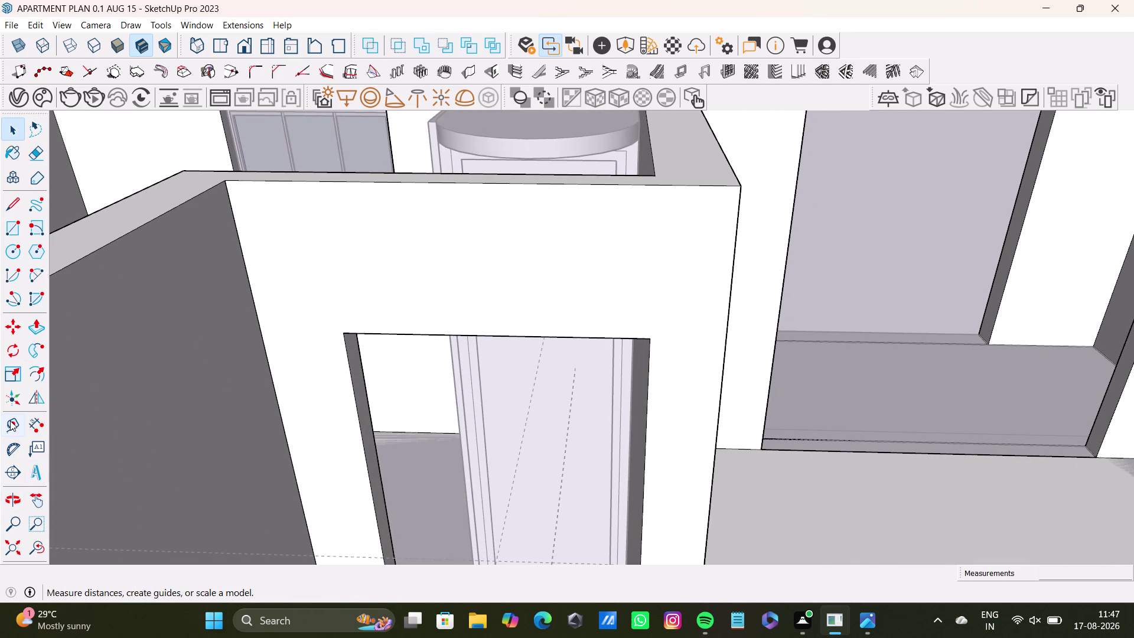
scroll(up, 3)
scroll(down, 3)
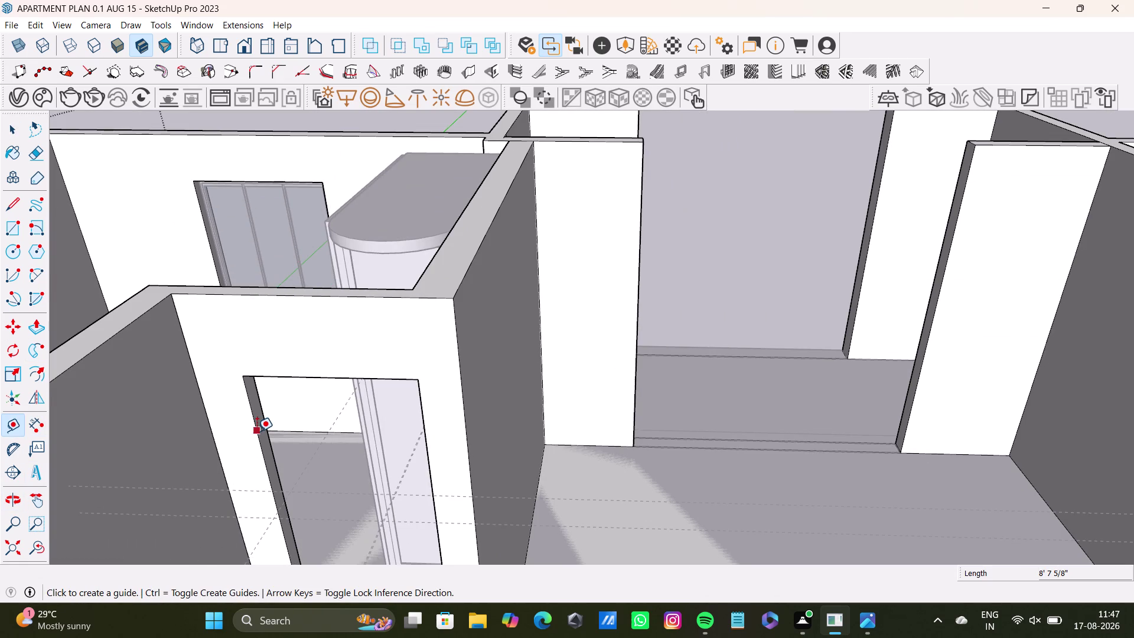
click(257, 430)
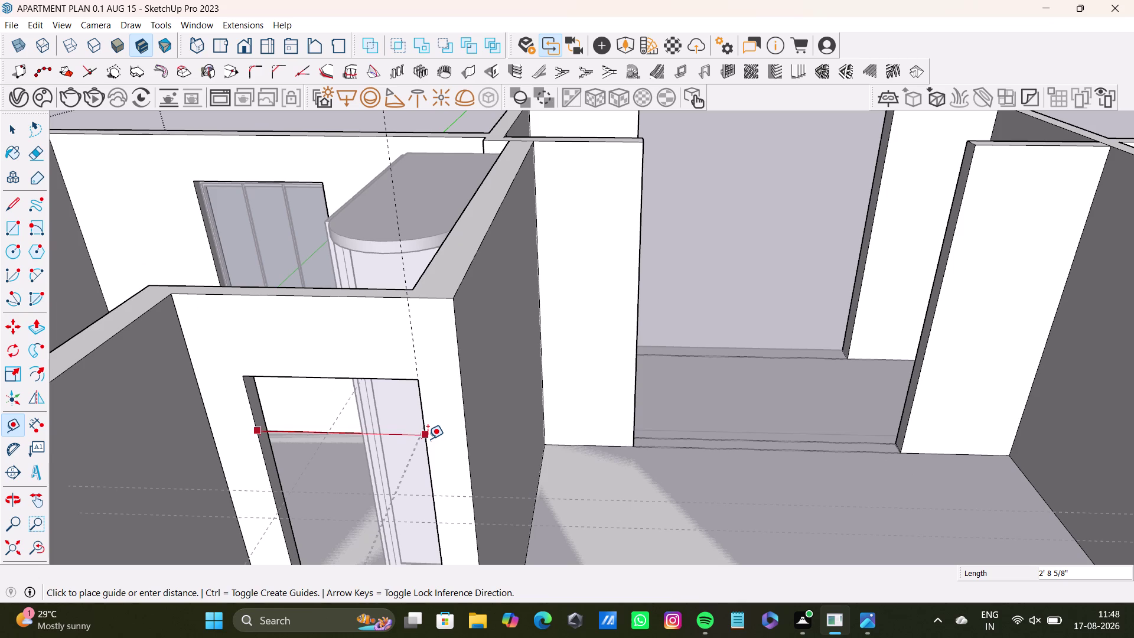
key(space)
scroll(down, 3)
middle_drag(428, 426, 385, 522)
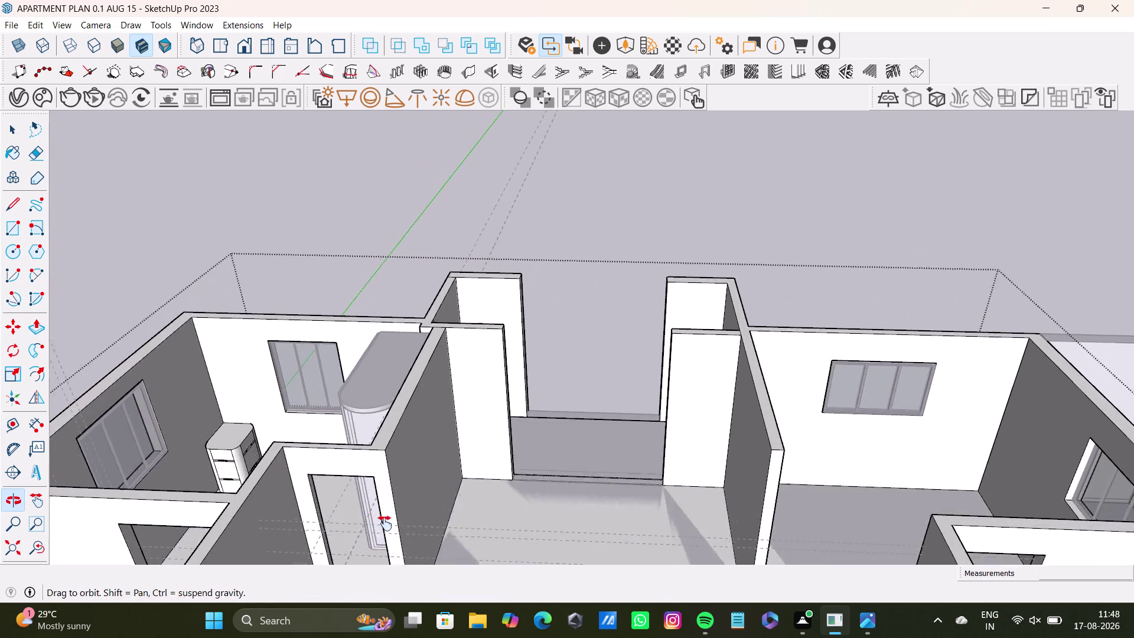
middle_drag(386, 522, 435, 309)
middle_drag(435, 316, 355, 444)
scroll(up, 3)
middle_drag(435, 214, 449, 307)
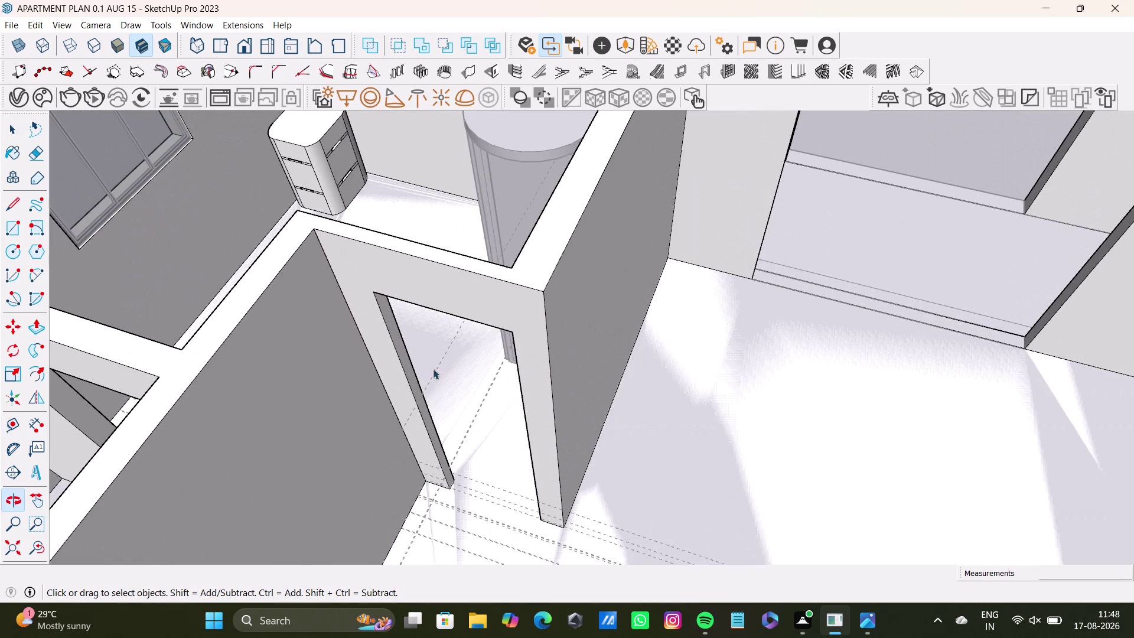
scroll(down, 3)
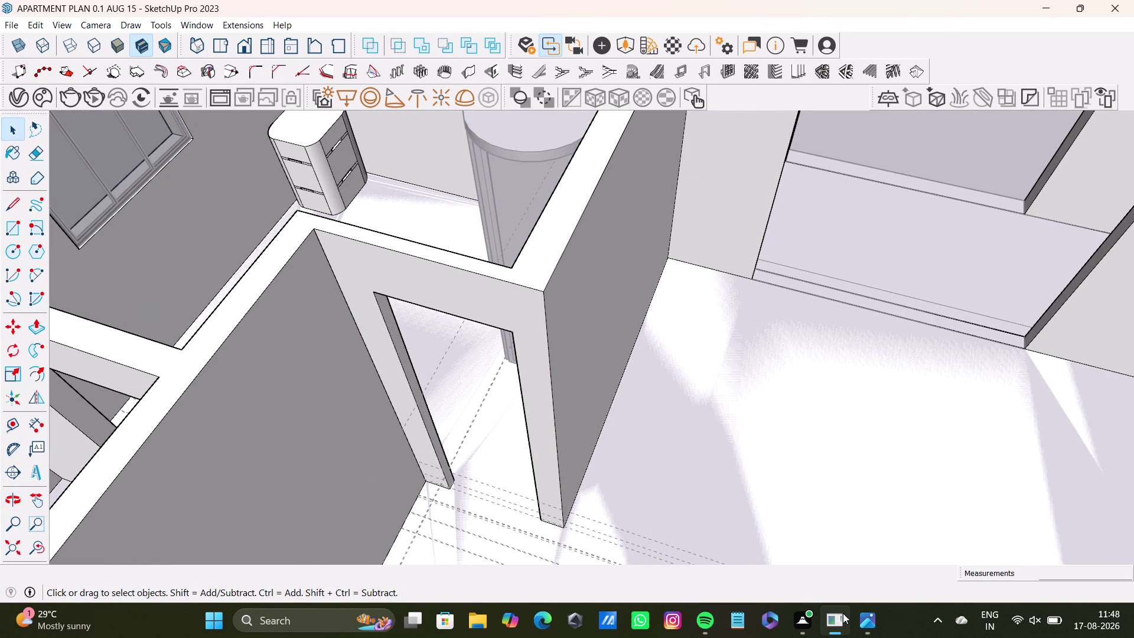
scroll(down, 3)
scroll(down, 3)
middle_drag(437, 371, 532, 335)
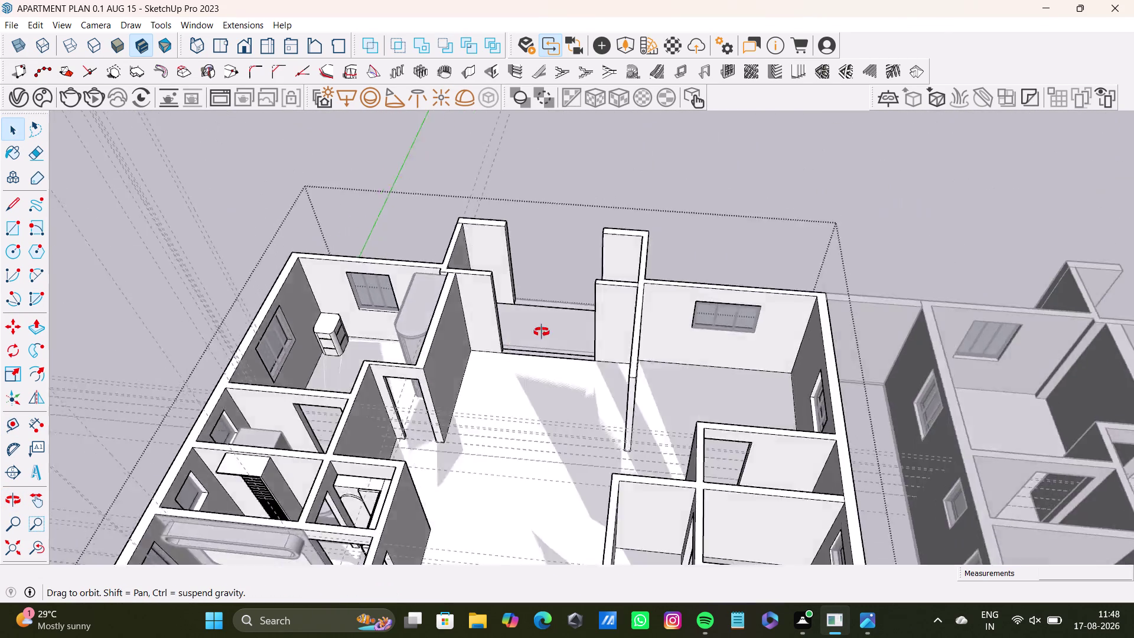
middle_drag(532, 335, 714, 218)
middle_drag(810, 317, 687, 164)
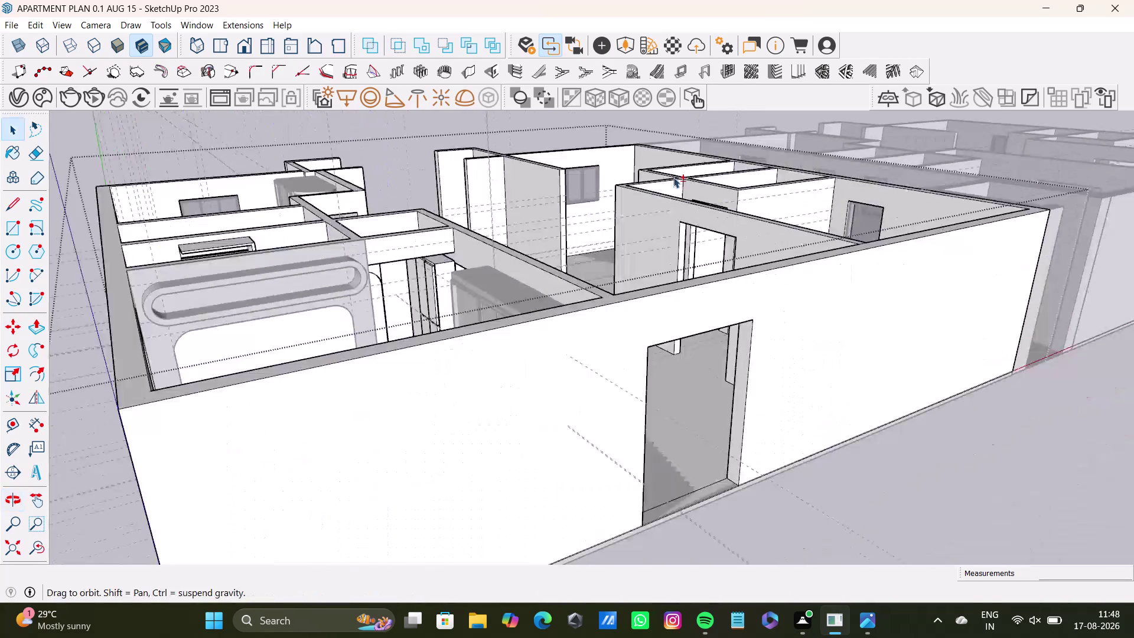
middle_drag(687, 164, 681, 169)
middle_drag(693, 265, 818, 337)
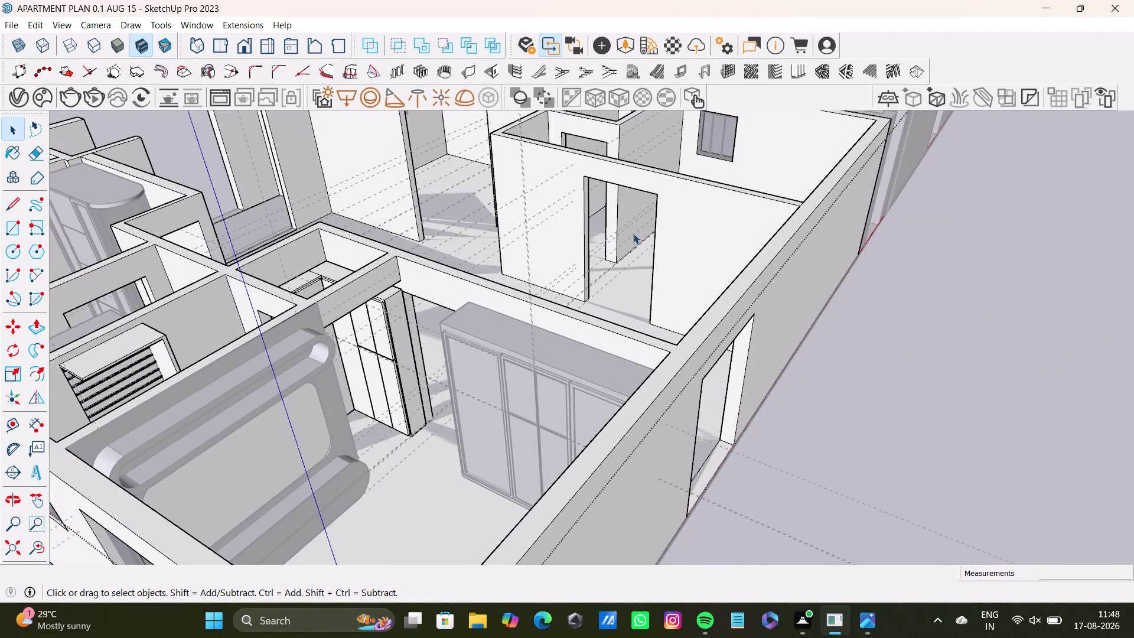
middle_drag(659, 289, 636, 365)
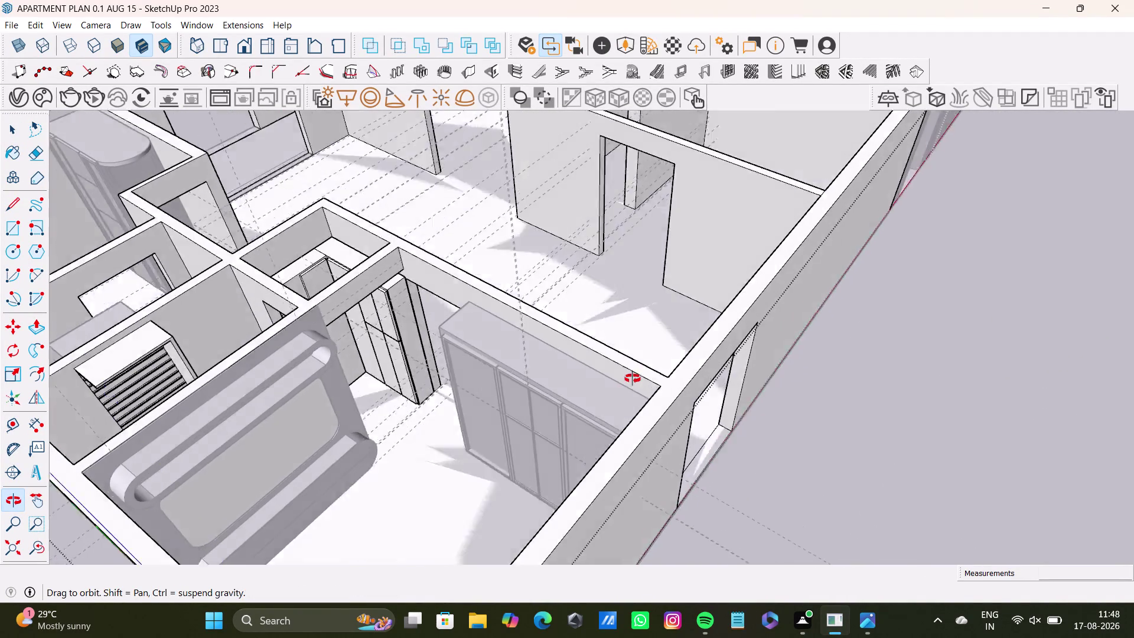
middle_drag(635, 365, 360, 338)
middle_drag(622, 311, 559, 422)
middle_drag(564, 422, 305, 417)
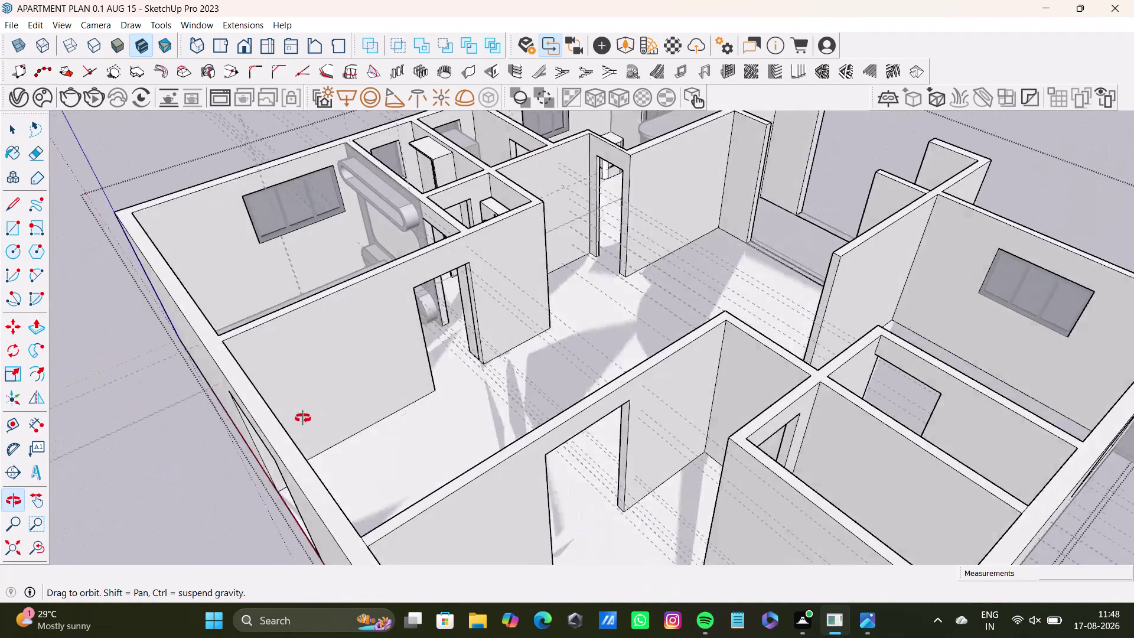
middle_drag(305, 418, 302, 418)
scroll(down, 3)
middle_drag(537, 307, 505, 467)
scroll(up, 3)
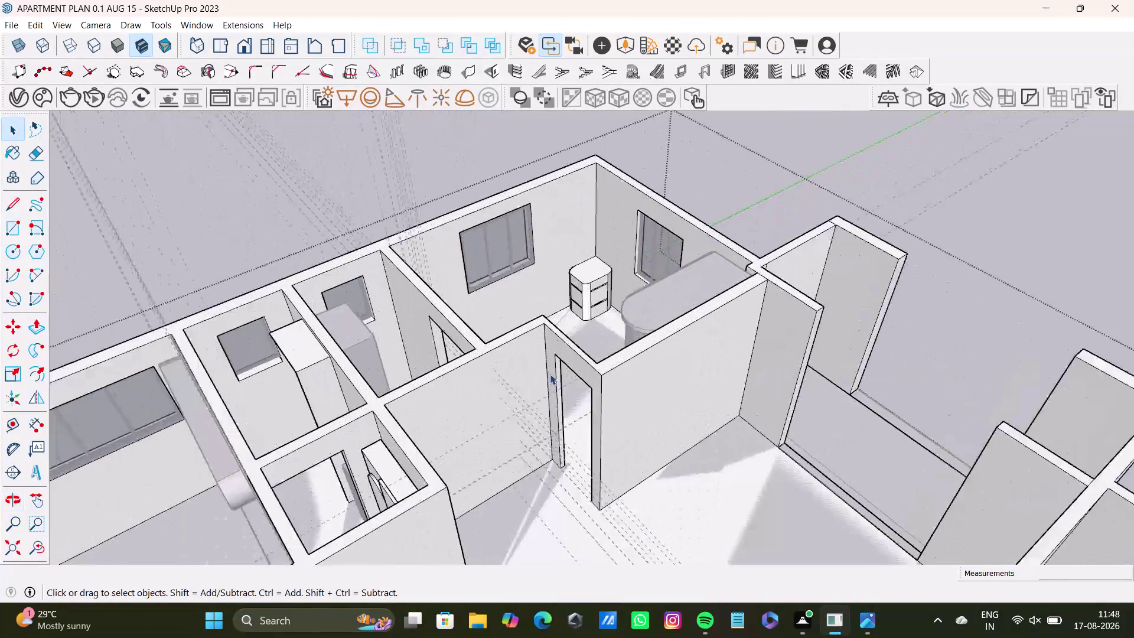
scroll(up, 3)
middle_drag(549, 376, 717, 390)
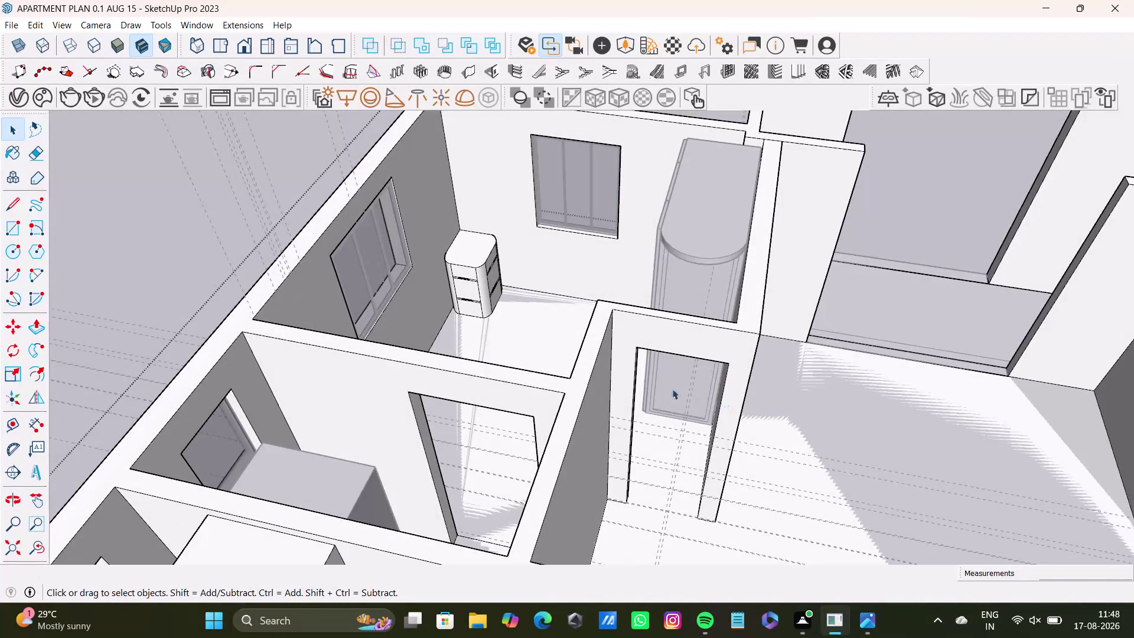
key(space)
click(205, 180)
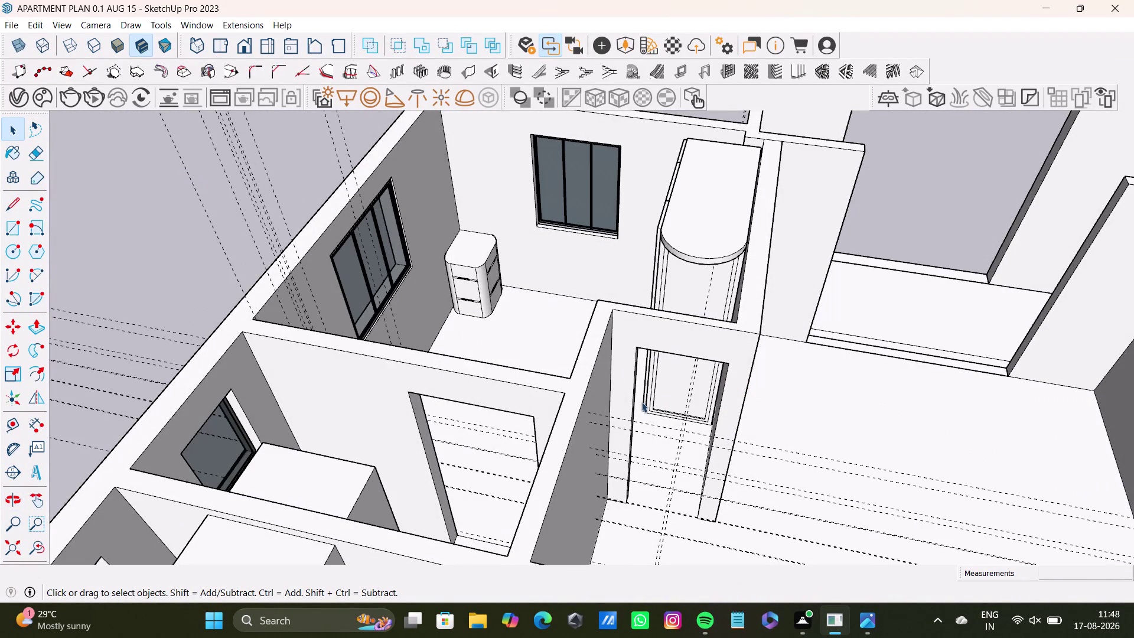
scroll(down, 3)
middle_drag(669, 454, 647, 385)
middle_drag(644, 410, 542, 451)
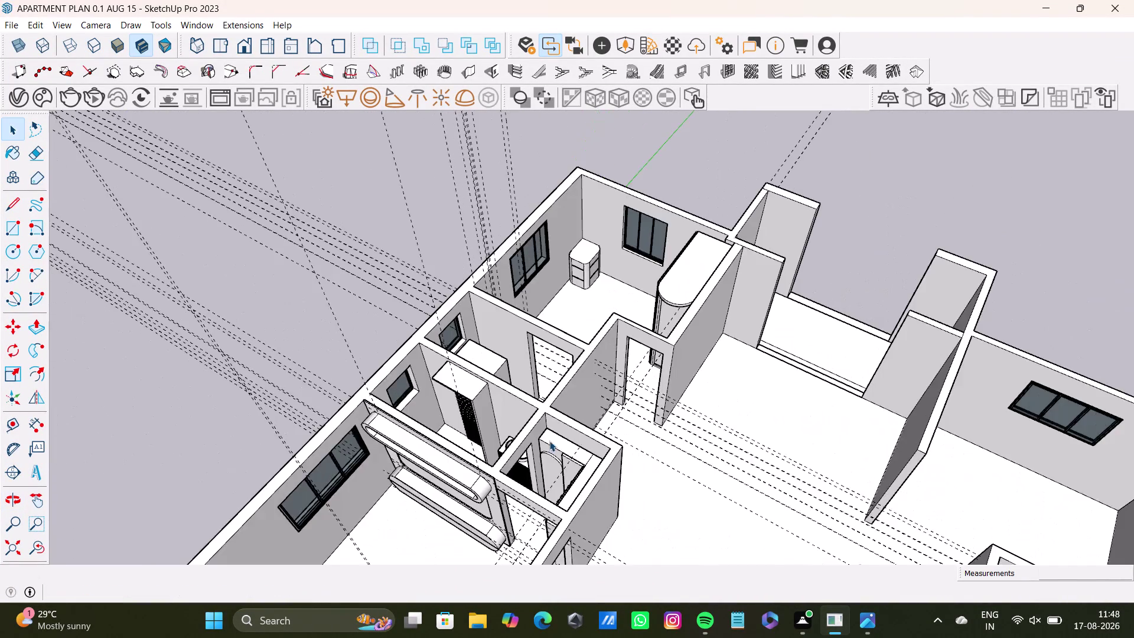
middle_drag(665, 385, 651, 415)
middle_drag(654, 354, 278, 352)
middle_drag(555, 335, 265, 319)
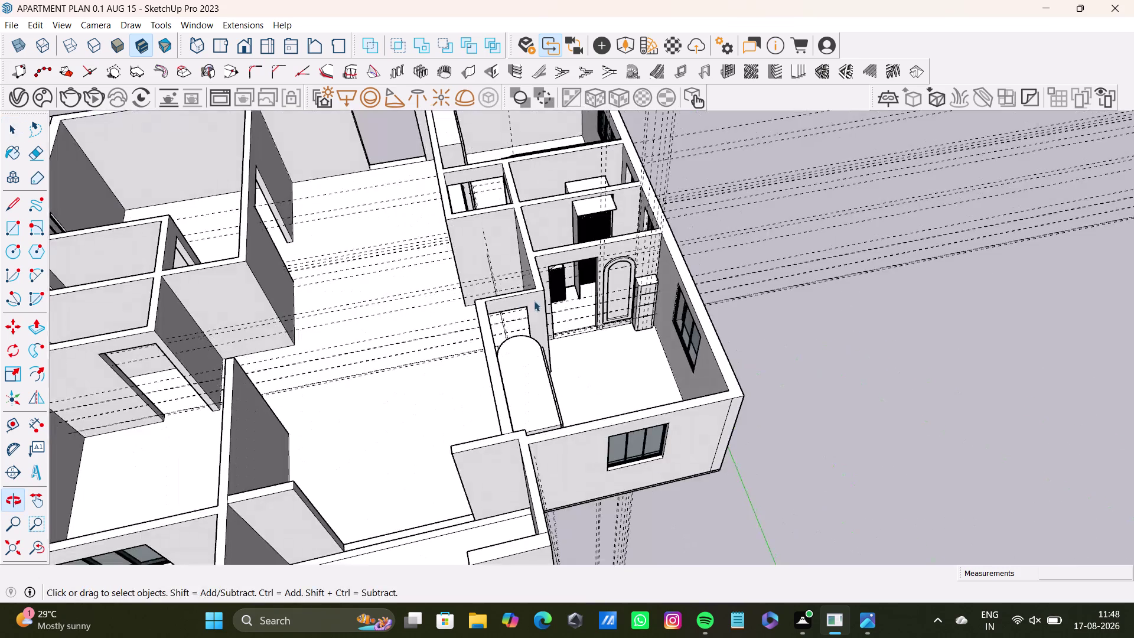
scroll(up, 3)
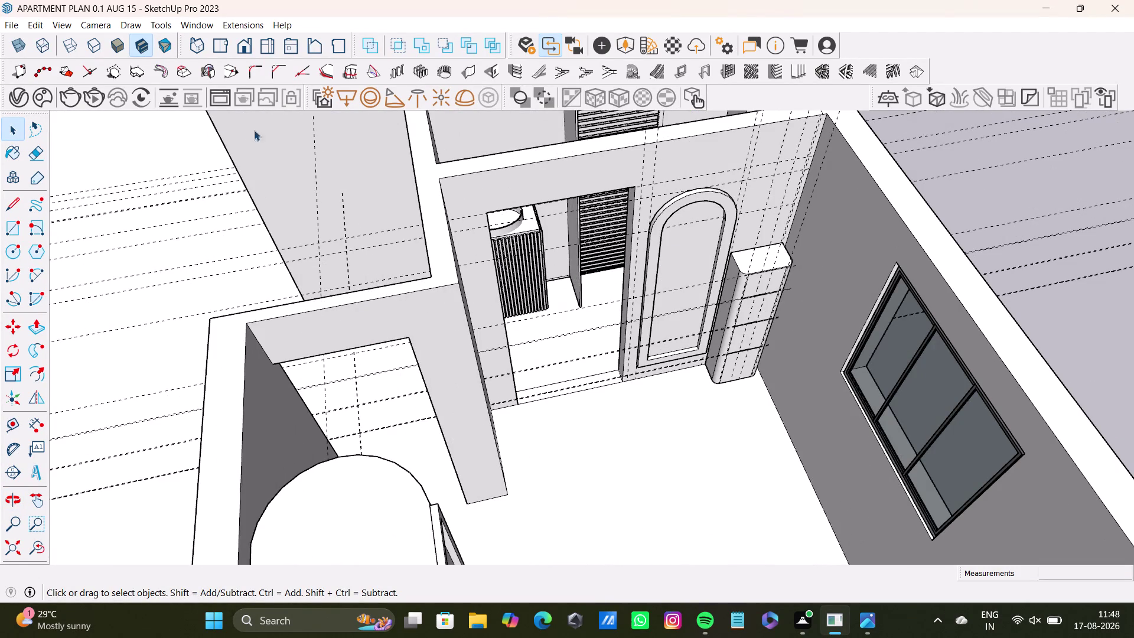
key(space)
click(966, 179)
click(964, 185)
scroll(up, 3)
scroll(down, 3)
middle_drag(507, 333, 376, 326)
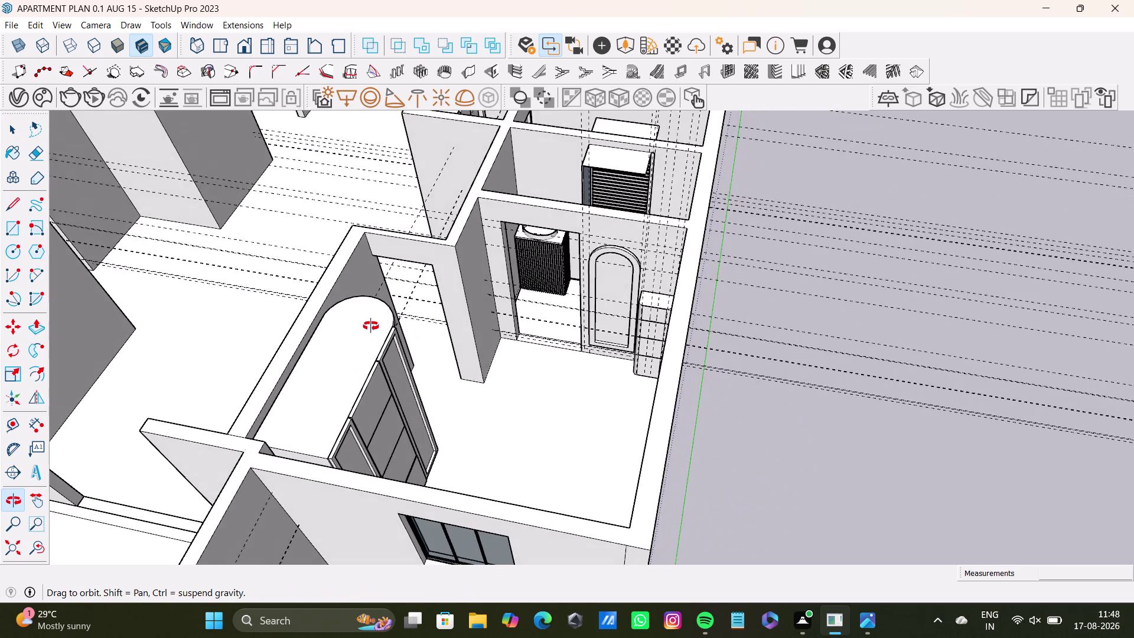
middle_drag(376, 326, 369, 326)
scroll(up, 3)
middle_drag(605, 340, 681, 301)
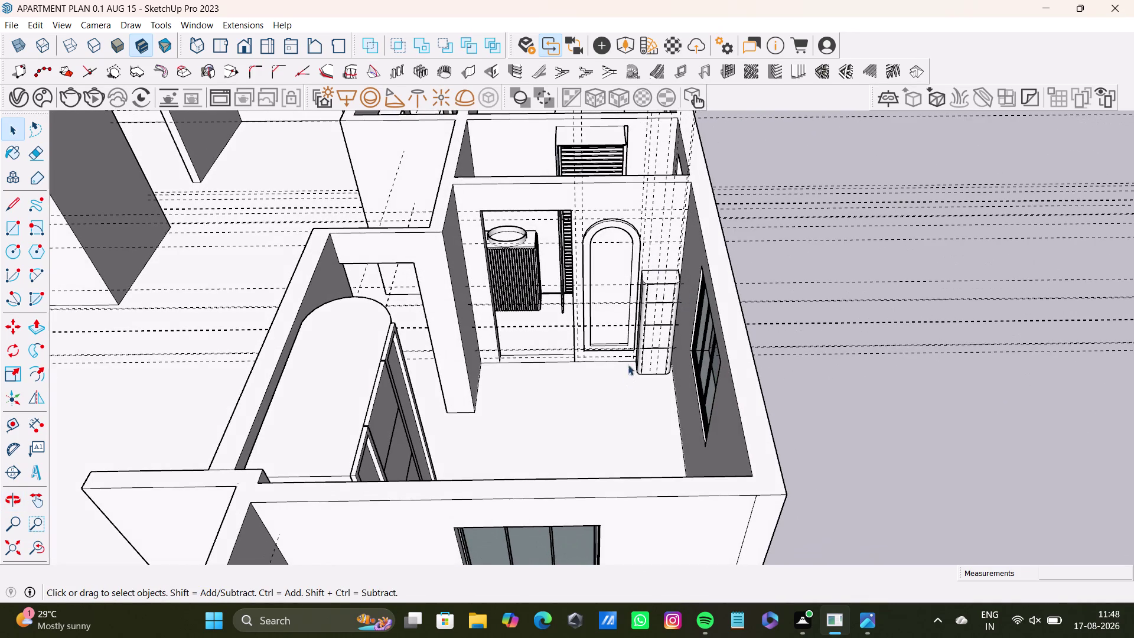
scroll(up, 3)
middle_drag(502, 275, 501, 491)
scroll(up, 3)
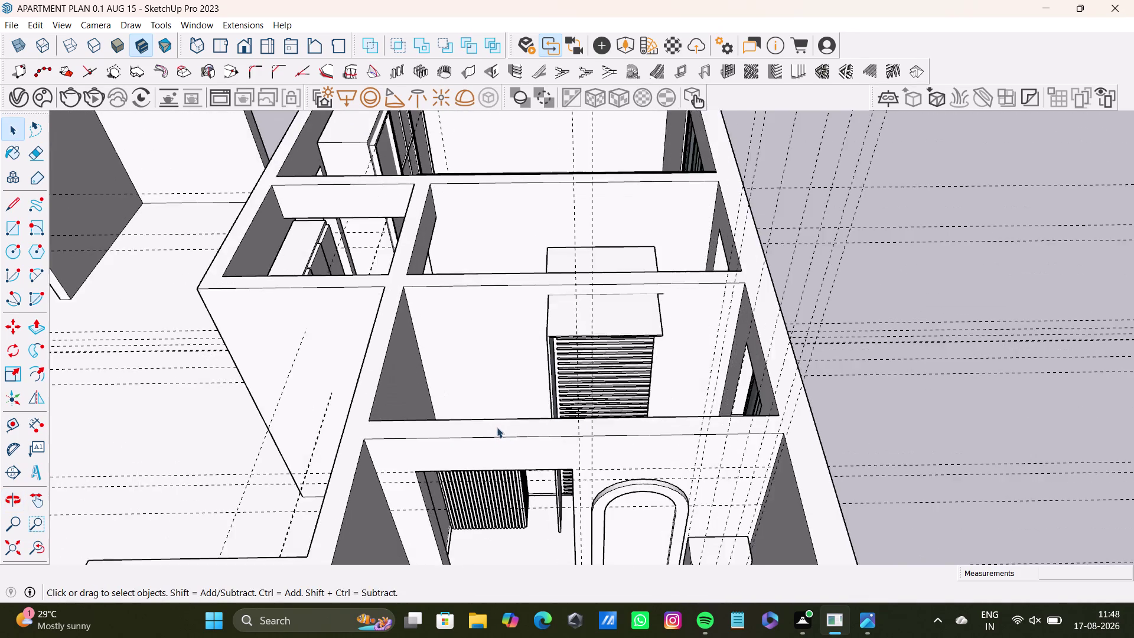
scroll(up, 3)
middle_drag(496, 436, 469, 563)
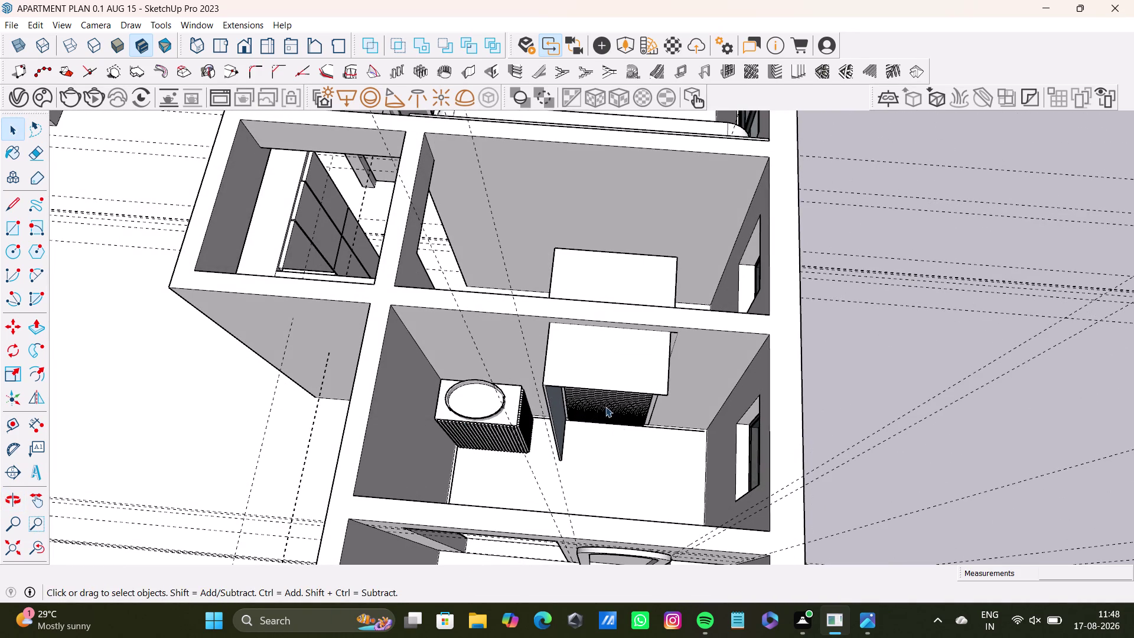
middle_drag(621, 398, 672, 353)
scroll(down, 3)
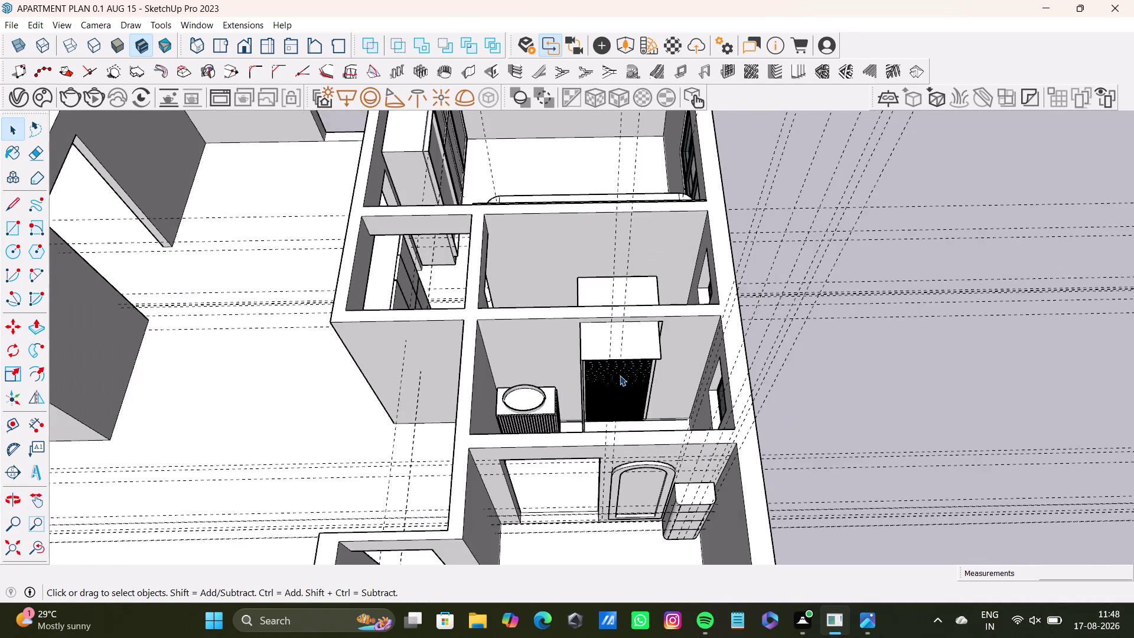
scroll(down, 3)
middle_drag(616, 386, 537, 385)
middle_drag(599, 429, 636, 321)
scroll(up, 3)
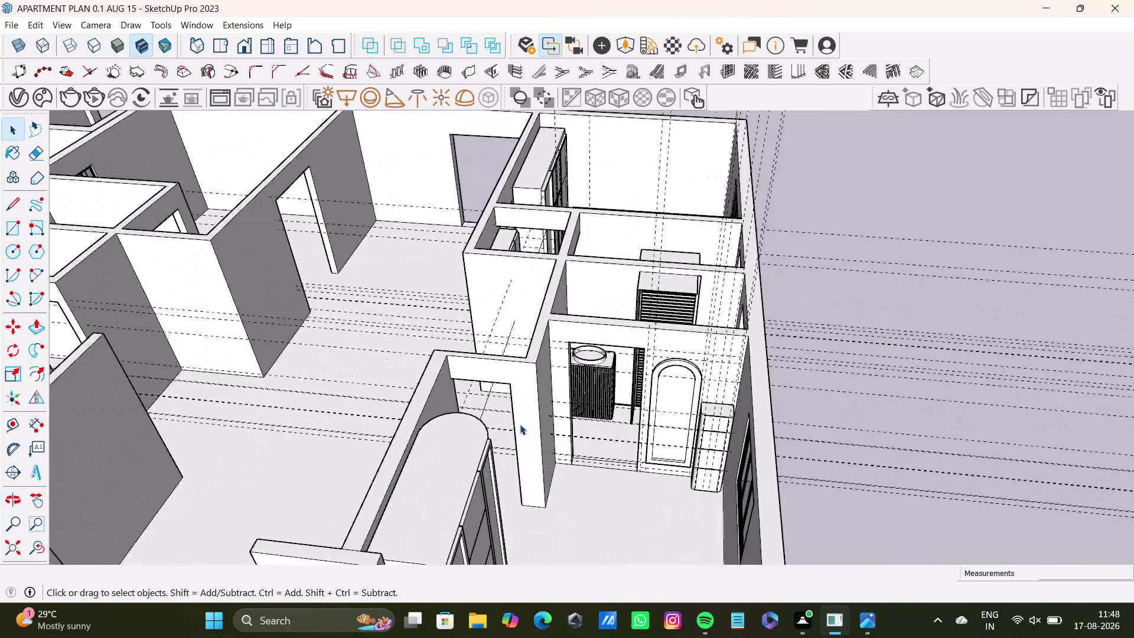
scroll(up, 3)
middle_drag(473, 403, 385, 400)
scroll(up, 3)
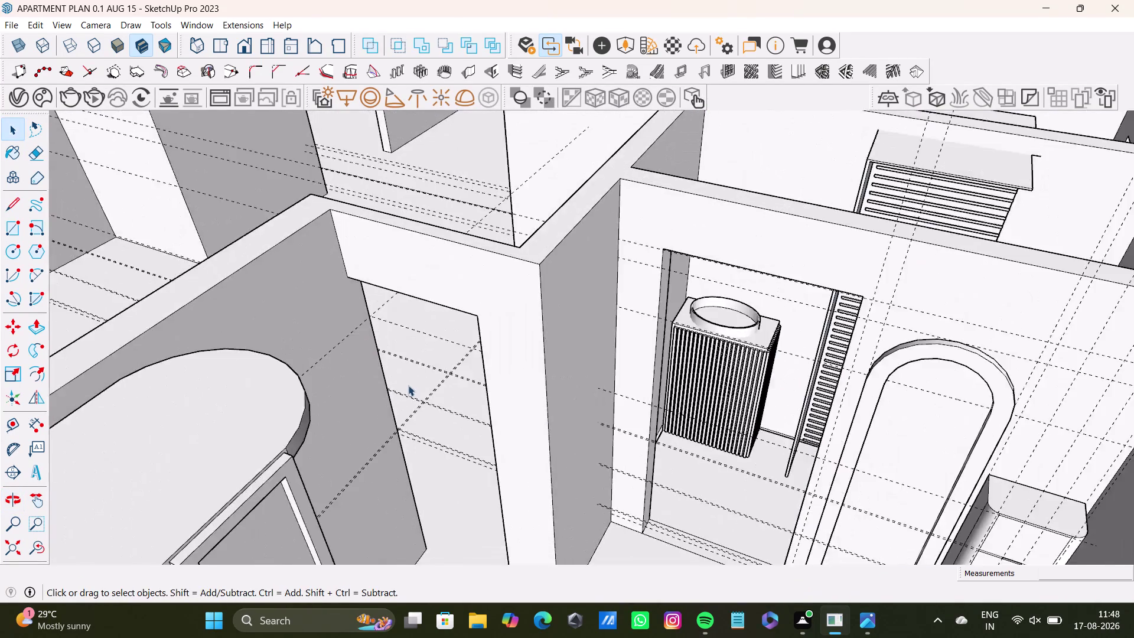
scroll(up, 3)
middle_drag(405, 387, 230, 421)
scroll(down, 3)
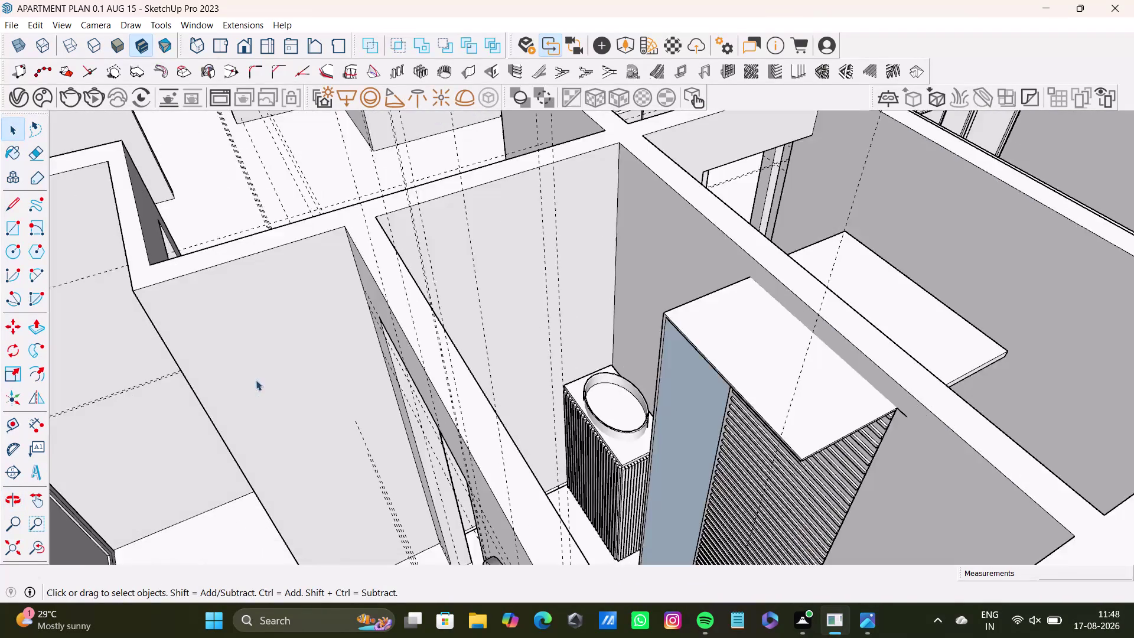
scroll(down, 3)
middle_drag(263, 381, 500, 390)
middle_drag(522, 404, 277, 536)
middle_drag(321, 378, 530, 468)
middle_drag(550, 469, 499, 517)
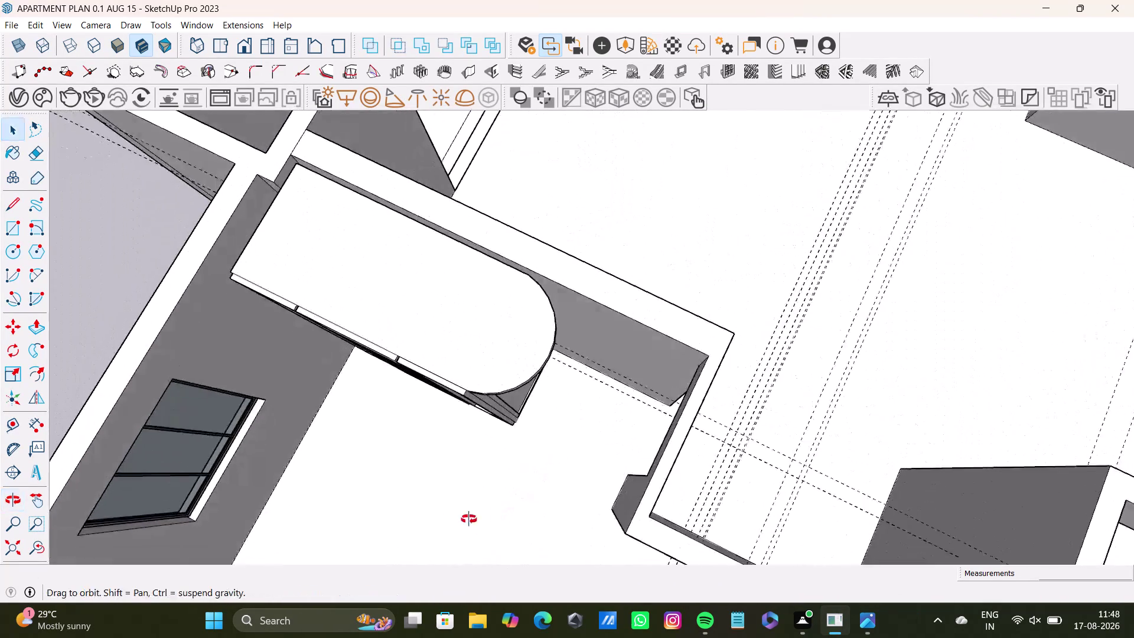
middle_drag(499, 518, 300, 396)
scroll(down, 3)
middle_drag(551, 440, 346, 380)
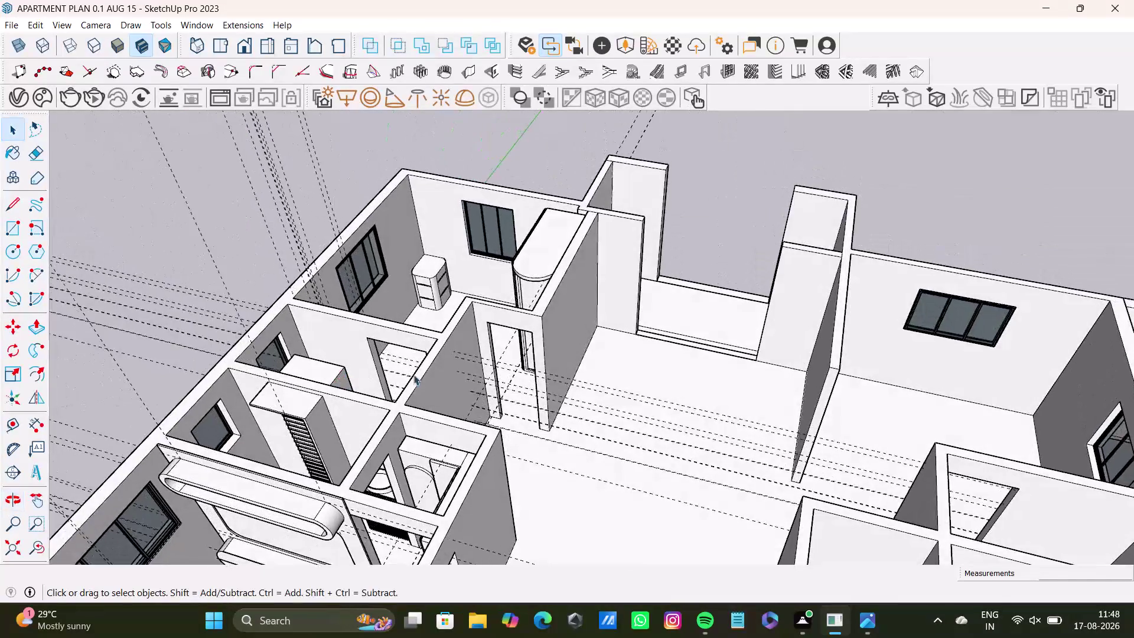
scroll(down, 3)
middle_drag(465, 405, 524, 316)
scroll(up, 3)
middle_drag(417, 457, 522, 434)
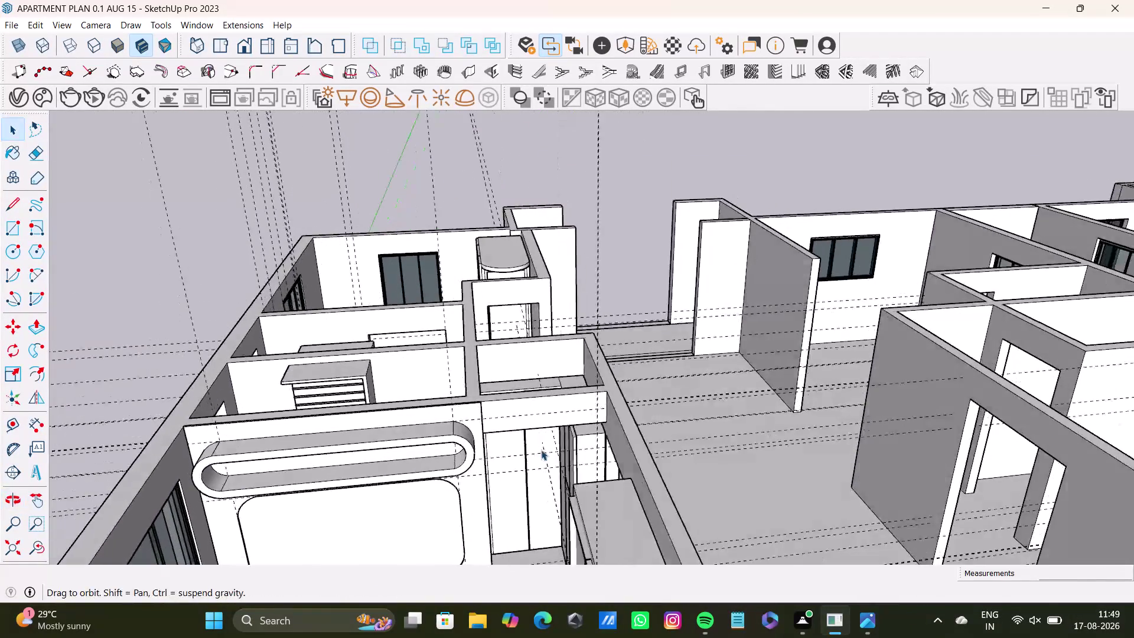
middle_drag(529, 513, 529, 345)
middle_drag(516, 369, 540, 553)
scroll(up, 3)
middle_drag(491, 376, 536, 566)
scroll(down, 3)
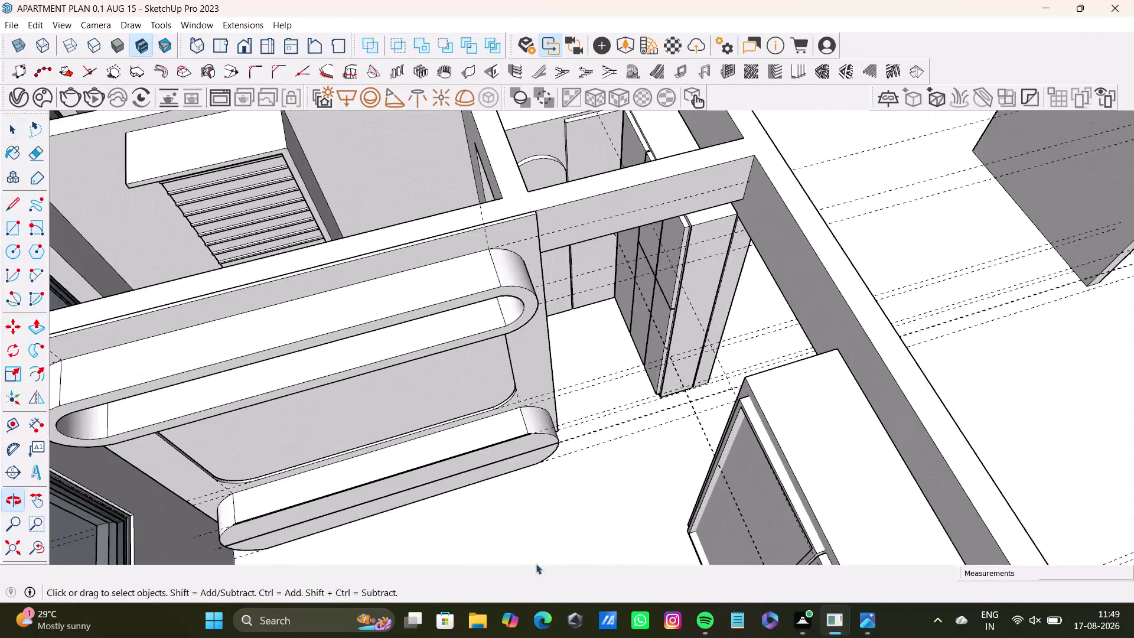
middle_drag(536, 563, 573, 455)
scroll(down, 3)
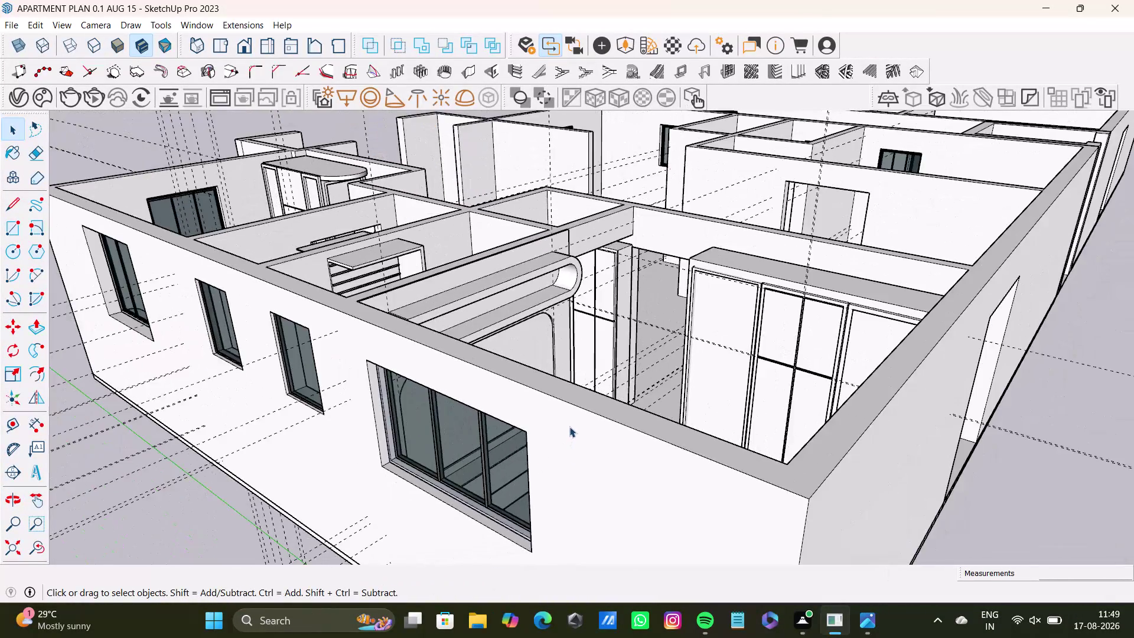
scroll(down, 3)
middle_drag(604, 386, 551, 590)
middle_drag(589, 411, 464, 431)
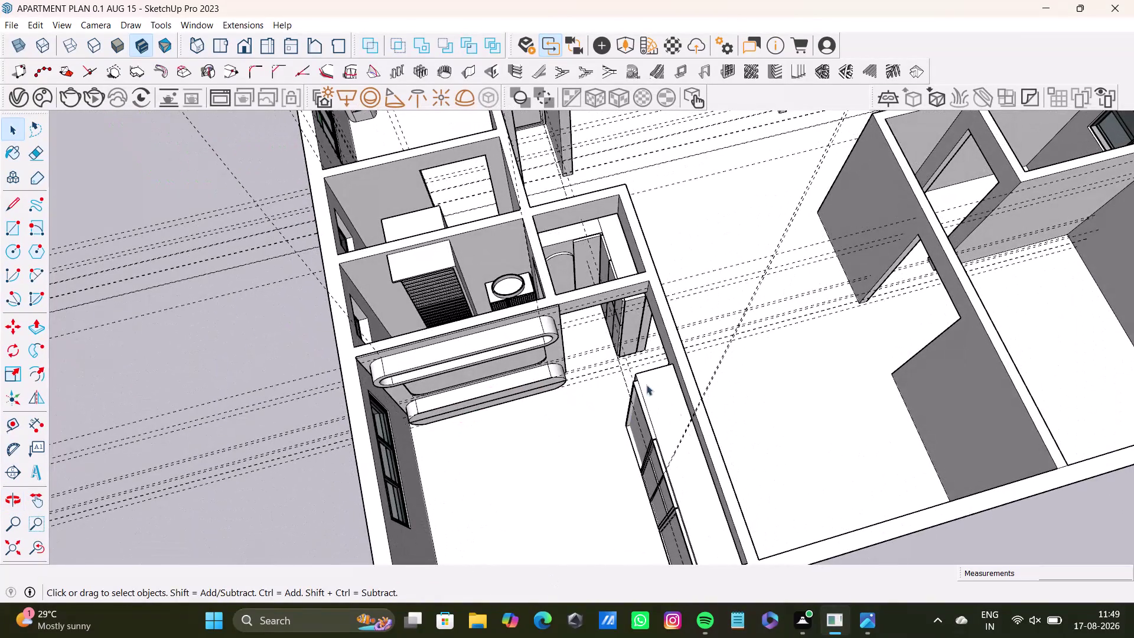